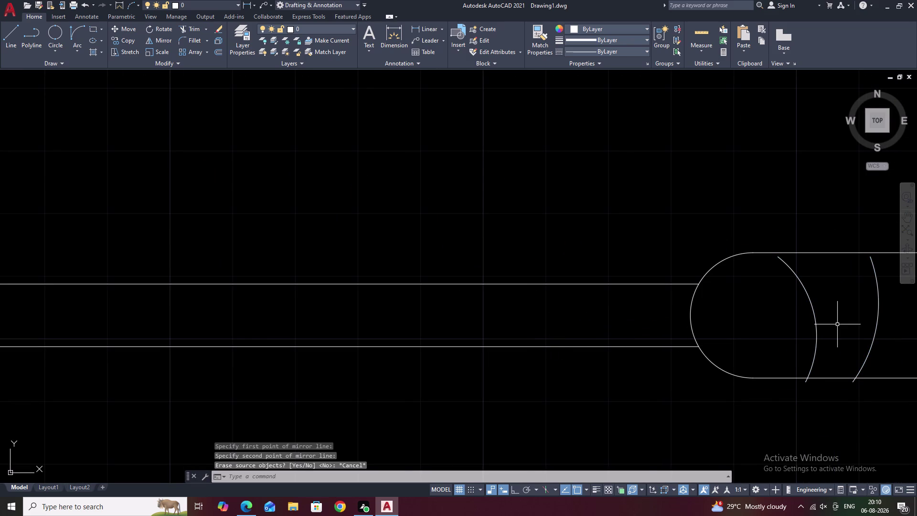
Select the seven arcs in the strip and start MIRROR after fixing a mistyped command.
scroll(down, 3)
middle_drag(847, 332, 504, 312)
scroll(up, 3)
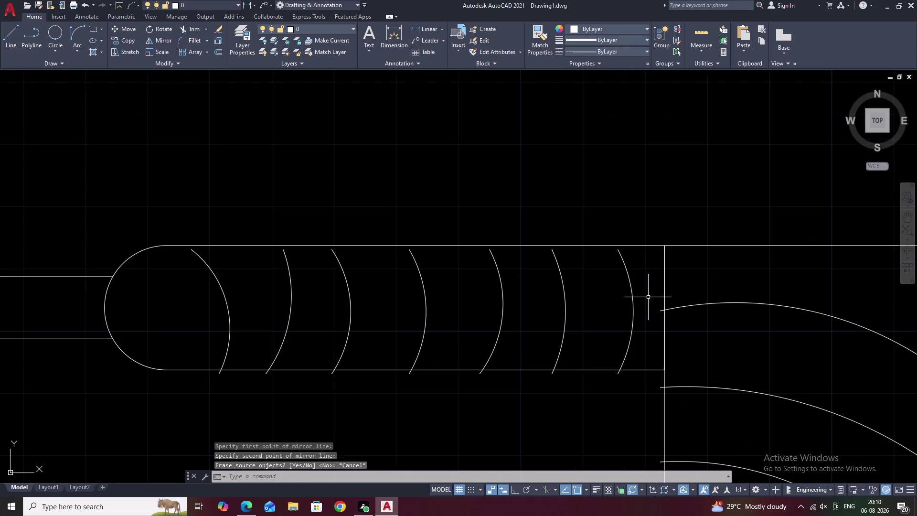
drag(646, 293, 207, 288)
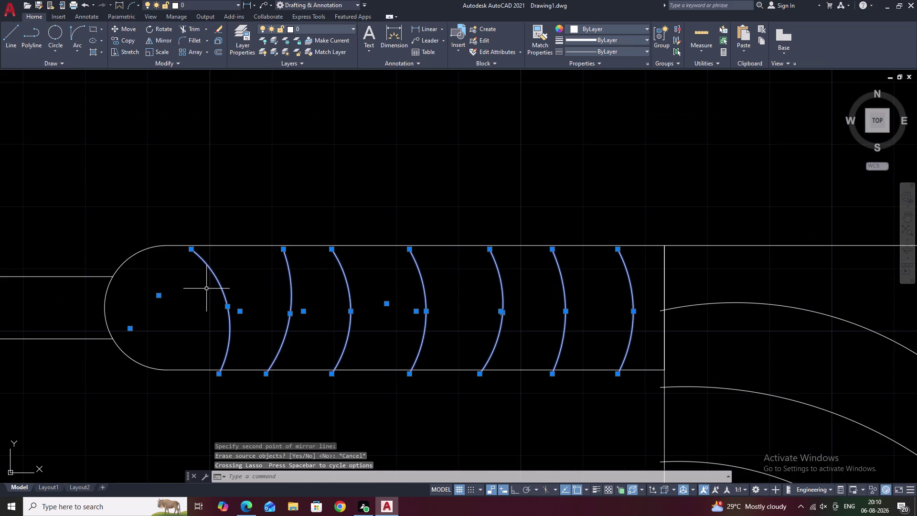
key(n)
key(BackSpace)
text(M)
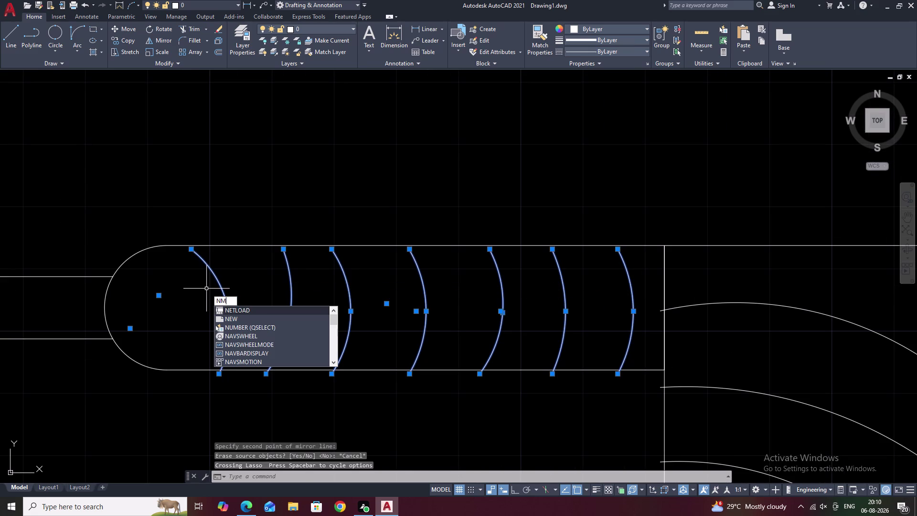
text(I)
key(BackSpace)
key(BackSpace)
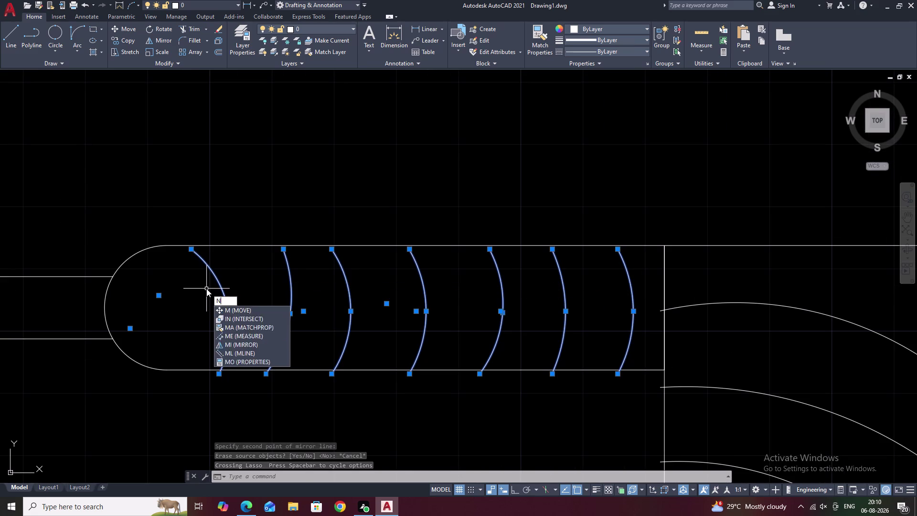
key(BackSpace)
text(MI)
key(space)
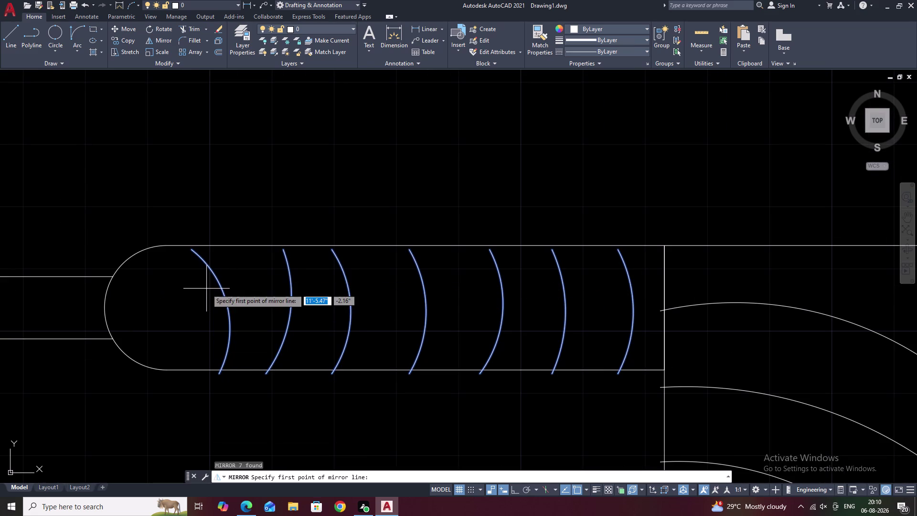
Pick a mirror axis left of the strip, then cancel the attempt and clear the selections.
middle_drag(180, 333, 583, 351)
click(342, 328)
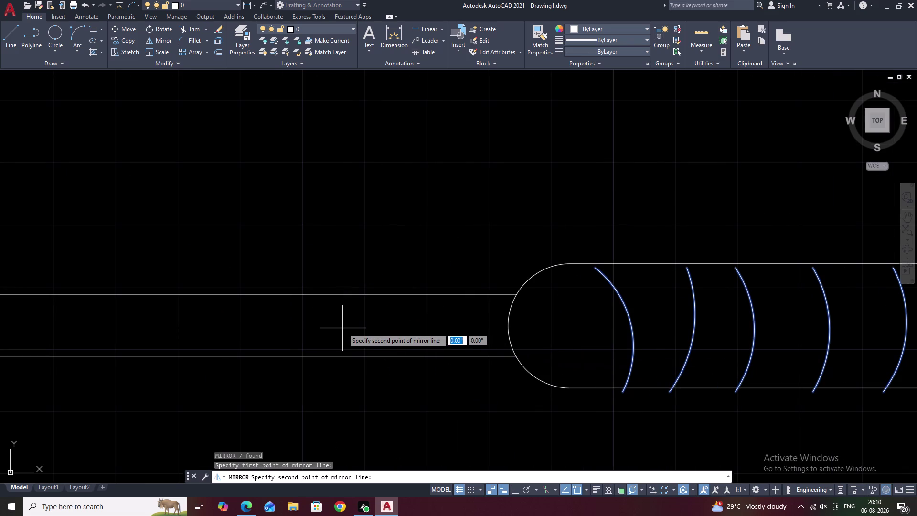
click(342, 329)
scroll(down, 3)
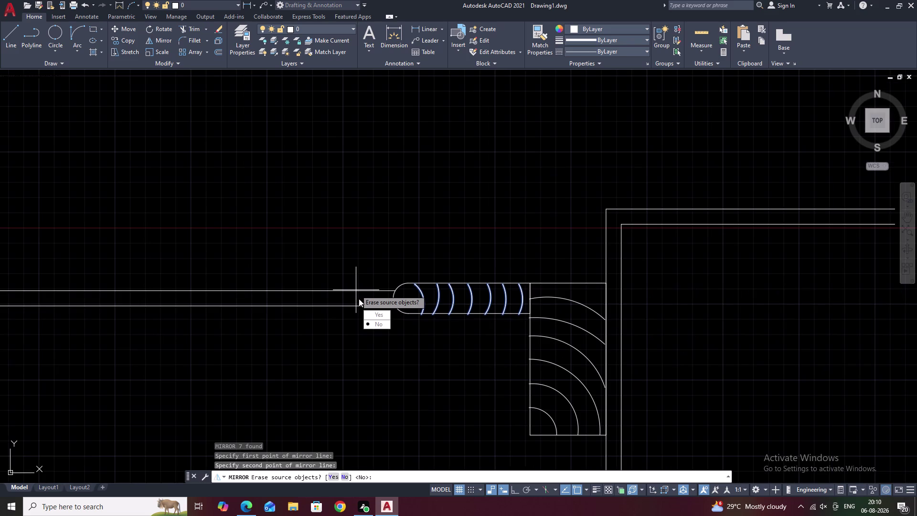
key(Escape)
scroll(up, 3)
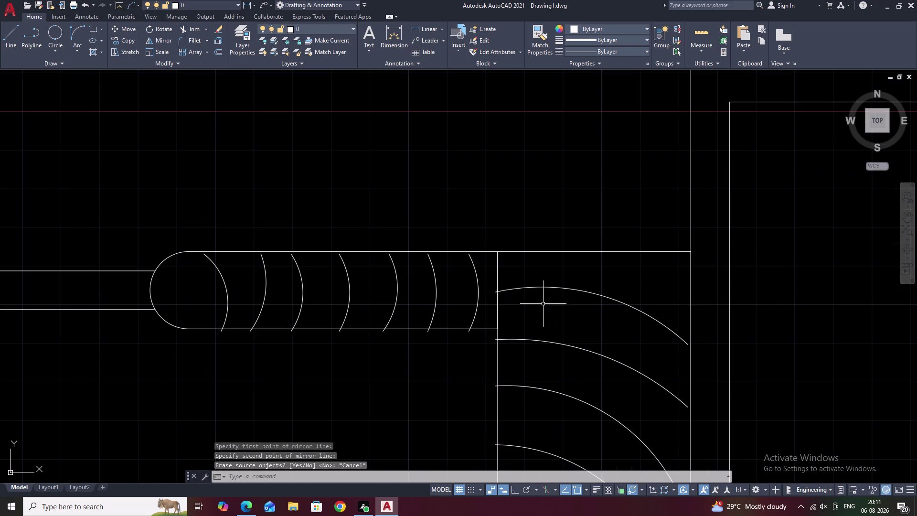
drag(496, 289, 455, 277)
key(Escape)
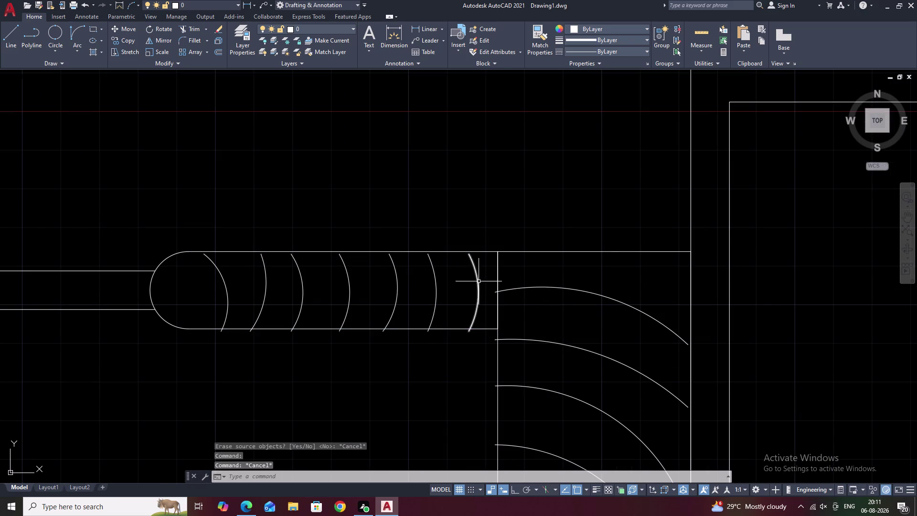
drag(479, 281, 237, 278)
key(Escape)
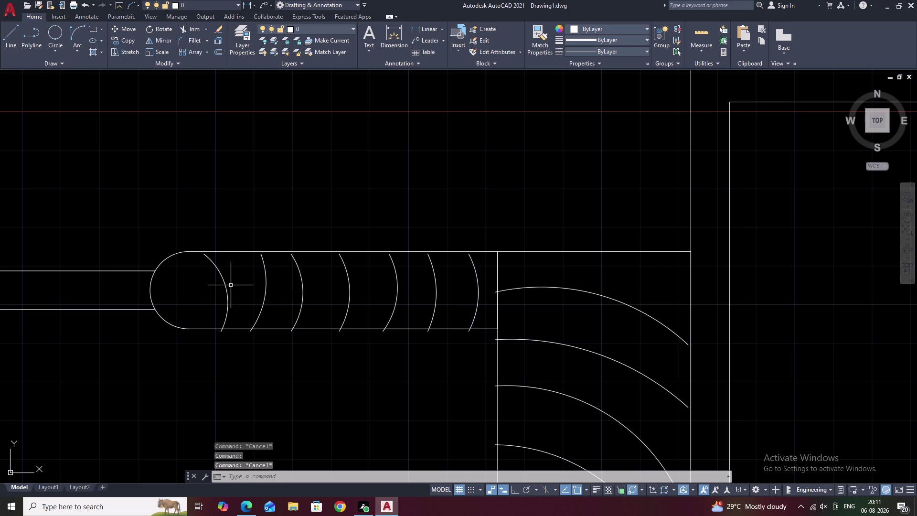
Reselect all seven arcs, including the leftmost ones near the rounded end.
middle_drag(231, 286, 379, 265)
scroll(up, 3)
drag(628, 251, 149, 267)
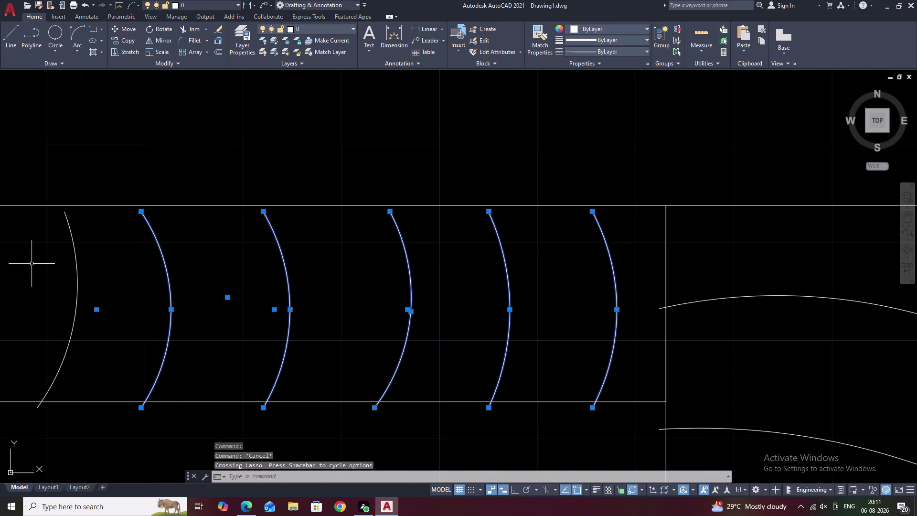
middle_drag(71, 273, 542, 305)
drag(471, 287, 389, 303)
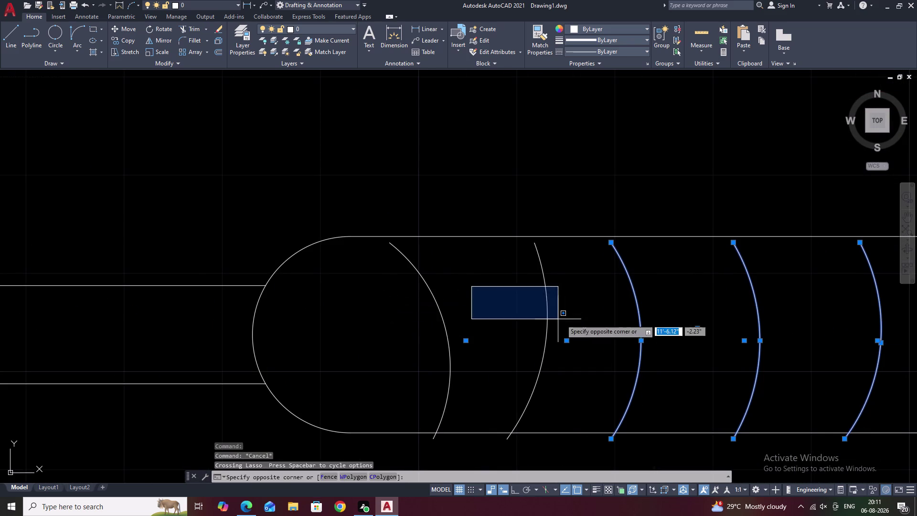
click(416, 323)
drag(603, 314, 514, 314)
scroll(down, 3)
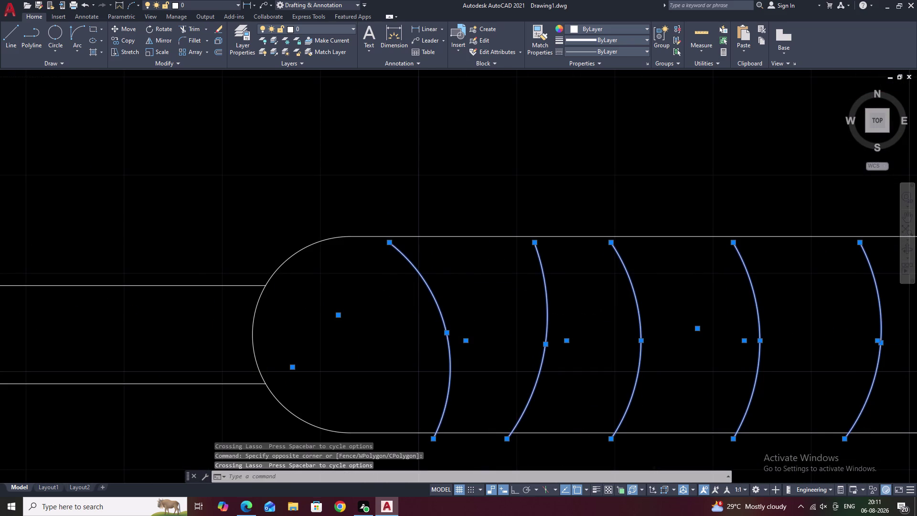
scroll(down, 3)
Mirror the arcs about a straight Ortho axis, erasing the original arcs.
text(MI)
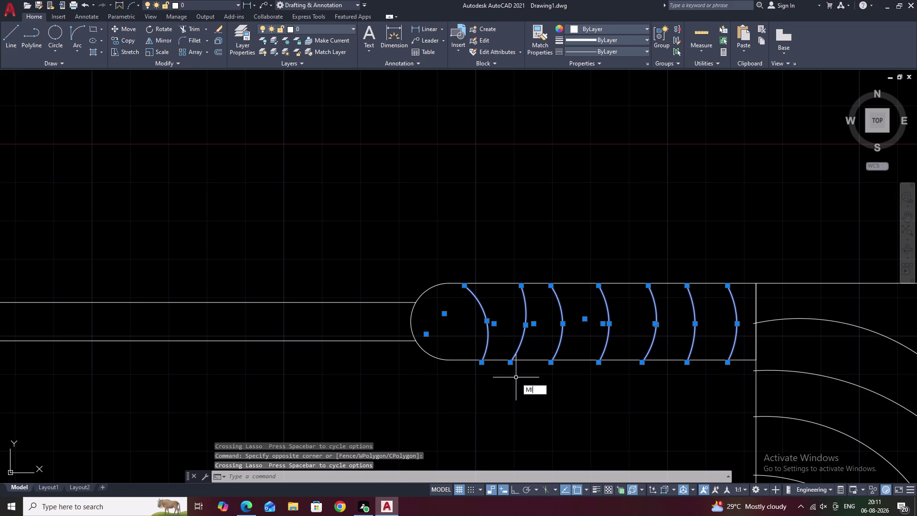
key(space)
click(292, 334)
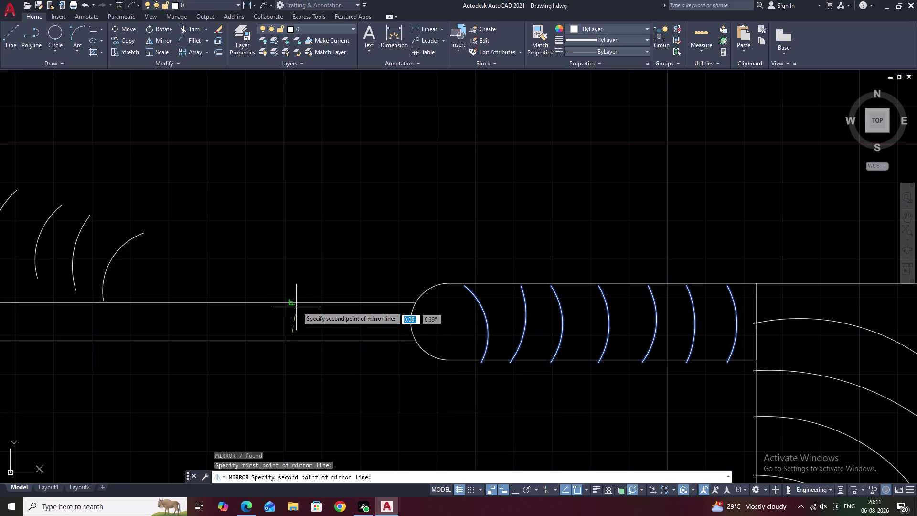
key(F8)
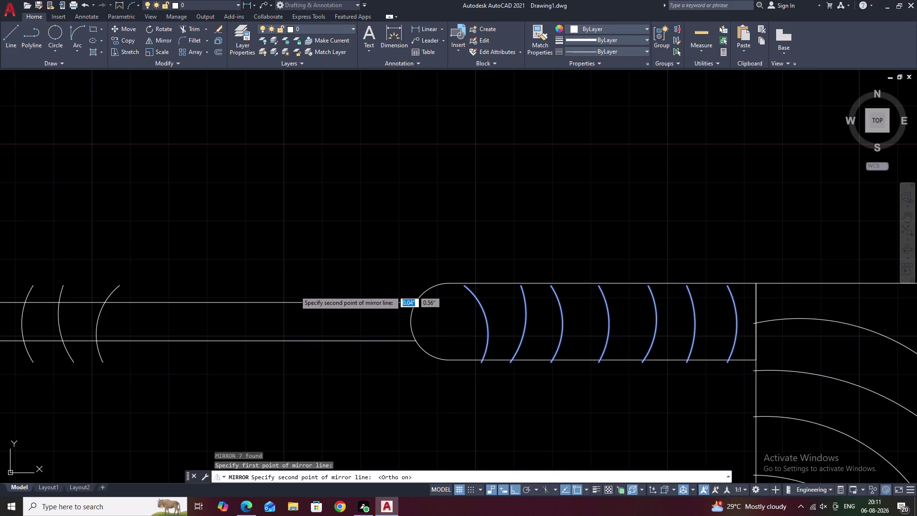
click(295, 291)
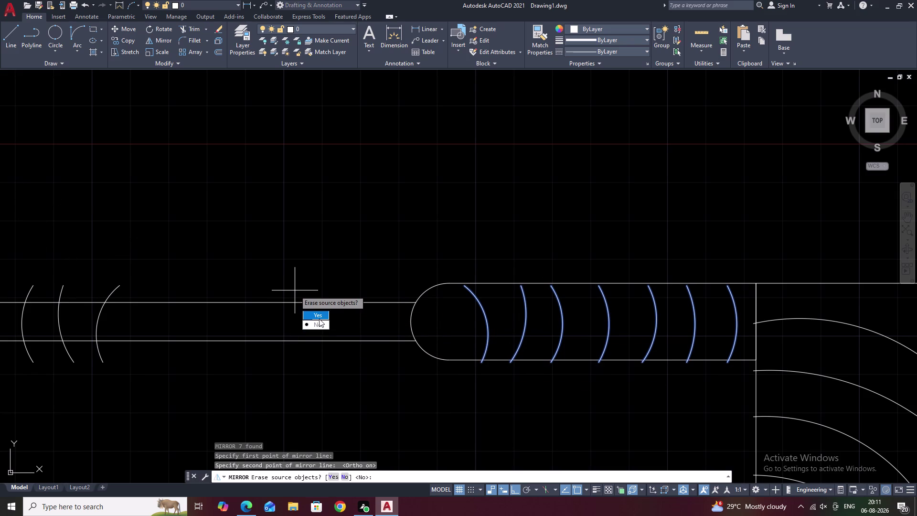
click(319, 318)
Select the seven mirrored arcs.
middle_drag(292, 320, 633, 360)
middle_drag(393, 356, 536, 331)
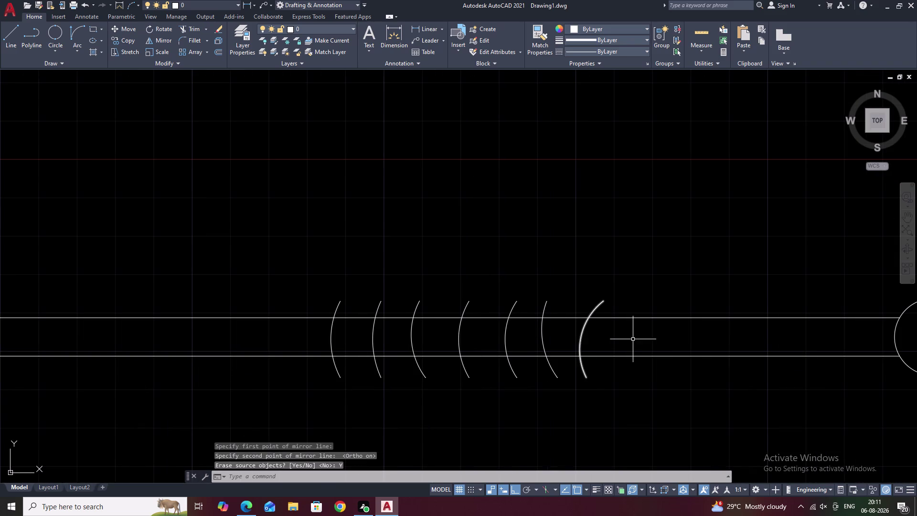
drag(629, 339, 330, 338)
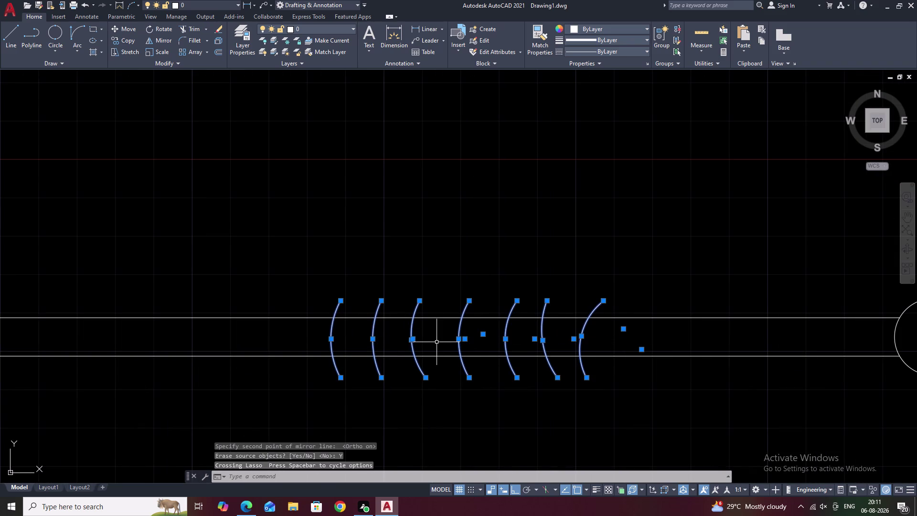
Move the seven mirrored arcs, with Ortho off, into the rounded strip.
text(M)
key(space)
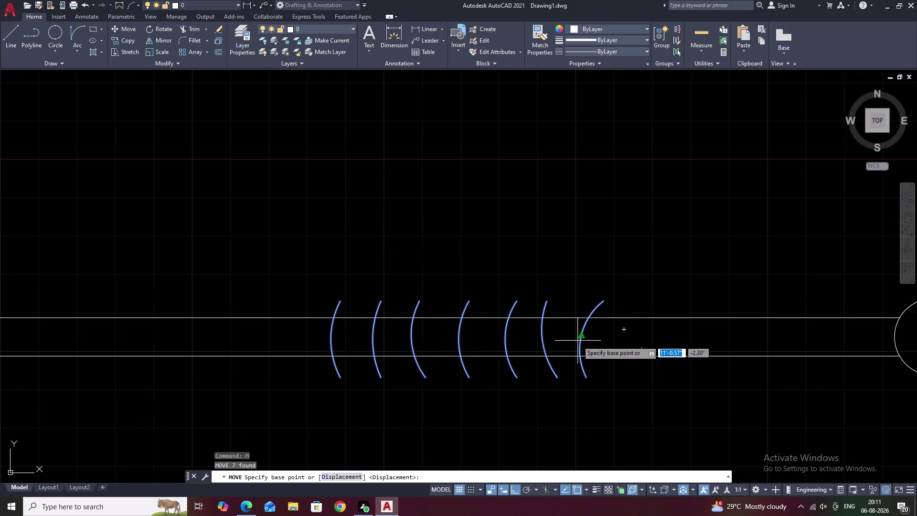
click(332, 337)
scroll(down, 3)
middle_drag(639, 383, 414, 360)
scroll(up, 3)
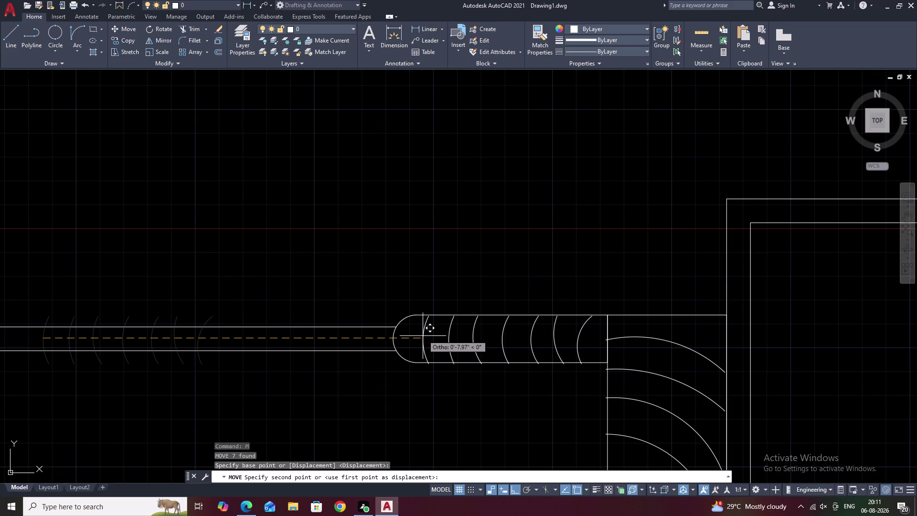
scroll(up, 3)
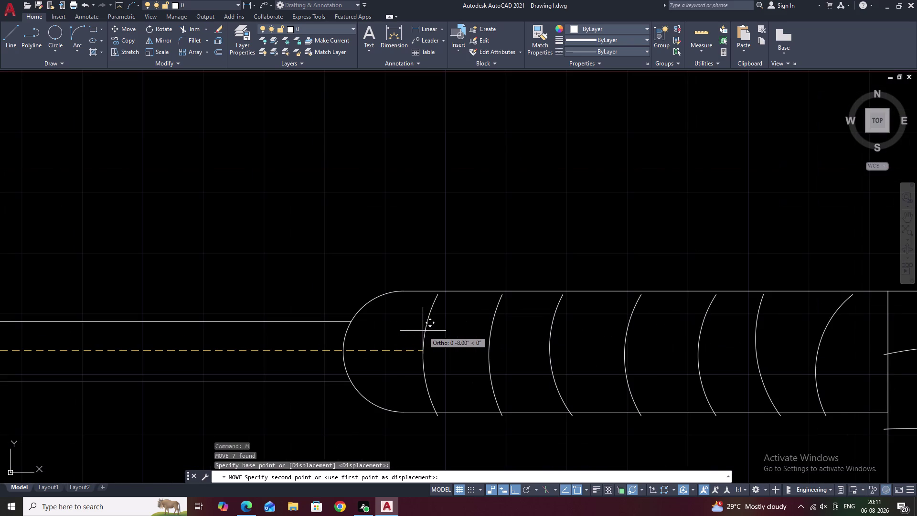
key(F8)
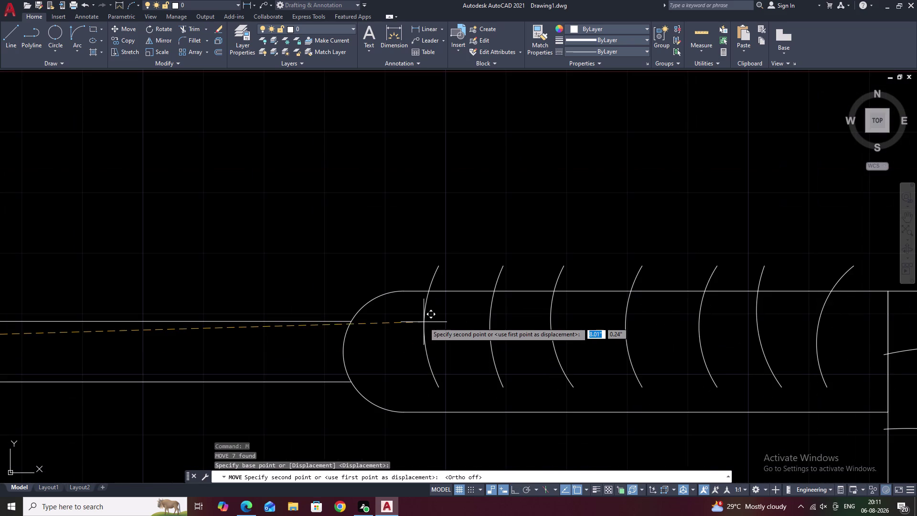
click(419, 348)
Pan across the plan section to the other jamb's quarter-circle arcs.
scroll(down, 3)
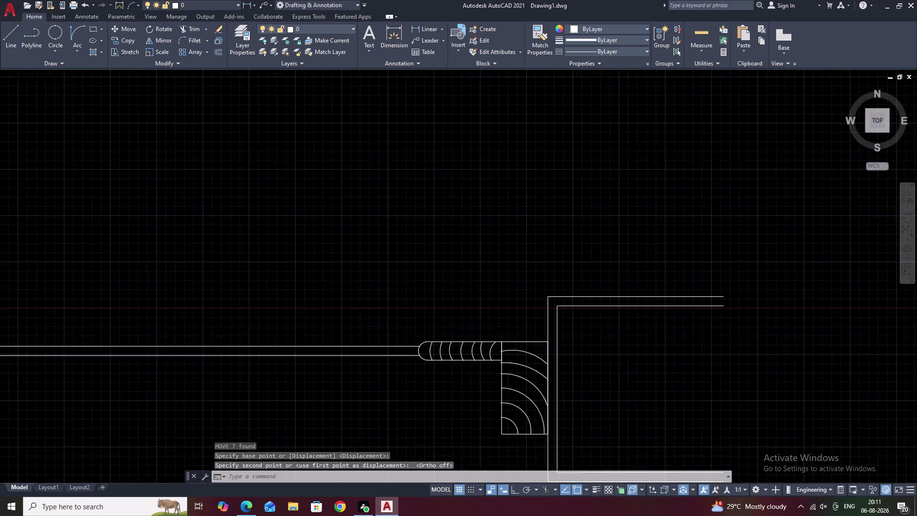
middle_drag(432, 381, 646, 315)
middle_drag(412, 311, 654, 318)
scroll(down, 3)
middle_drag(520, 340, 657, 334)
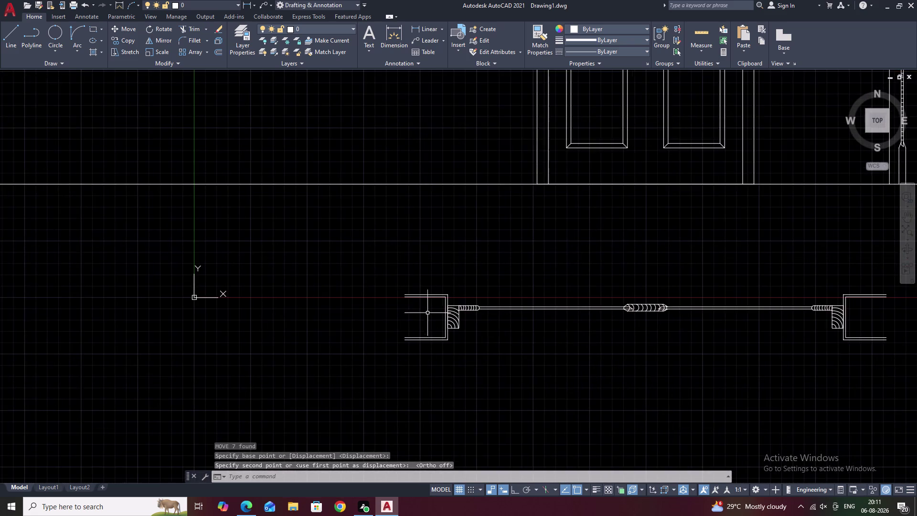
scroll(up, 3)
scroll(up, 3)
middle_drag(510, 330, 382, 300)
key(Escape)
scroll(up, 3)
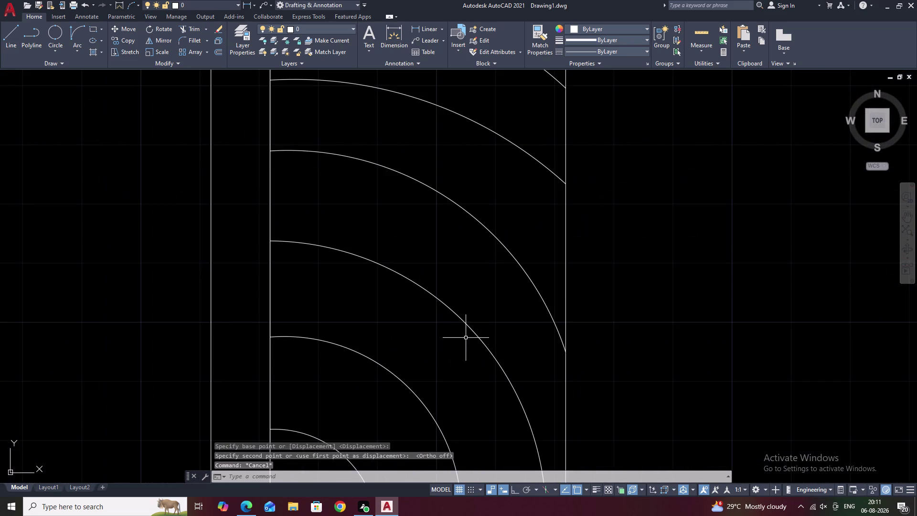
scroll(down, 3)
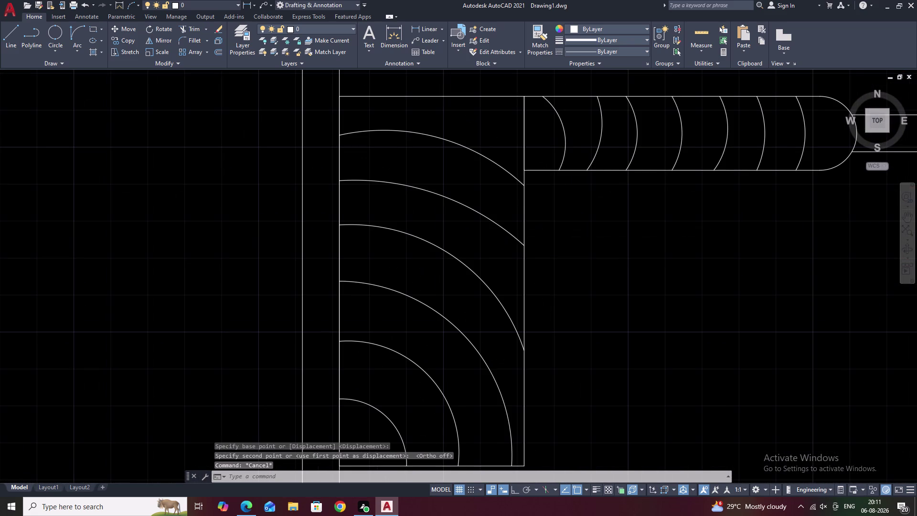
middle_drag(456, 353, 460, 342)
Draw a diagonal line from the quarter-circle corner across the arcs.
text(L)
key(space)
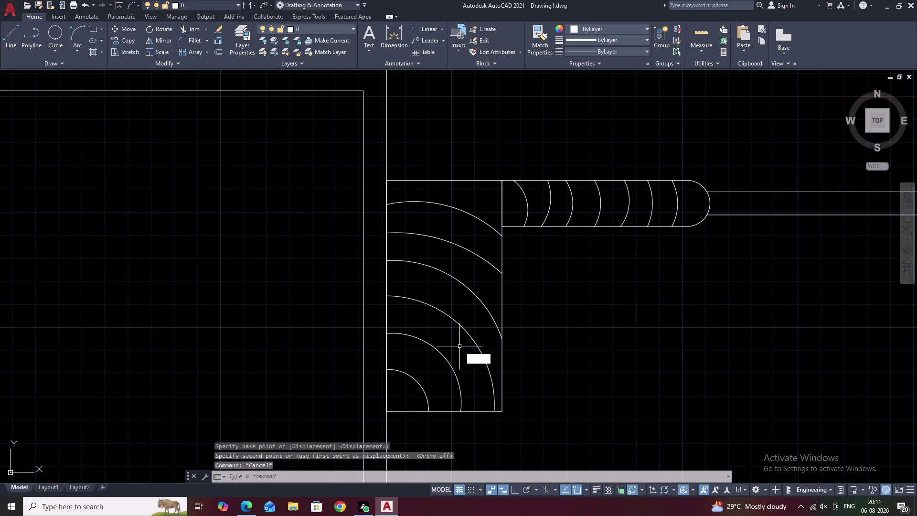
click(387, 407)
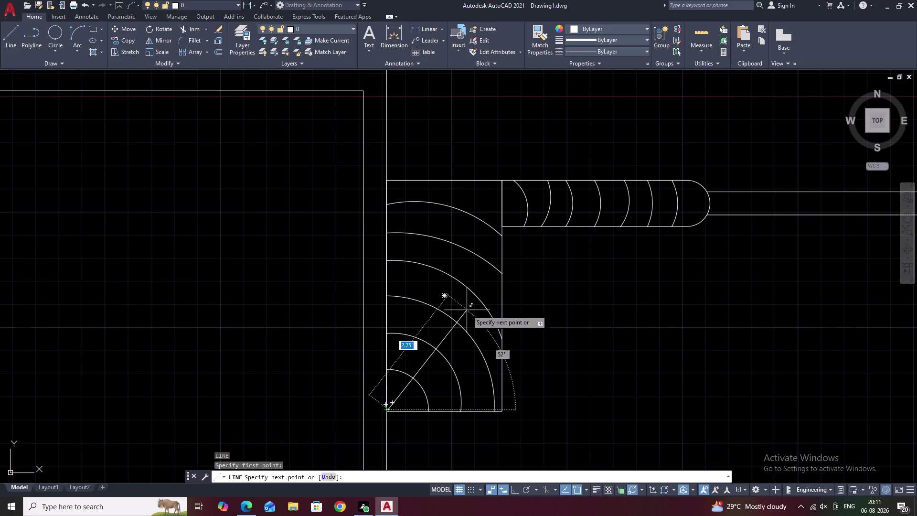
click(501, 273)
key(space)
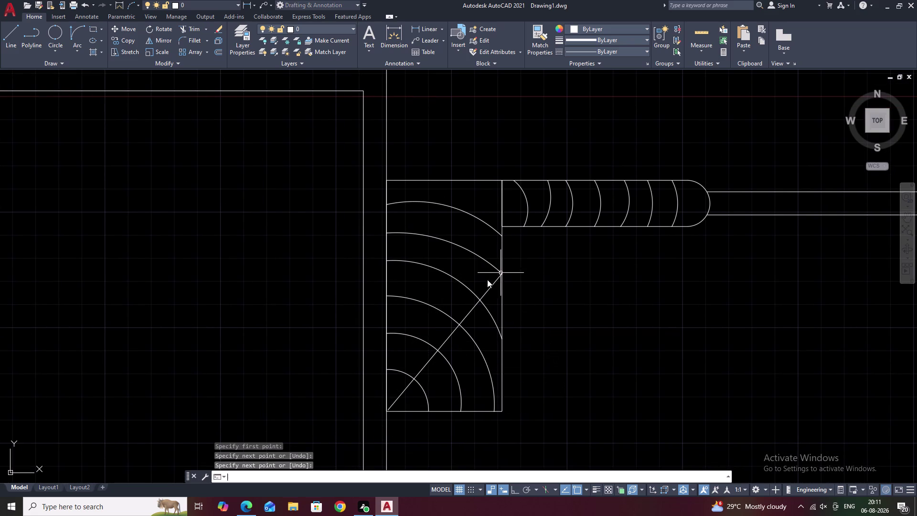
Draw a two-segment line from the bottom-left corner to the top edge, then an arc point.
key(space)
click(387, 410)
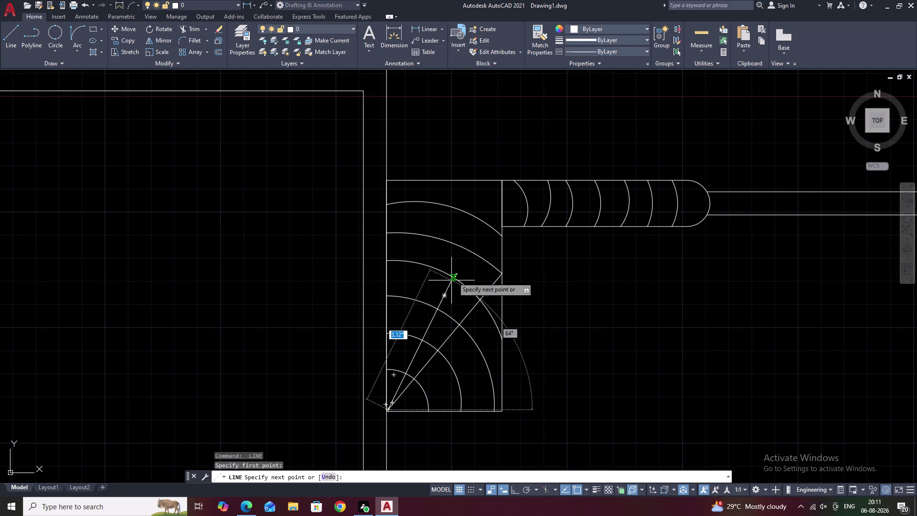
click(499, 178)
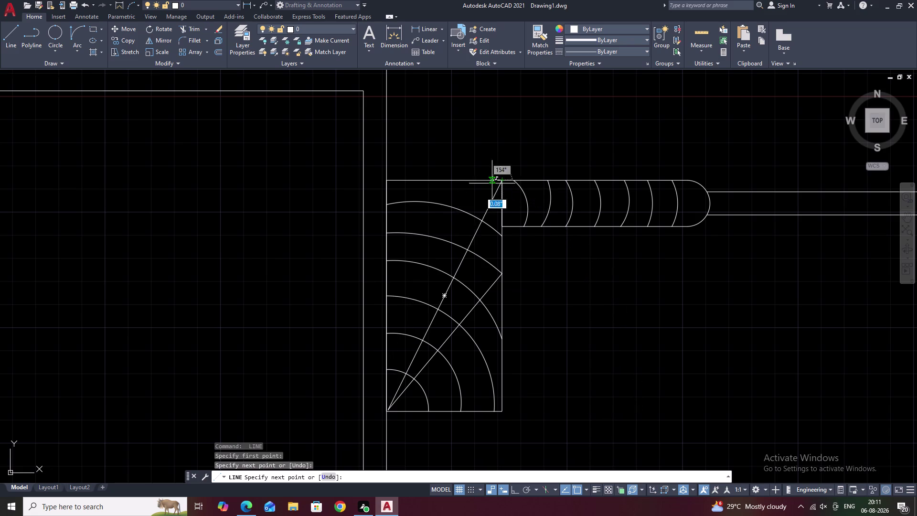
click(383, 296)
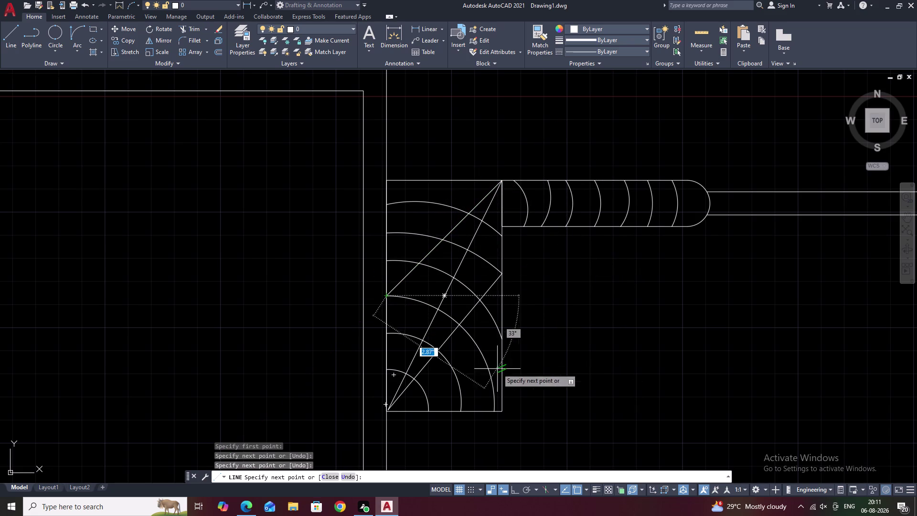
key(space)
Draw a line from the block's right edge down to an arc intersection.
key(space)
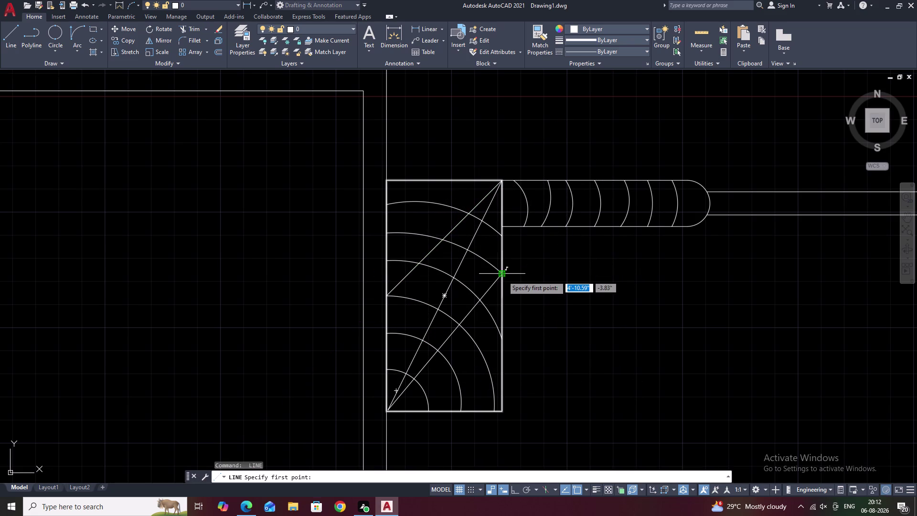
click(501, 275)
click(460, 411)
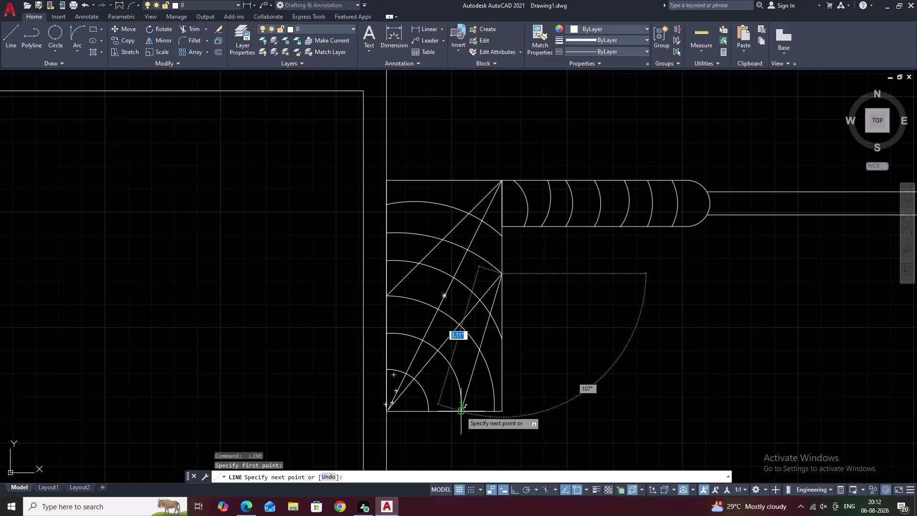
key(Escape)
scroll(down, 3)
middle_drag(562, 346, 477, 384)
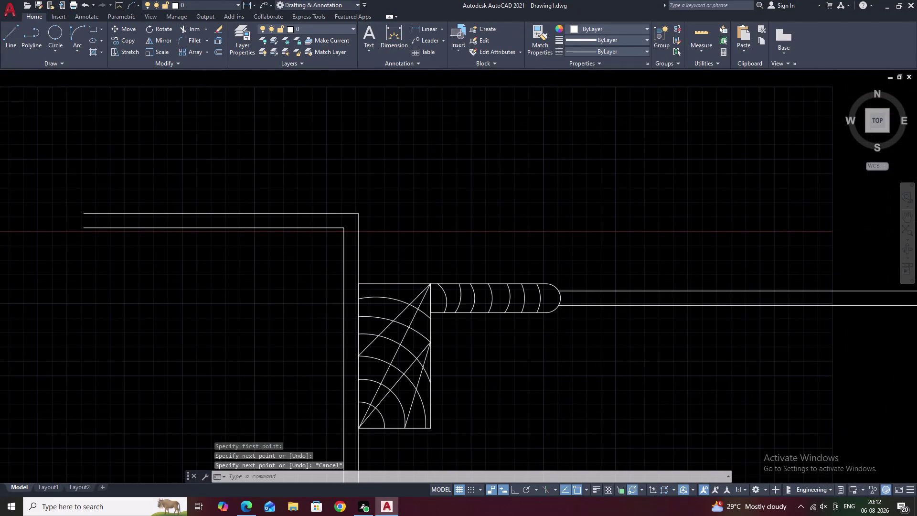
scroll(up, 3)
scroll(up, 3)
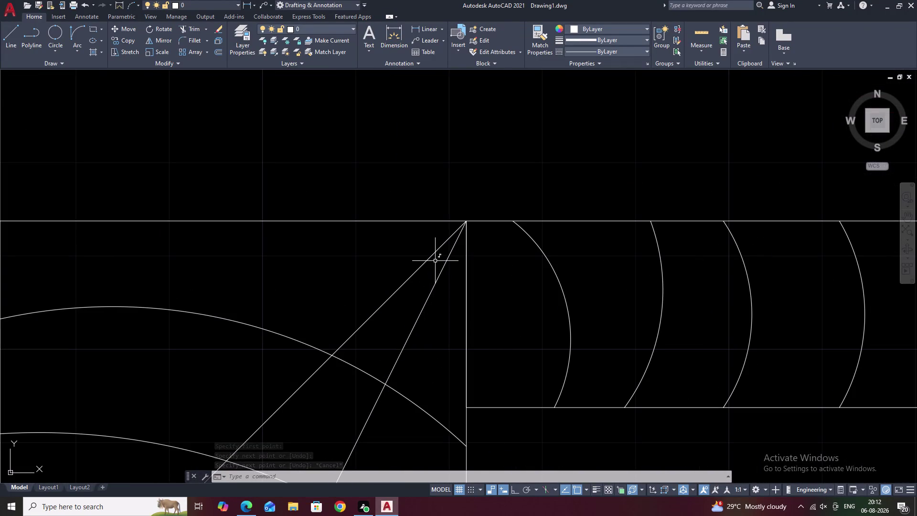
Dismiss an accidental shortcut menu and clear the pending selection.
click(408, 271)
right_click(408, 271)
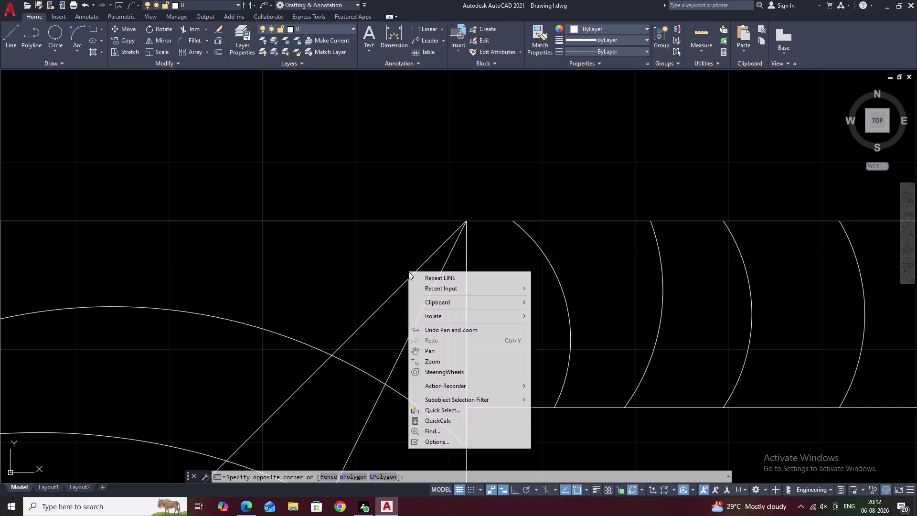
key(grave)
scroll(down, 3)
key(grave)
key(Escape)
key(Escape)
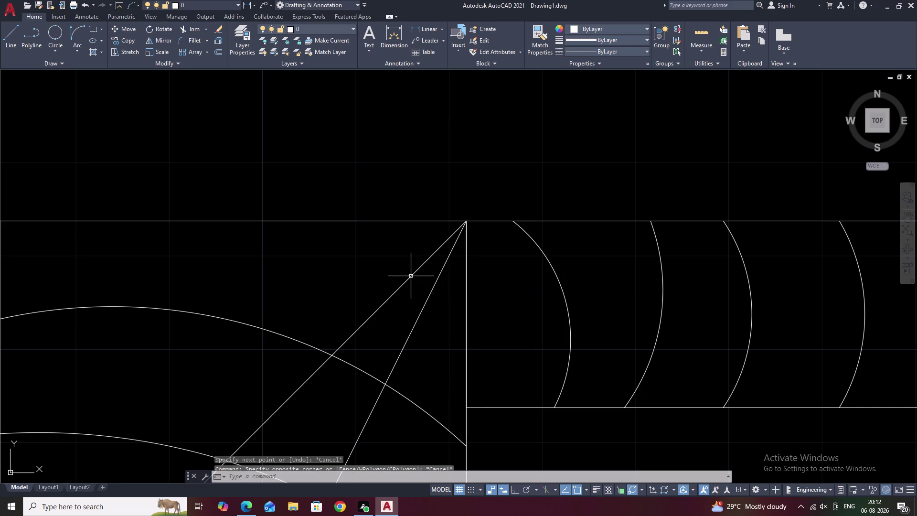
scroll(down, 3)
Erase the two stray diagonal lines from the corner block's arc pattern.
double_click(365, 310)
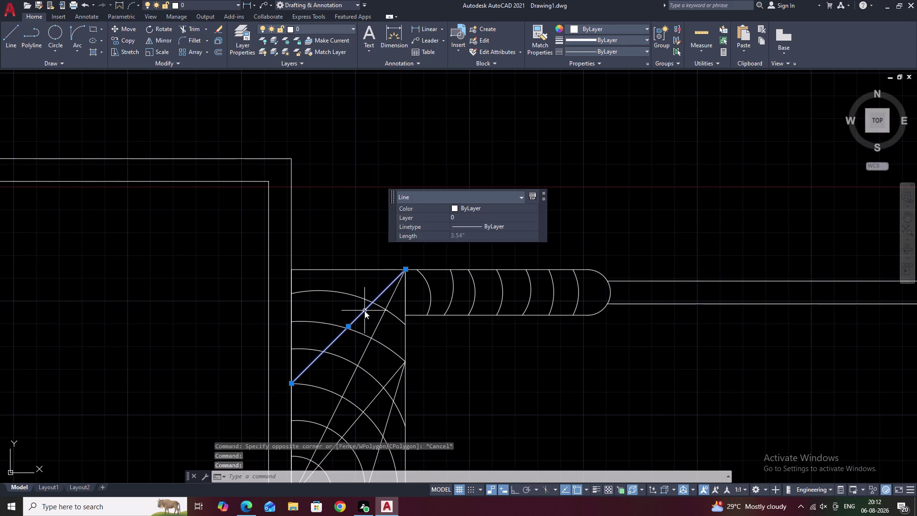
key(c)
key(BackSpace)
text(E)
key(space)
middle_drag(392, 346, 413, 283)
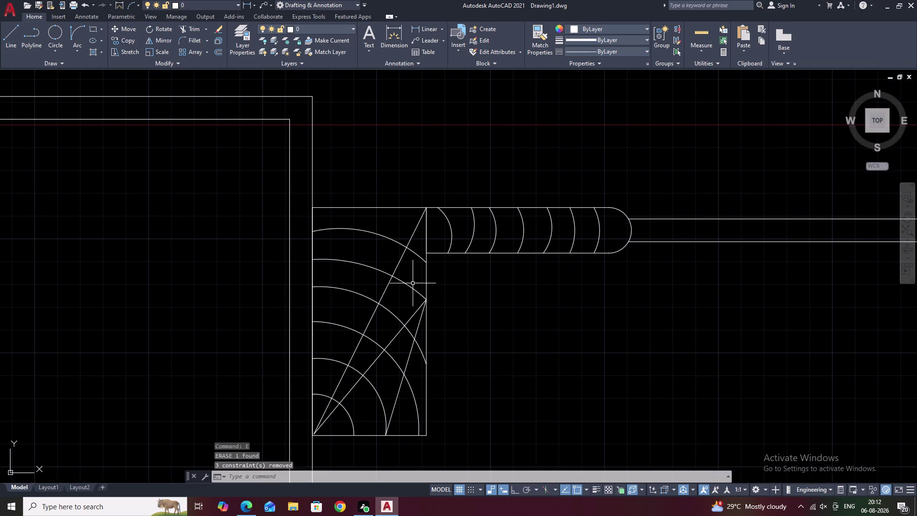
double_click(411, 351)
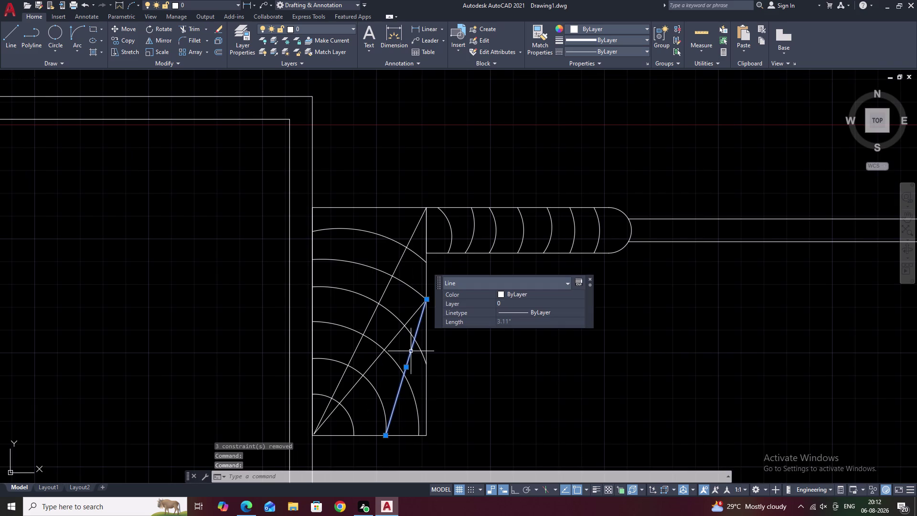
text(E)
key(space)
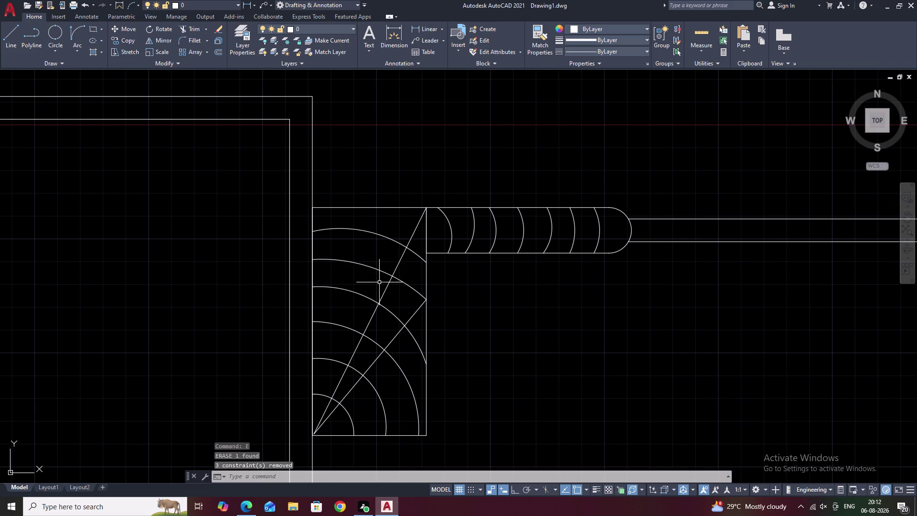
Start a line from the block's bottom-left corner toward the top edge, then undo and cancel it.
text(L)
key(space)
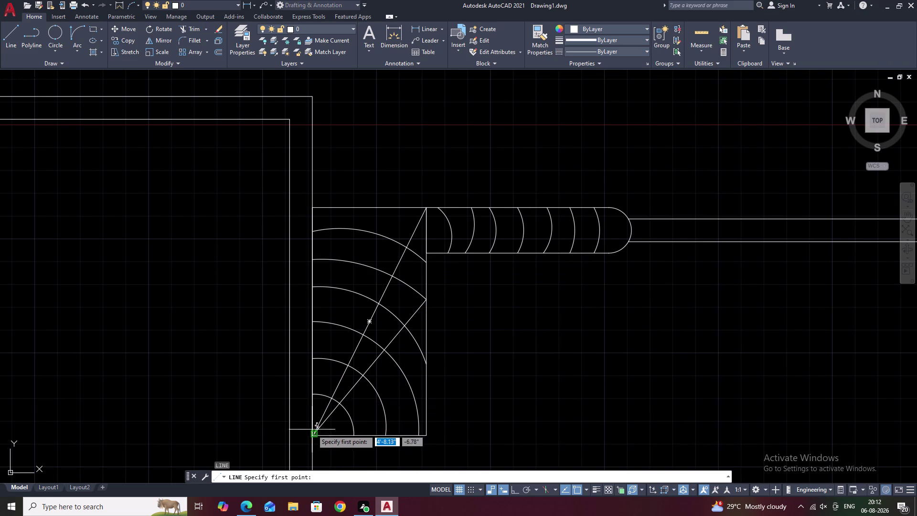
click(311, 429)
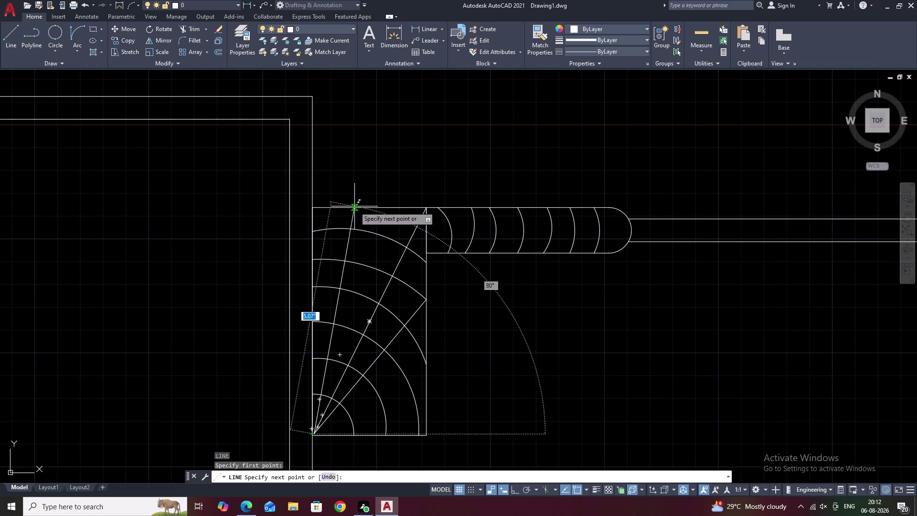
click(355, 206)
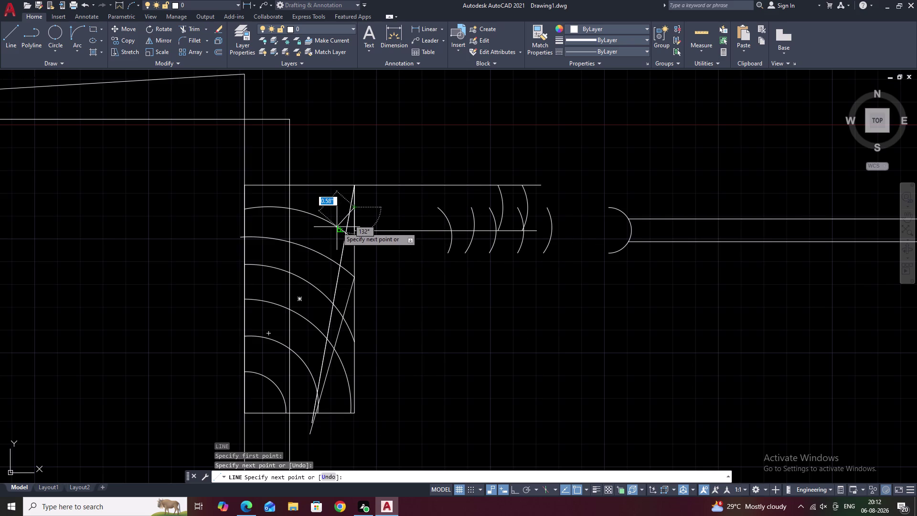
key(ctrl+z)
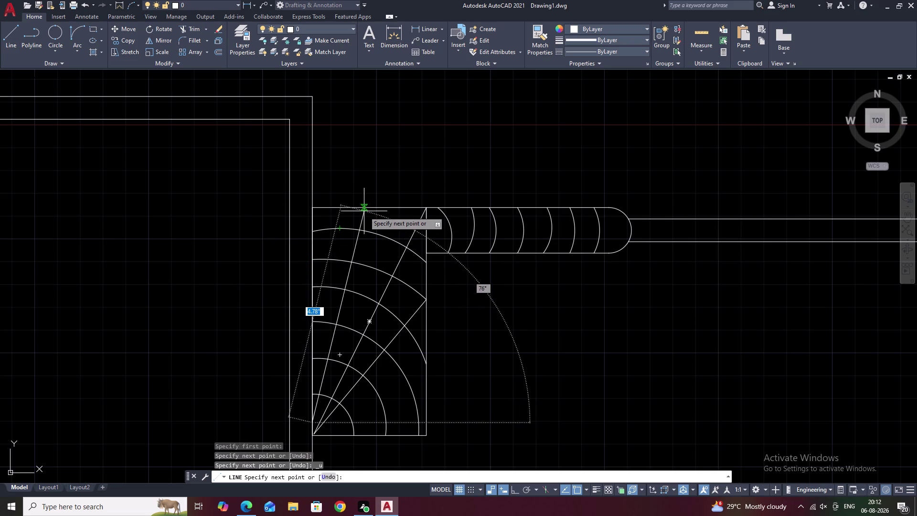
key(Escape)
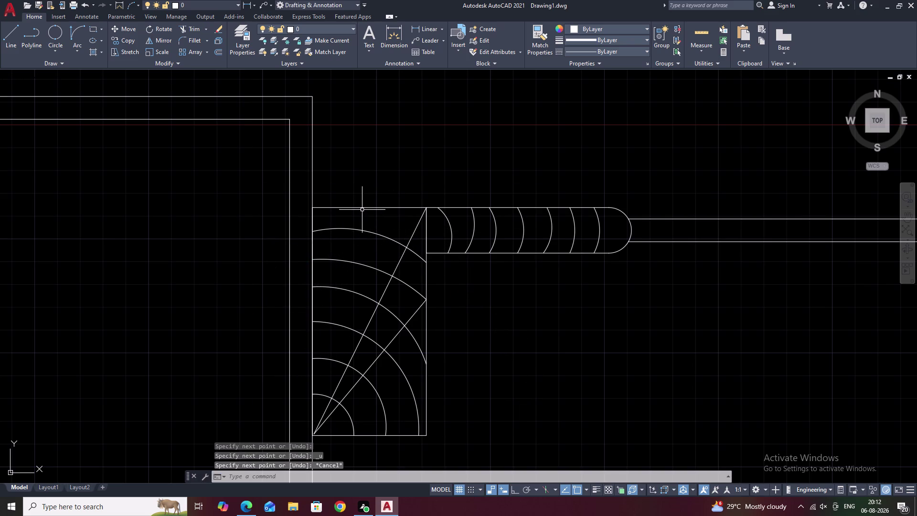
Draw a line from the block's top edge to its left edge, then cancel LINE.
text(L)
key(space)
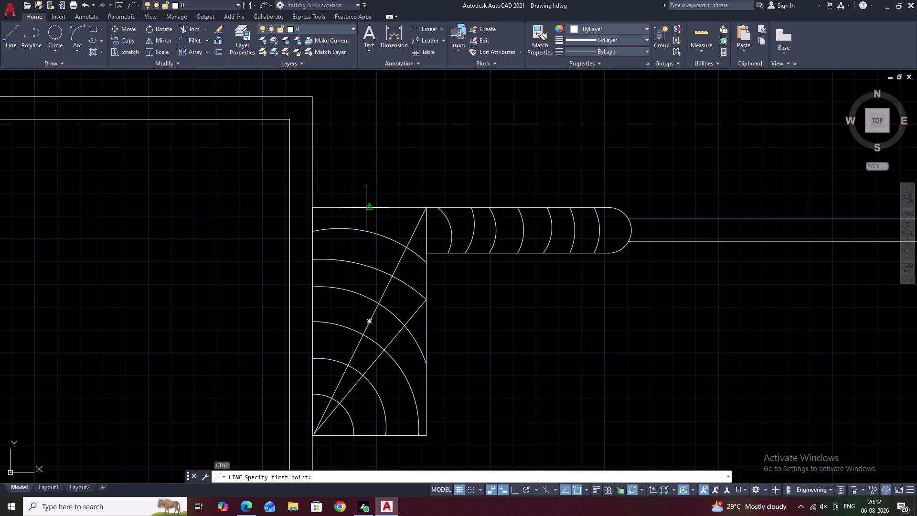
click(366, 208)
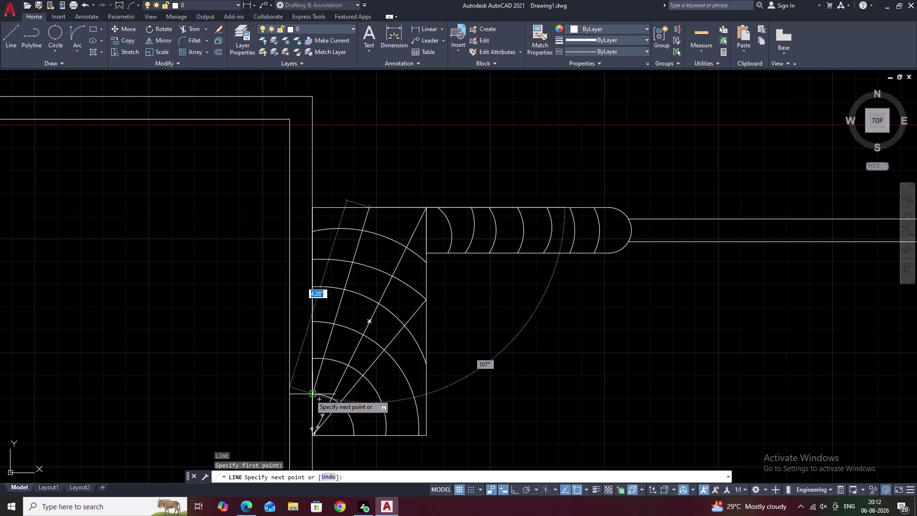
click(310, 394)
key(Escape)
Pan across to the right-hand hatched band and back to the corner block.
scroll(down, 3)
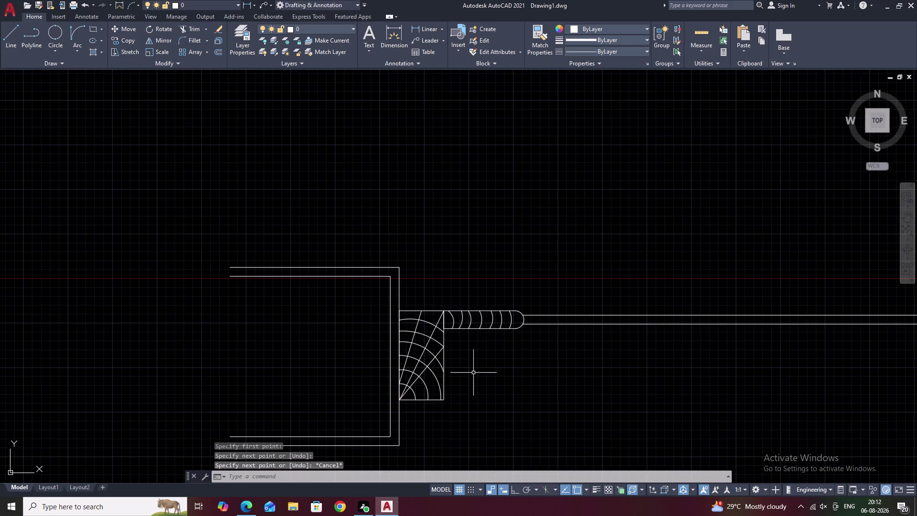
middle_drag(474, 372, 386, 370)
middle_drag(465, 382, 341, 365)
middle_drag(560, 391, 336, 364)
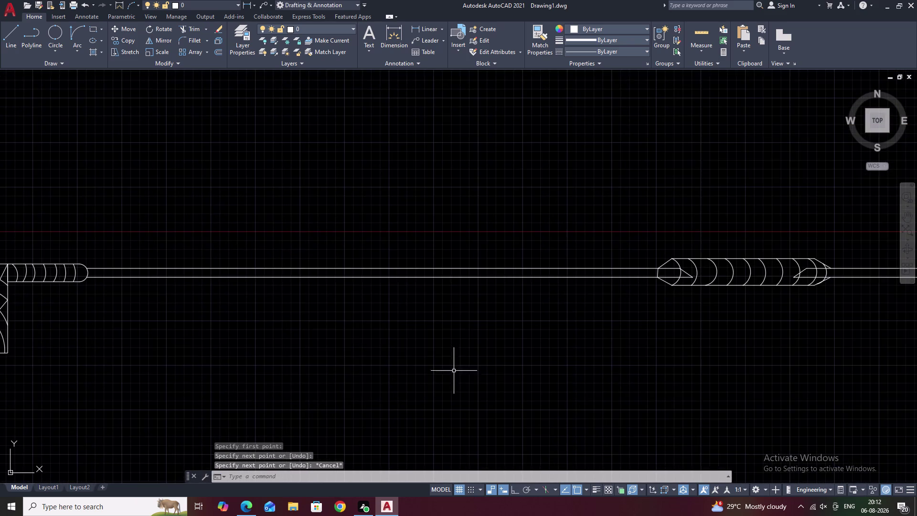
middle_drag(501, 378, 449, 373)
middle_drag(450, 371, 891, 429)
scroll(up, 3)
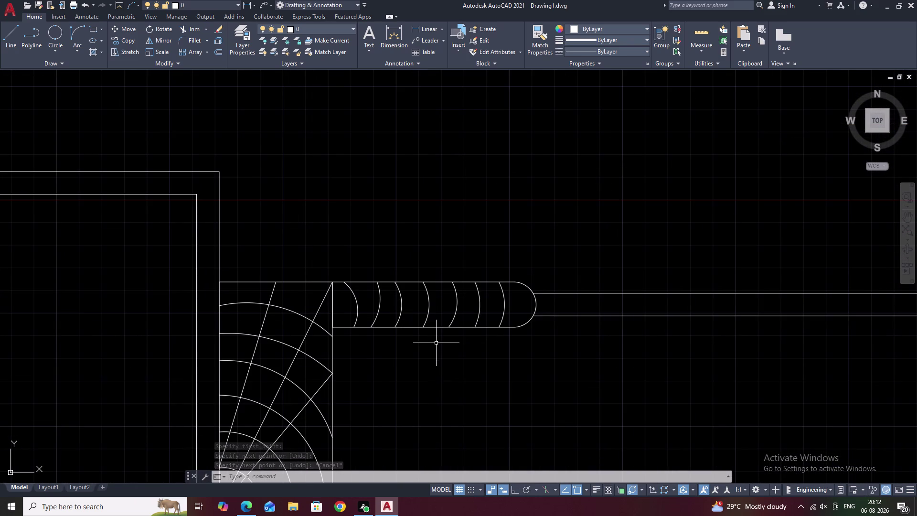
scroll(up, 3)
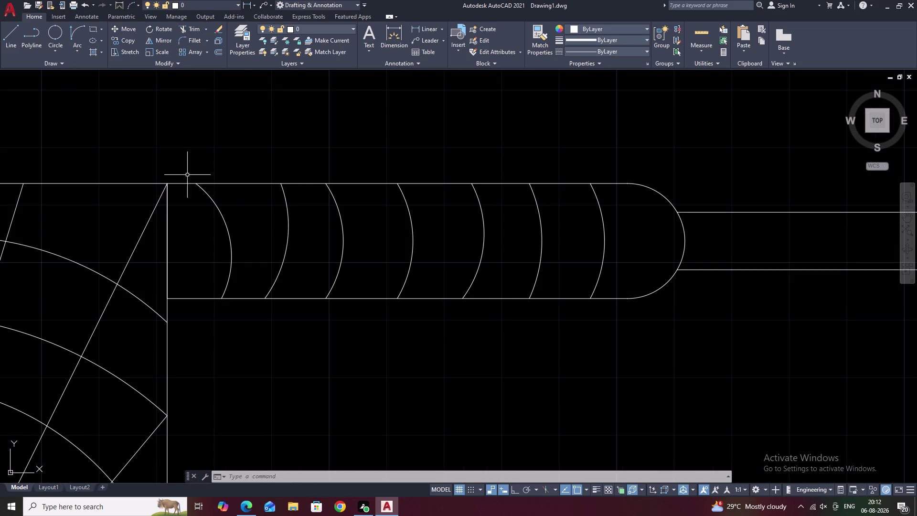
Draw three grain lines from the band's top-left corner: two to the bottom edge, one near the last arc.
key(space)
click(165, 184)
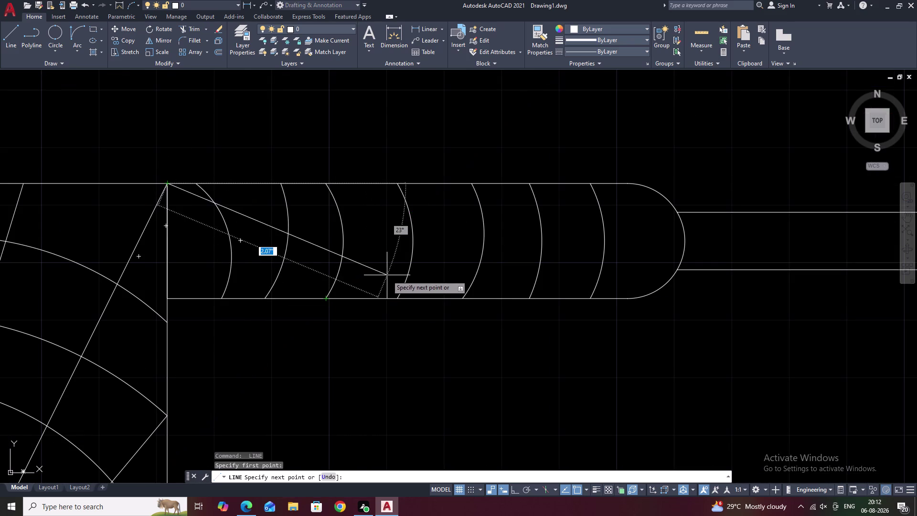
click(399, 297)
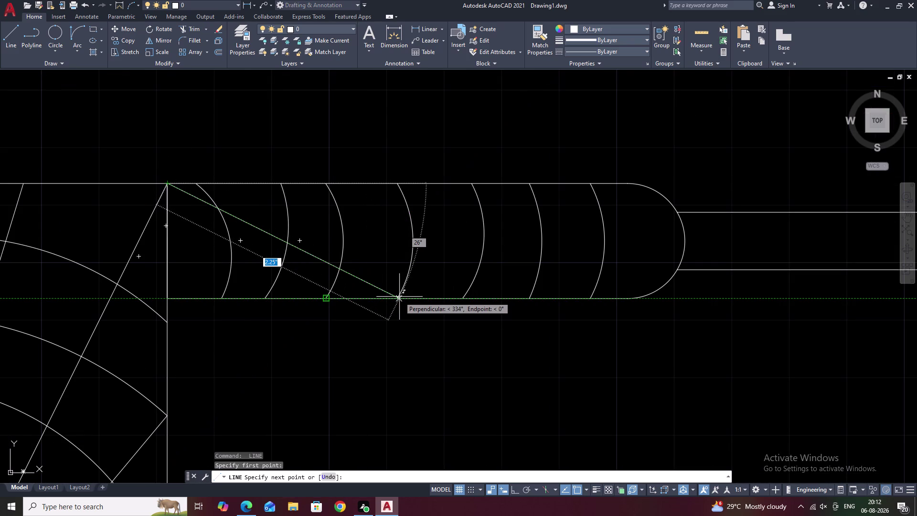
key(space)
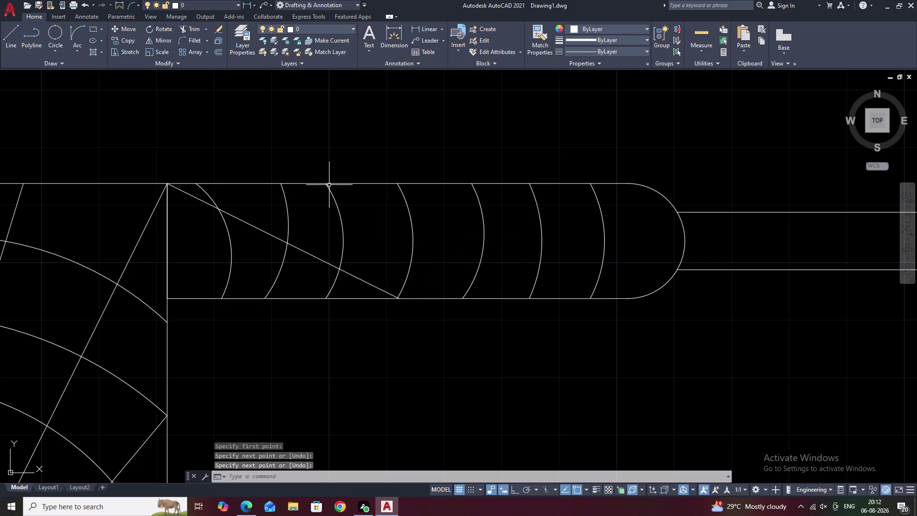
key(space)
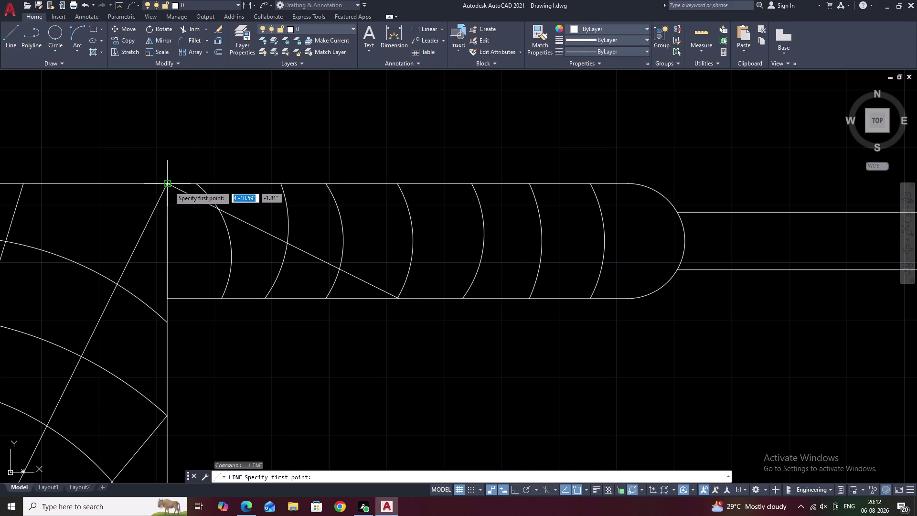
click(169, 186)
click(591, 296)
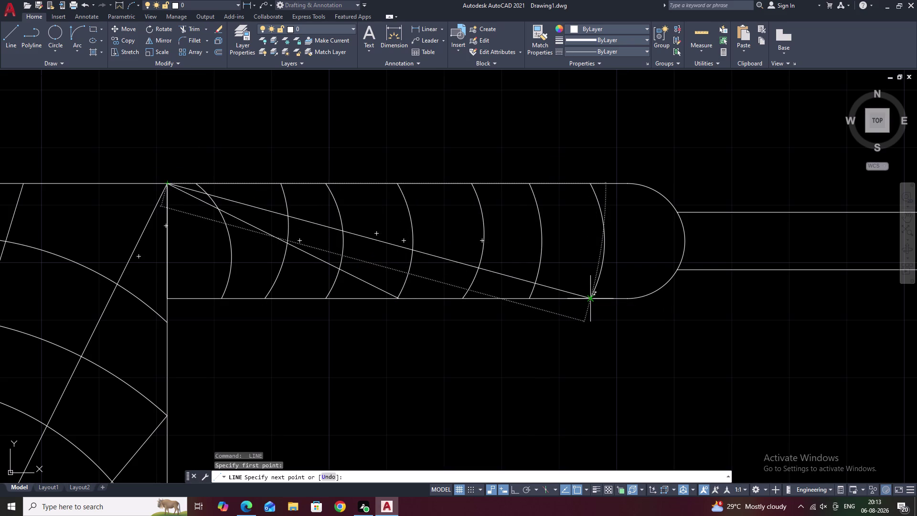
key(space)
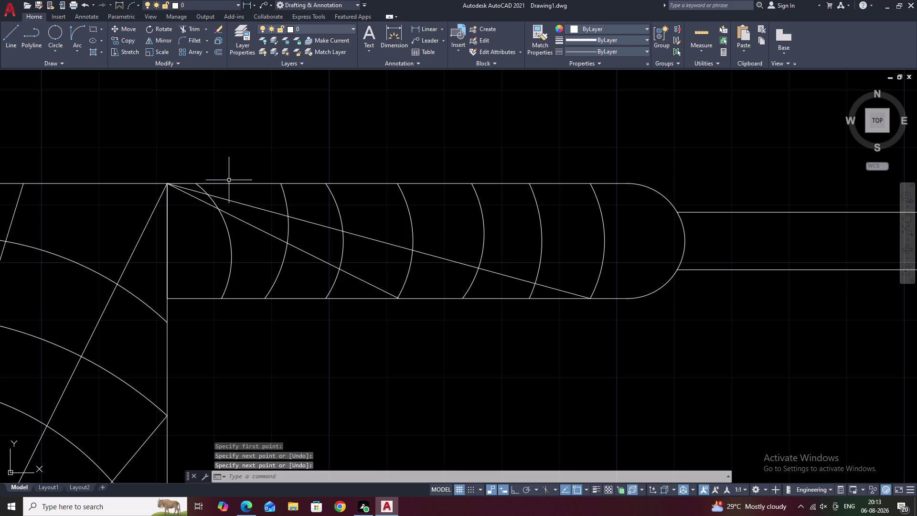
key(space)
click(173, 185)
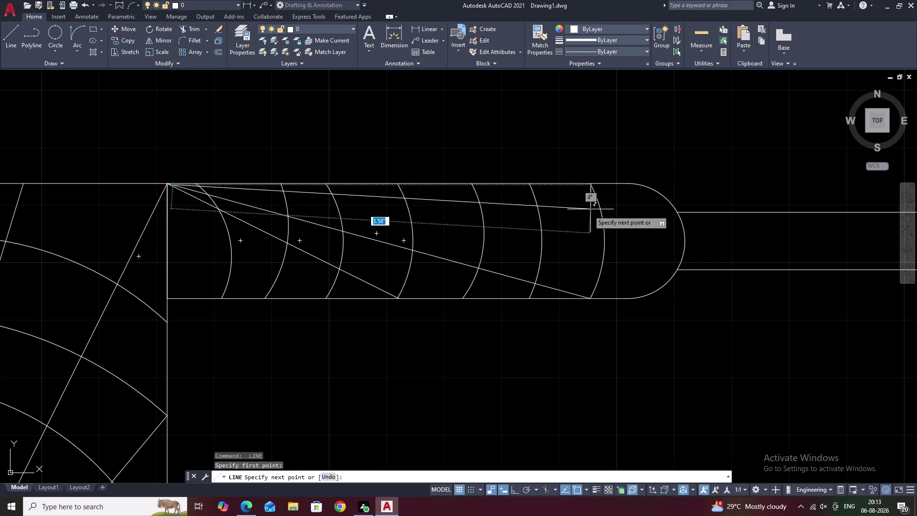
click(603, 213)
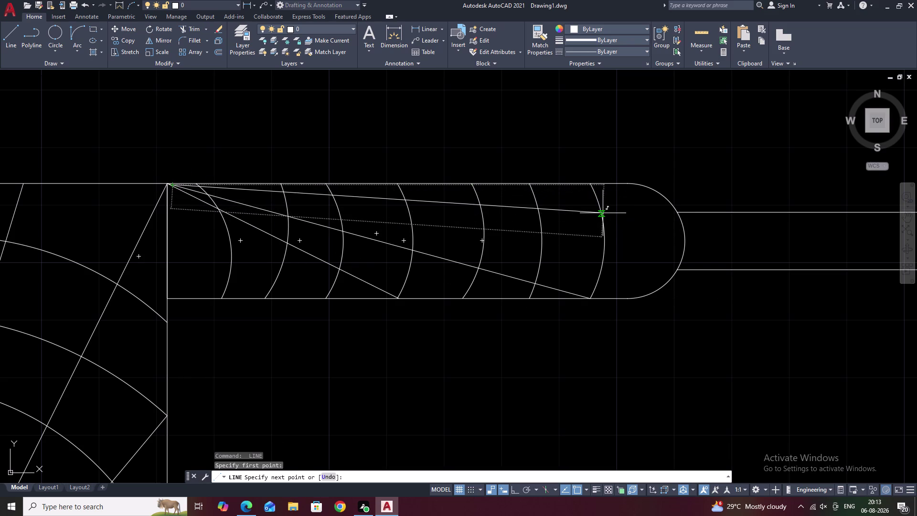
key(Escape)
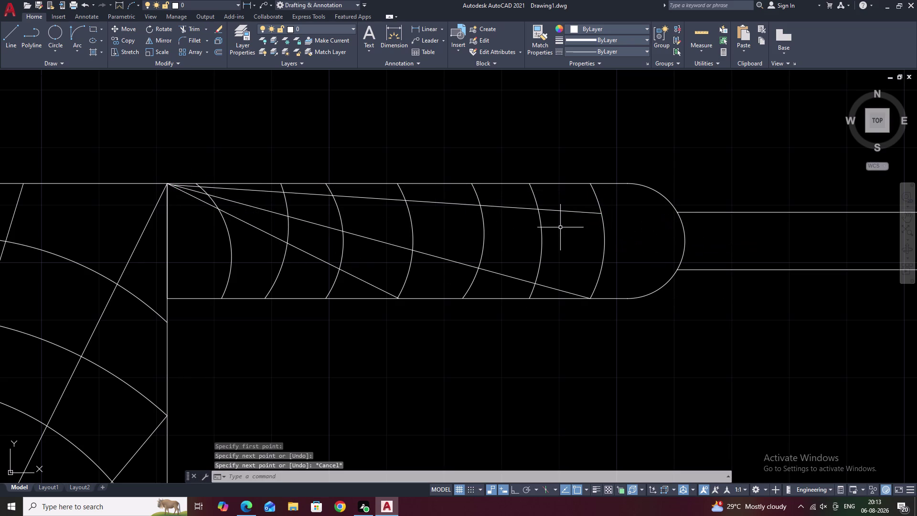
Use EX to extend the longest grain line out to the duct's rounded end.
text(EC)
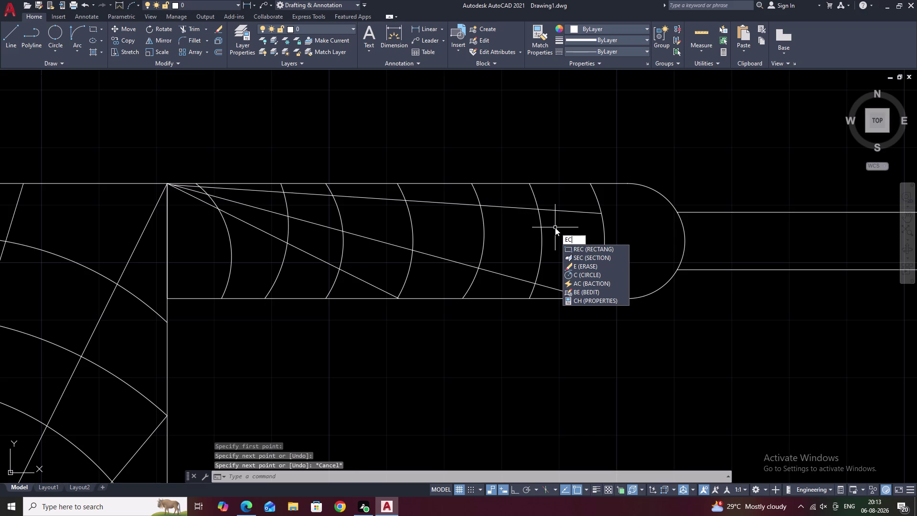
key(BackSpace)
text(X)
key(space)
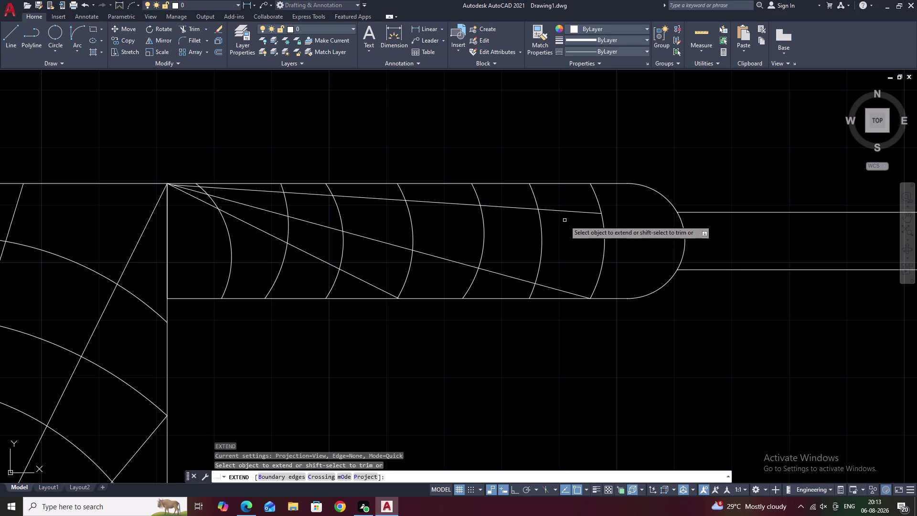
click(577, 212)
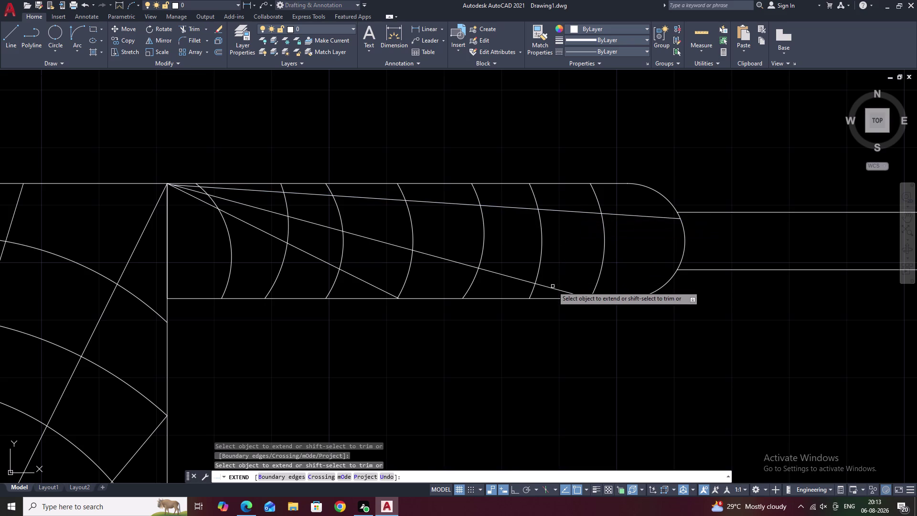
scroll(down, 3)
middle_drag(566, 316, 364, 310)
key(Escape)
Pan across the plan section to centre the left jamb corner block.
scroll(down, 3)
scroll(down, 3)
middle_drag(486, 341, 243, 303)
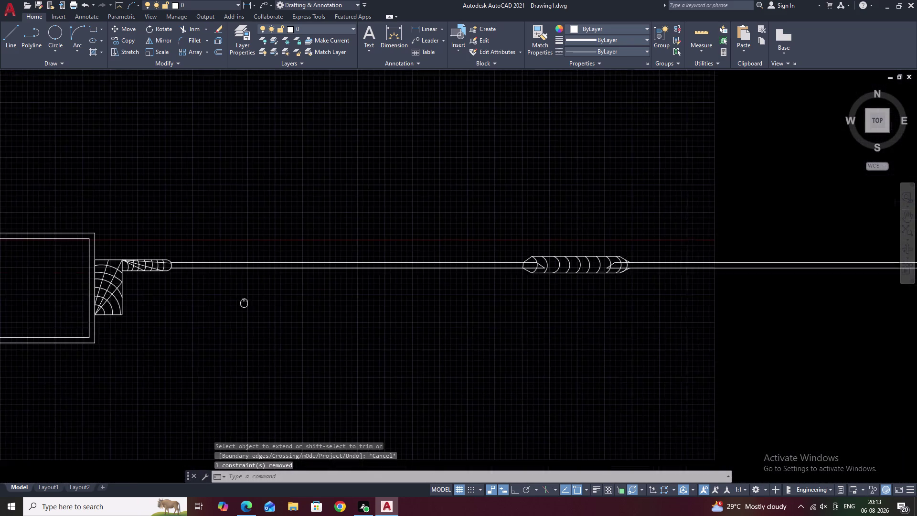
middle_drag(414, 328, 388, 328)
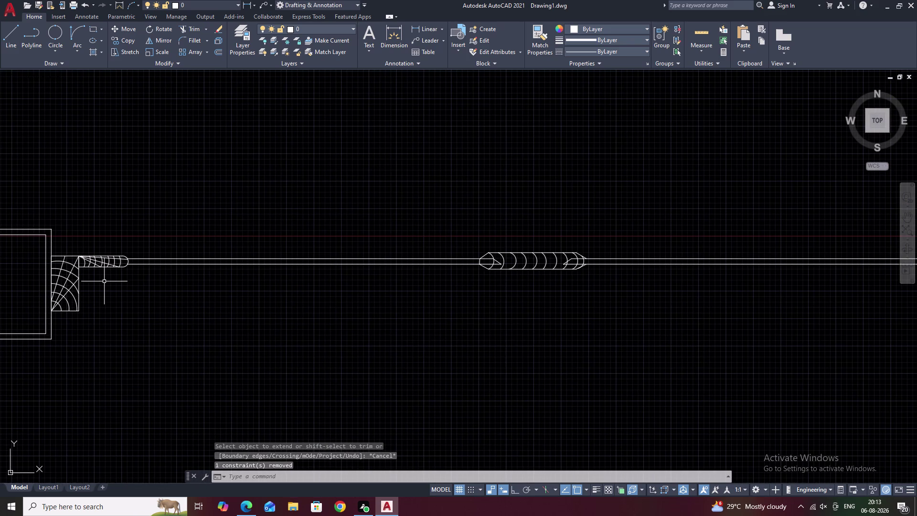
middle_drag(286, 295, 183, 299)
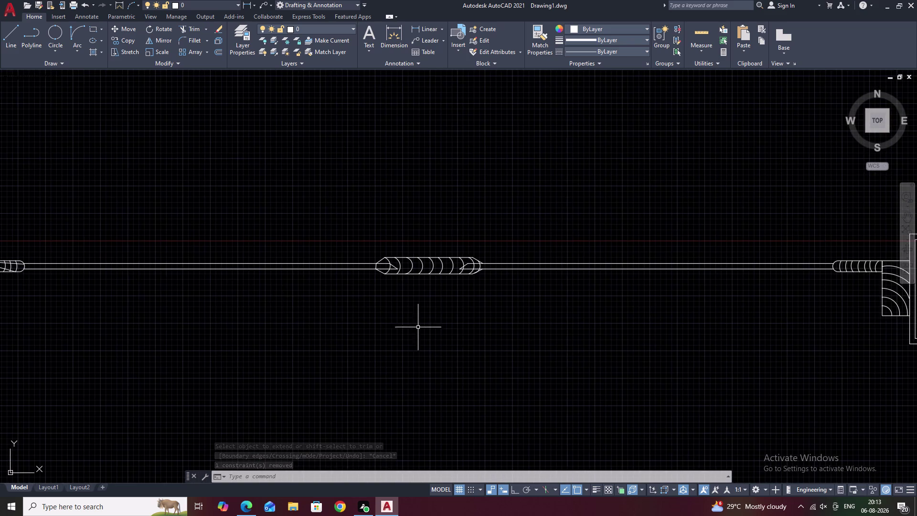
middle_drag(436, 330, 319, 330)
middle_drag(599, 353, 446, 345)
scroll(up, 3)
scroll(down, 3)
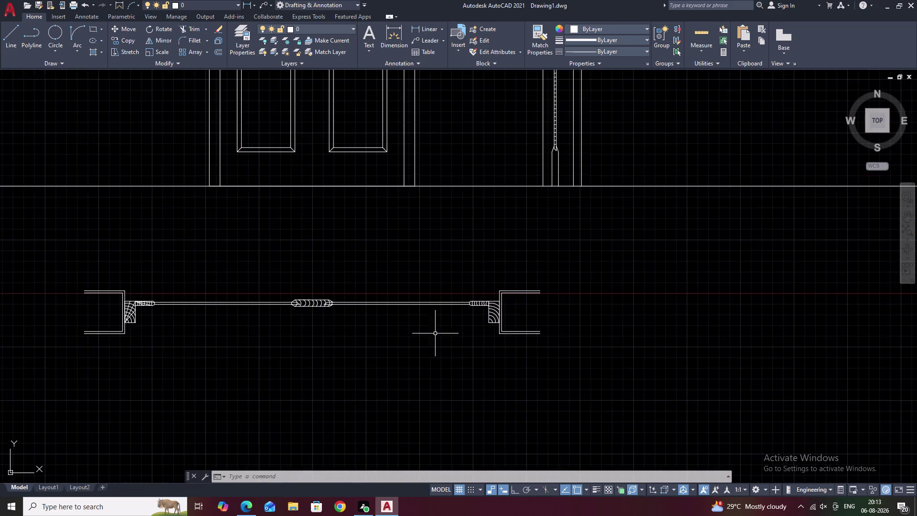
middle_drag(335, 334, 605, 321)
scroll(up, 3)
middle_drag(406, 270, 442, 339)
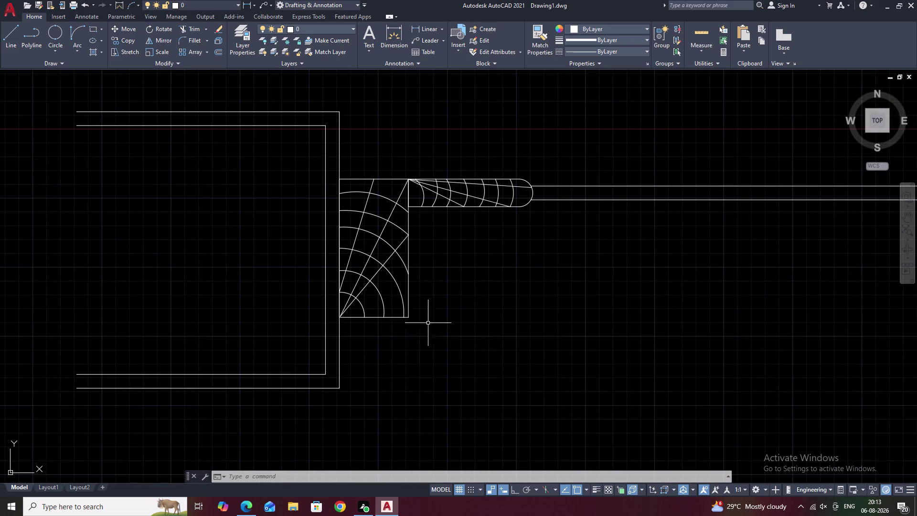
Select the three diagonal grain lines in the left jamb corner block.
click(389, 259)
click(376, 242)
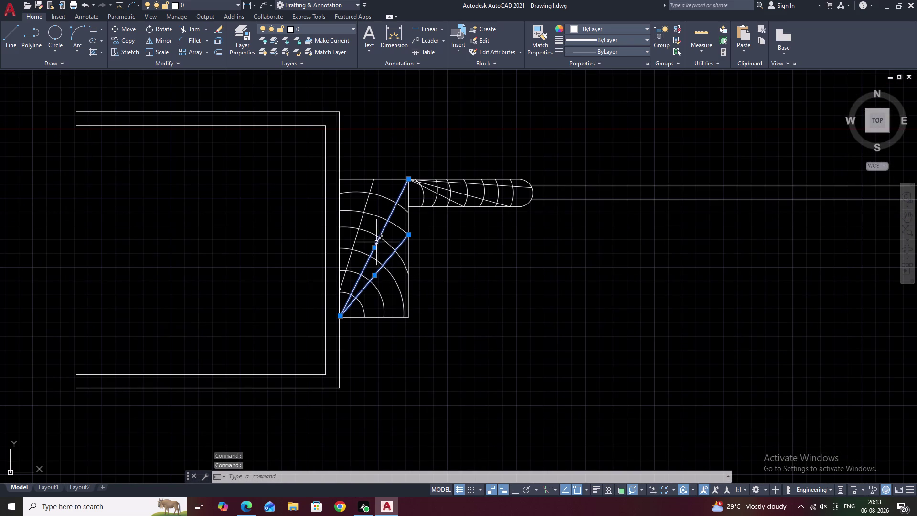
click(356, 231)
click(356, 235)
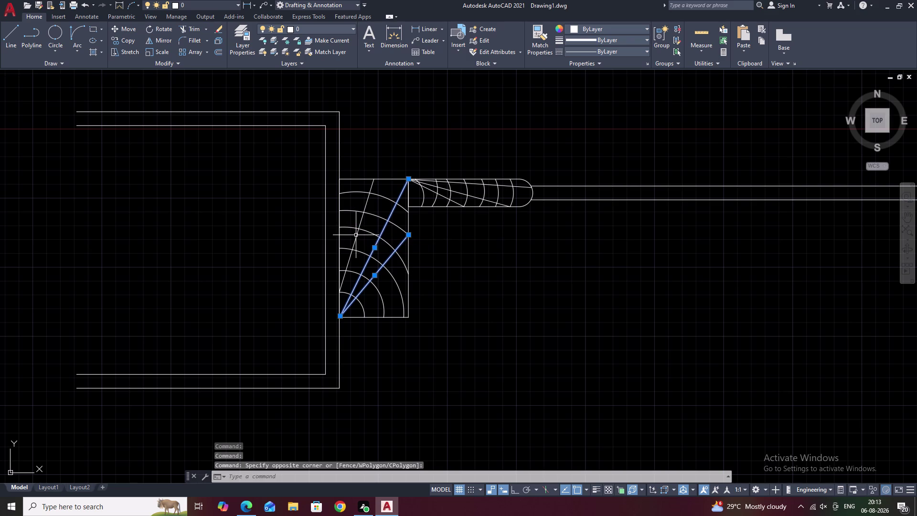
key(Escape)
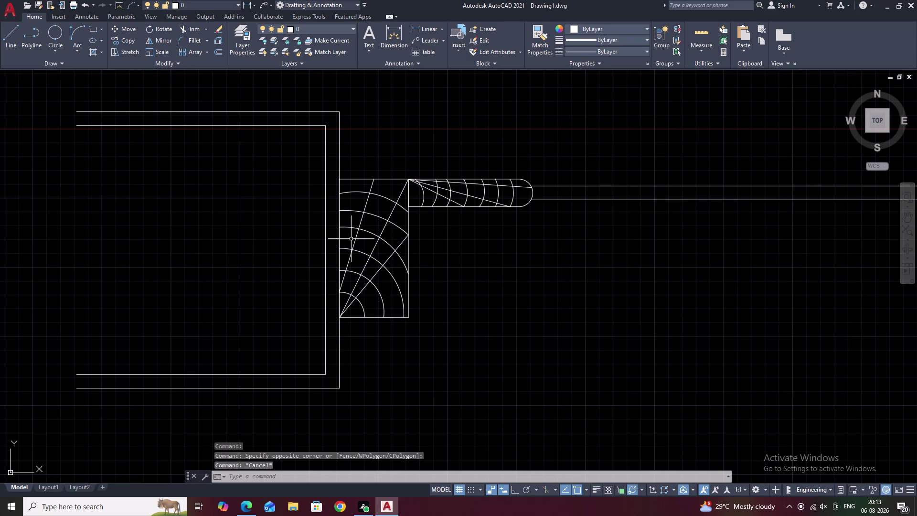
double_click(400, 245)
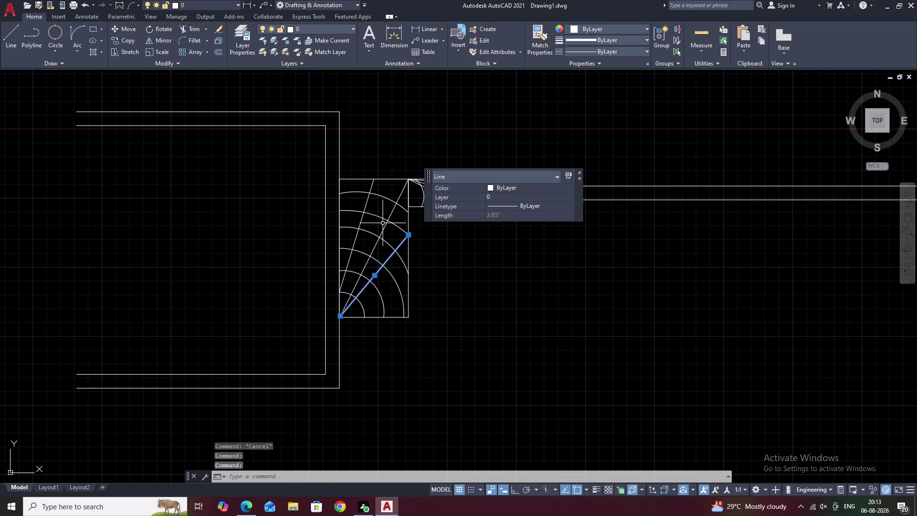
click(385, 228)
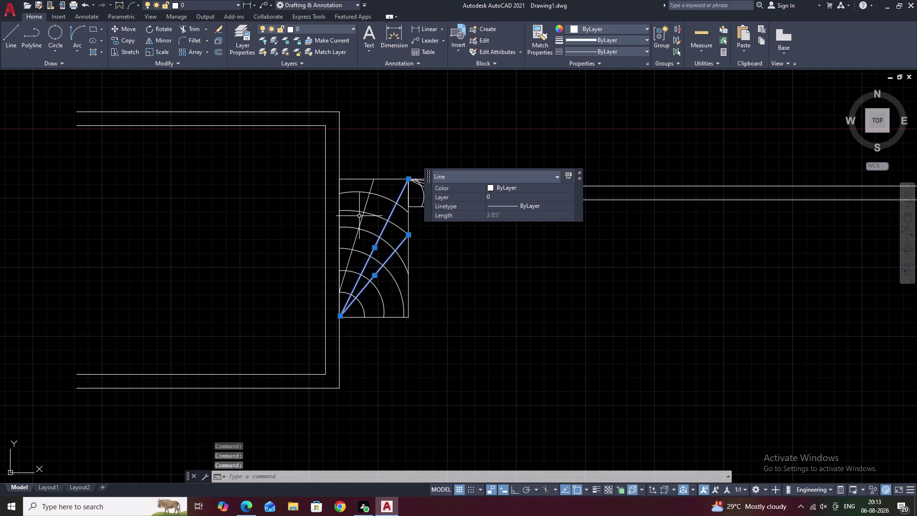
click(362, 216)
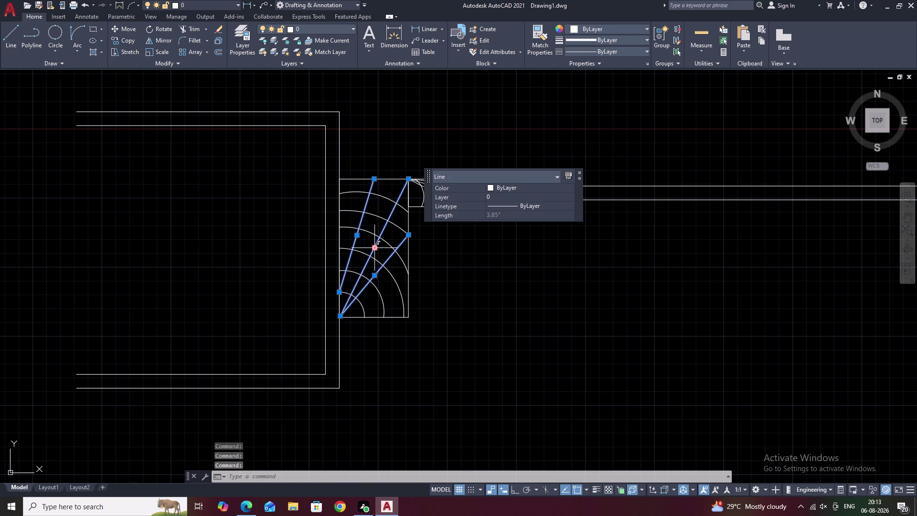
Copy the lines from the block's lower-left corner to the matching corner of the right jamb block.
text(CO)
key(space)
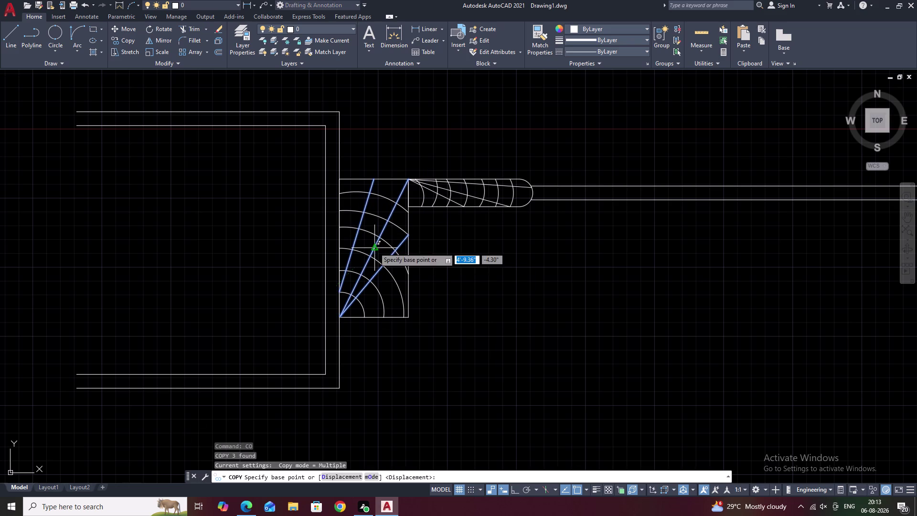
click(340, 316)
scroll(down, 3)
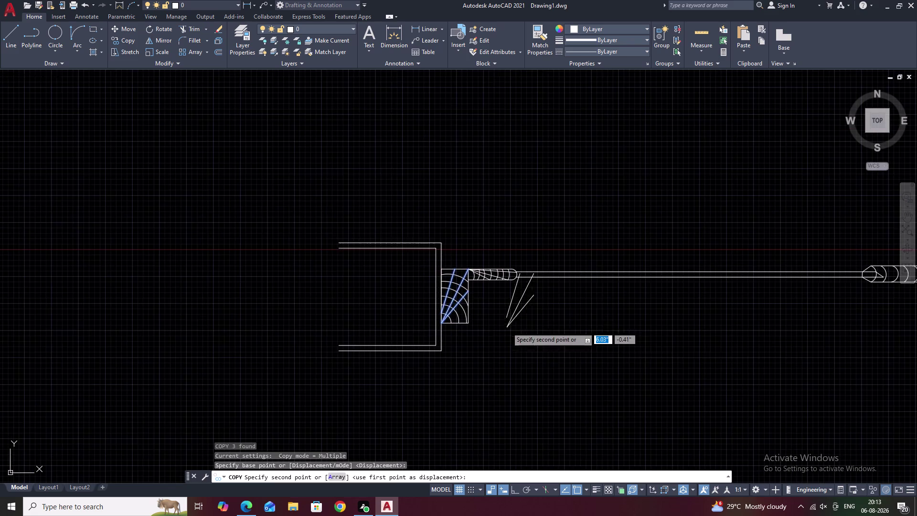
middle_drag(588, 344, 346, 335)
middle_drag(615, 355, 434, 347)
middle_drag(632, 346, 316, 328)
middle_drag(625, 334, 475, 329)
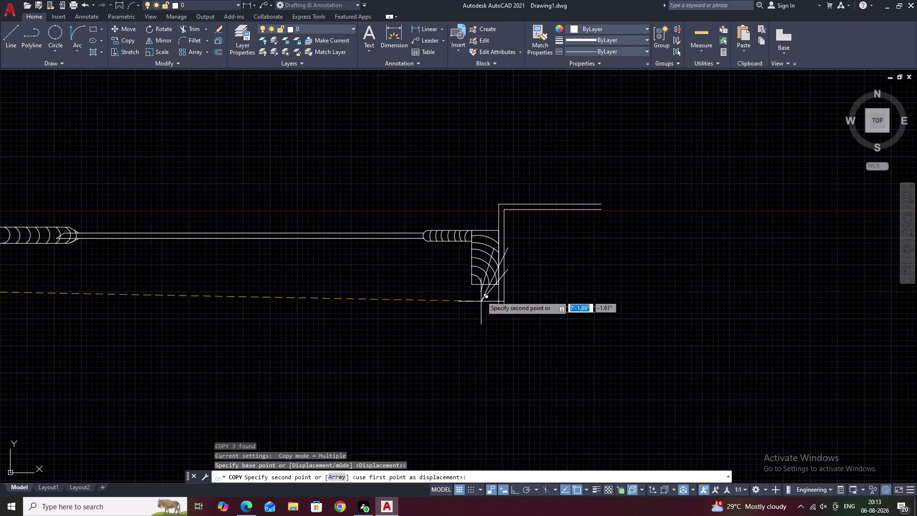
scroll(up, 3)
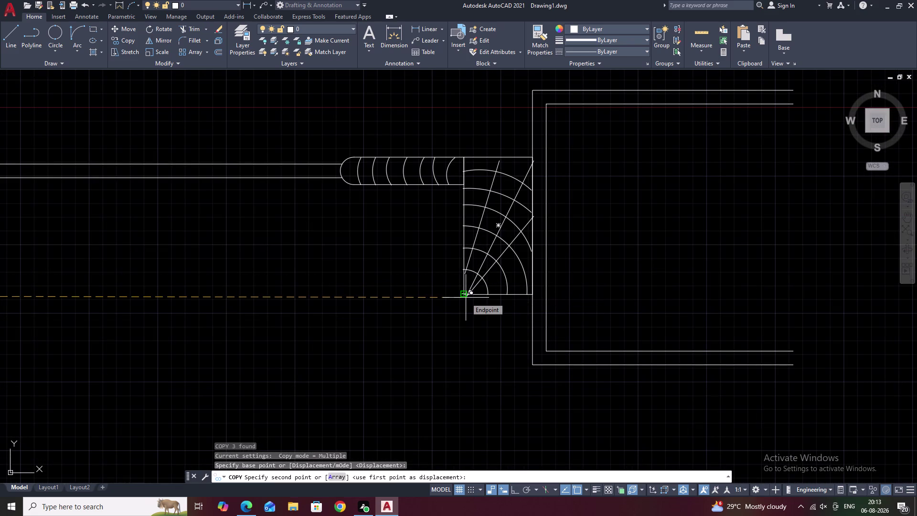
scroll(up, 3)
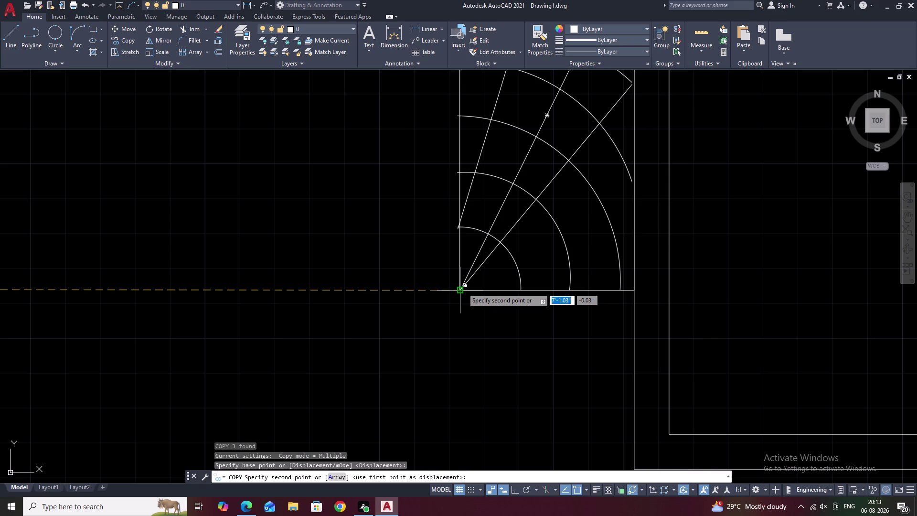
click(462, 288)
scroll(down, 3)
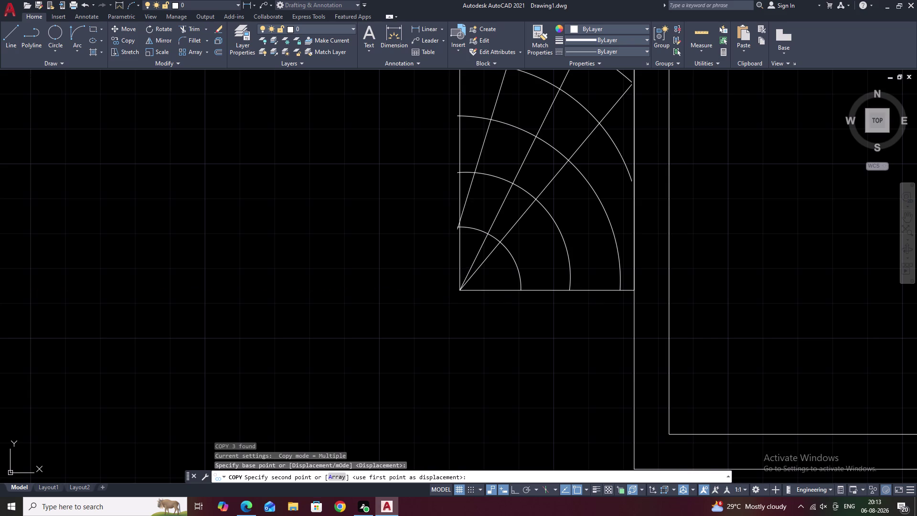
key(Escape)
middle_drag(563, 136, 574, 254)
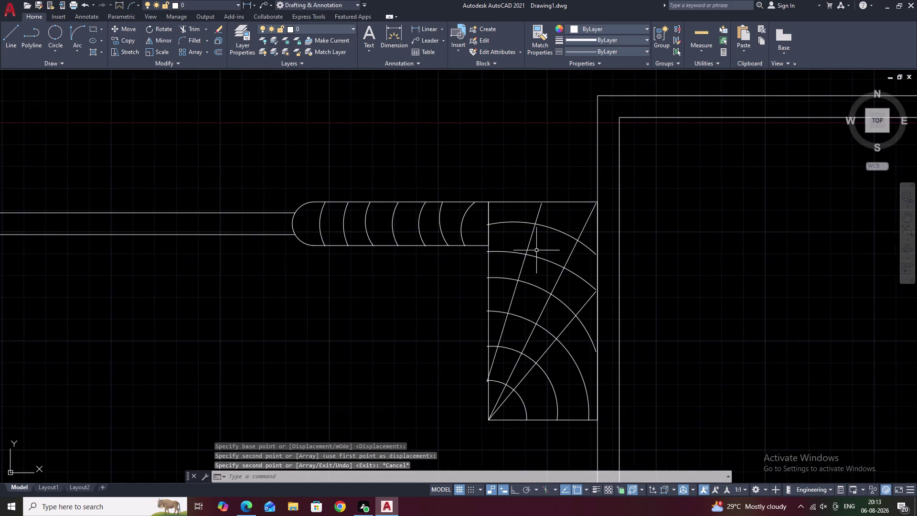
scroll(up, 3)
middle_drag(401, 225, 621, 236)
scroll(up, 3)
scroll(down, 3)
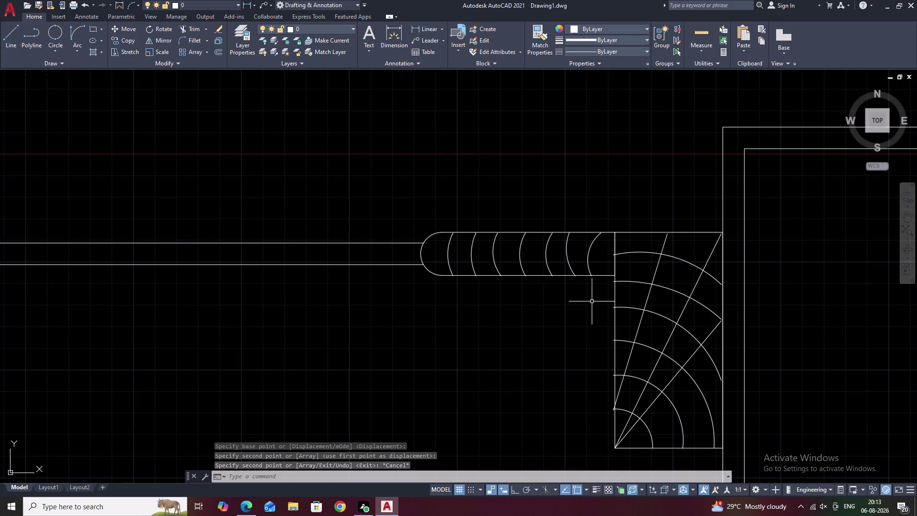
Trim an overhanging line piece and the protruding arc ends at the block's upper edge.
text(TR)
key(space)
scroll(up, 3)
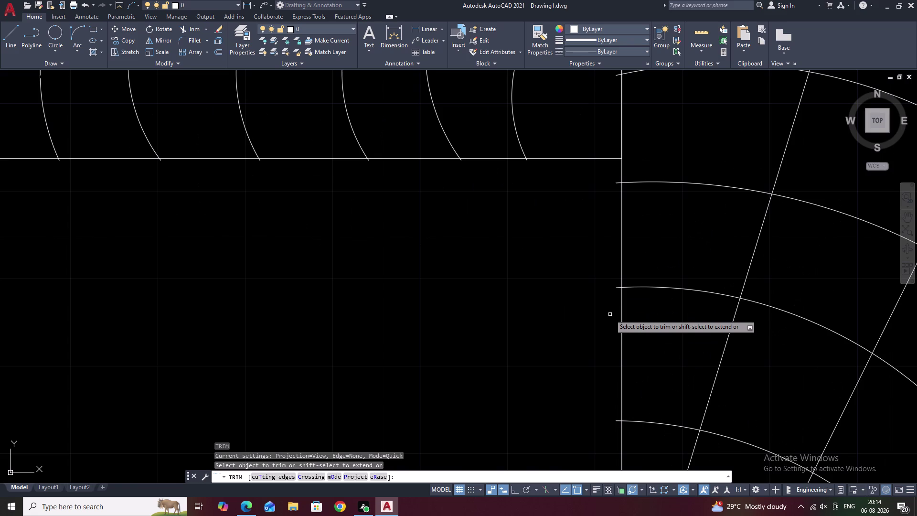
click(617, 288)
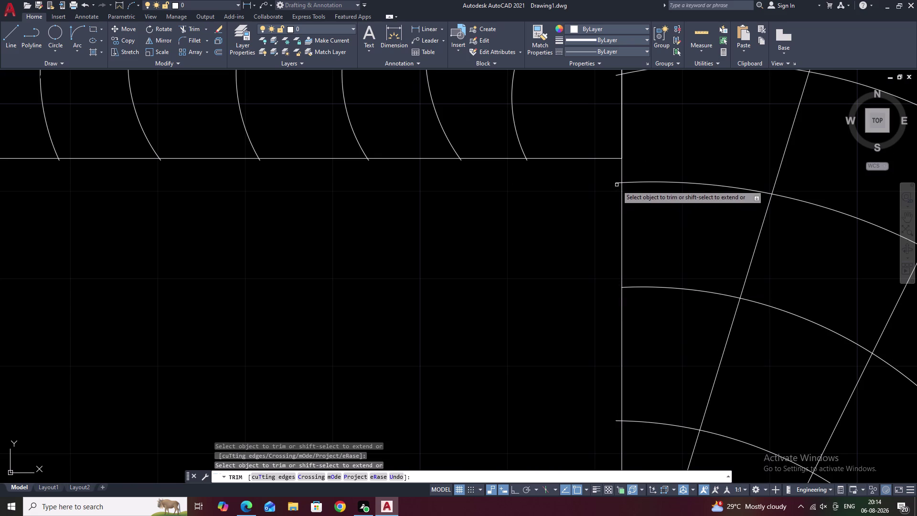
click(617, 184)
click(617, 181)
scroll(down, 3)
middle_drag(597, 194, 582, 274)
scroll(up, 3)
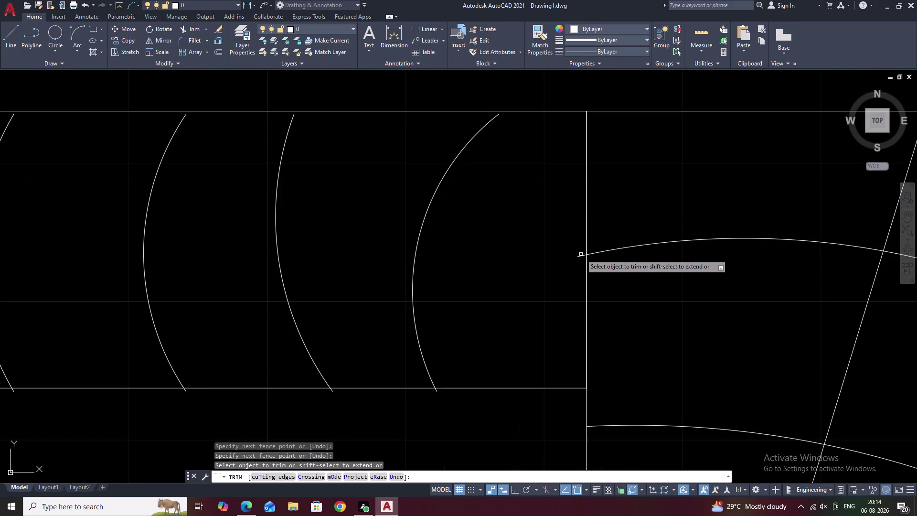
click(580, 258)
click(580, 252)
Trim the remaining arc ends and a leftover shading segment at the block's lower edge.
scroll(down, 3)
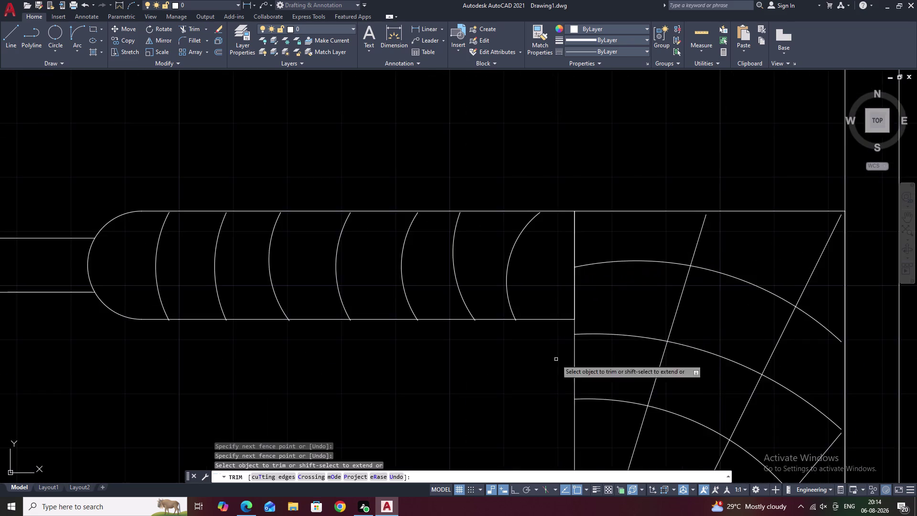
middle_drag(553, 374, 607, 178)
middle_drag(598, 392, 631, 265)
scroll(up, 3)
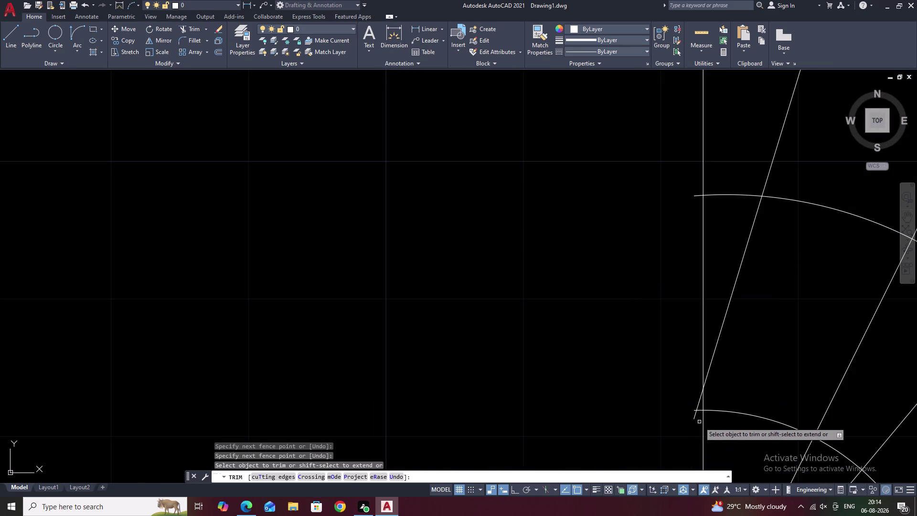
drag(700, 415, 695, 401)
click(696, 412)
scroll(down, 3)
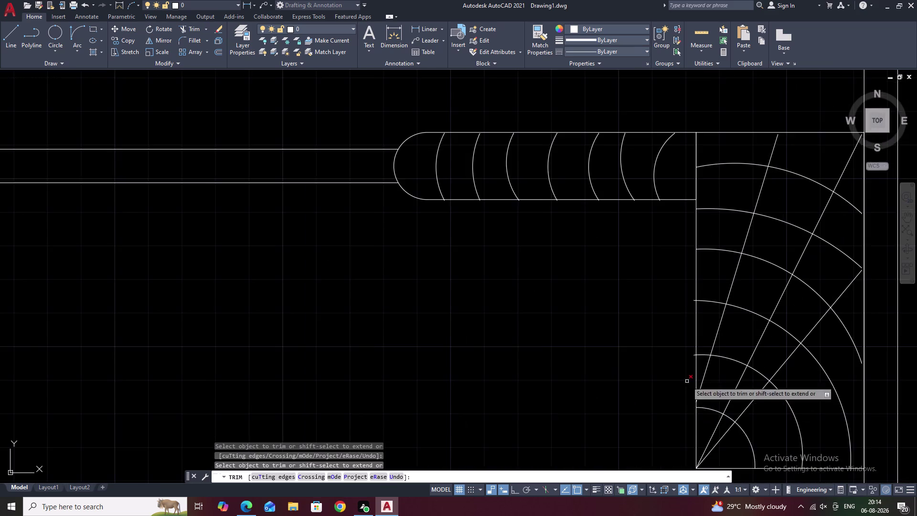
middle_drag(687, 381, 670, 421)
scroll(up, 3)
click(679, 366)
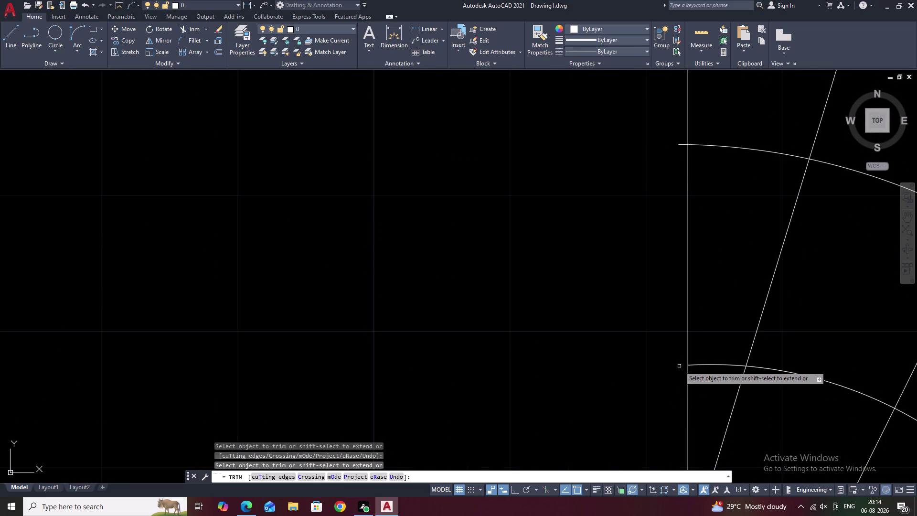
middle_drag(677, 360, 652, 482)
click(656, 268)
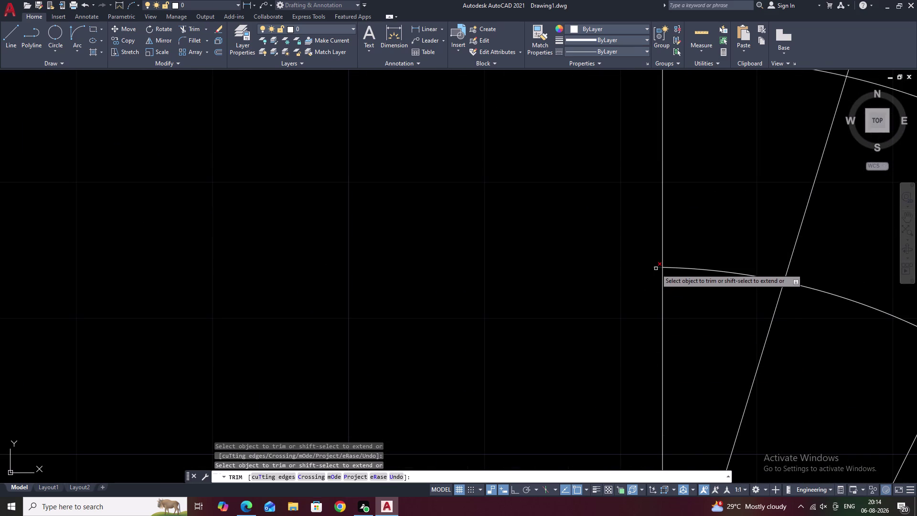
End the trim and pan along the bar to inspect its arcs and radiating lines.
scroll(down, 3)
middle_drag(648, 269, 633, 341)
scroll(down, 3)
middle_drag(654, 392, 655, 265)
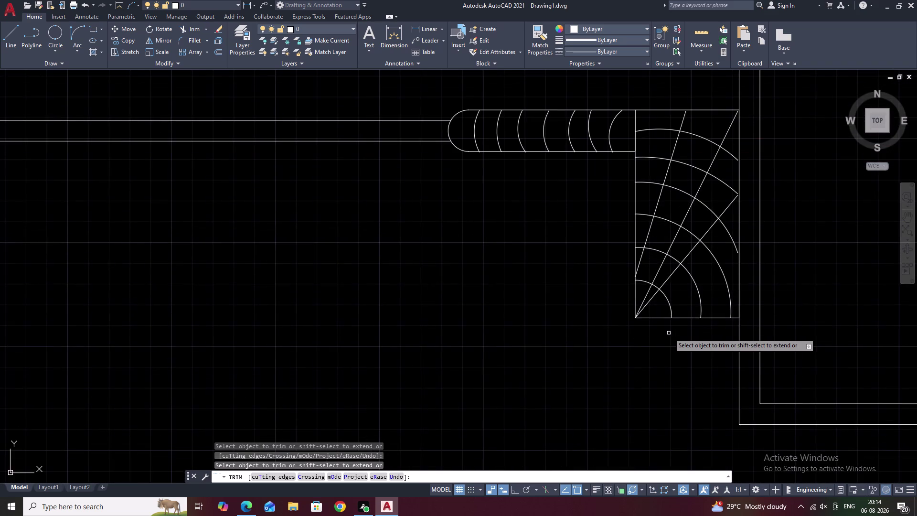
scroll(up, 3)
key(Escape)
scroll(down, 3)
middle_drag(669, 336, 669, 333)
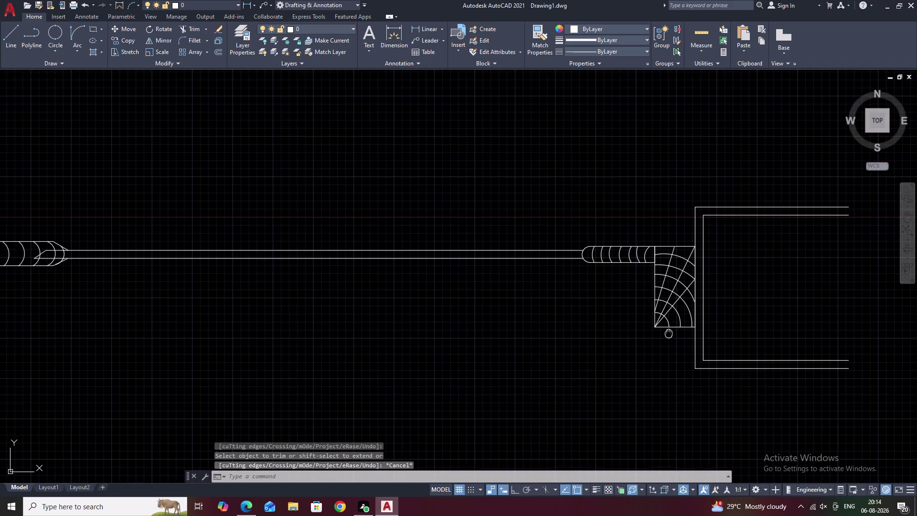
middle_drag(668, 333, 518, 315)
middle_drag(421, 292, 683, 319)
middle_drag(622, 325, 665, 329)
middle_drag(309, 306, 752, 331)
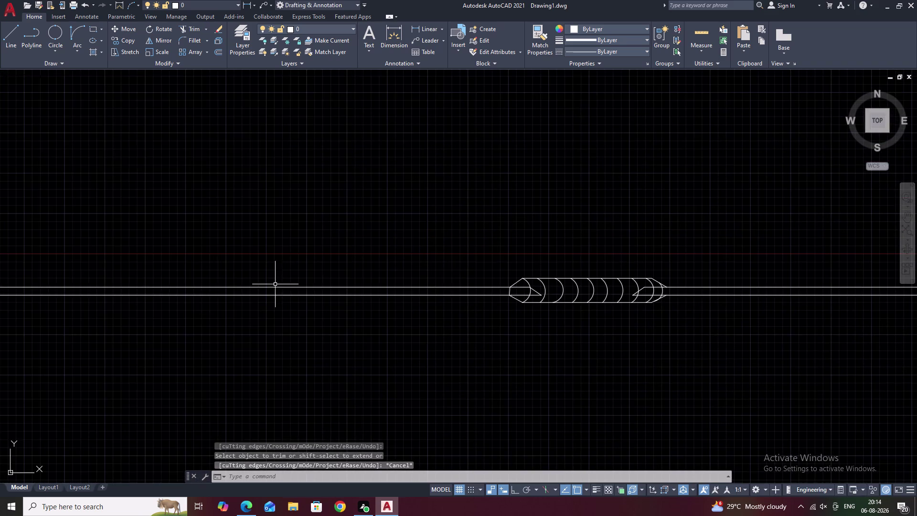
middle_drag(214, 275, 734, 338)
scroll(up, 3)
key(Escape)
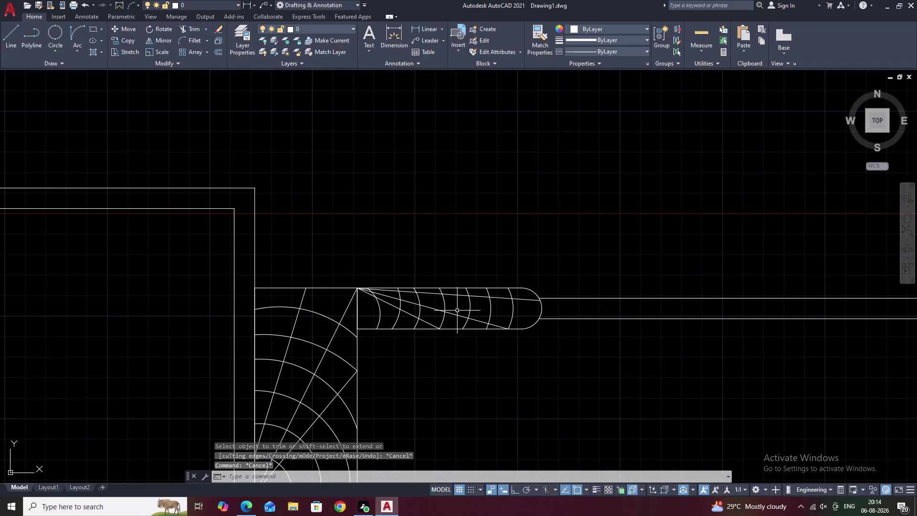
scroll(up, 3)
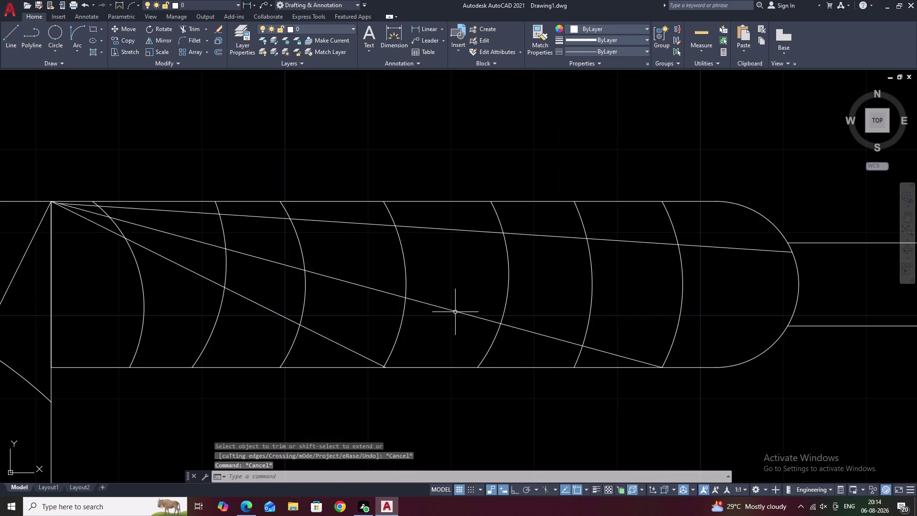
Select the three radiating shading lines: the long upper, middle and short lower ones.
click(456, 311)
click(334, 344)
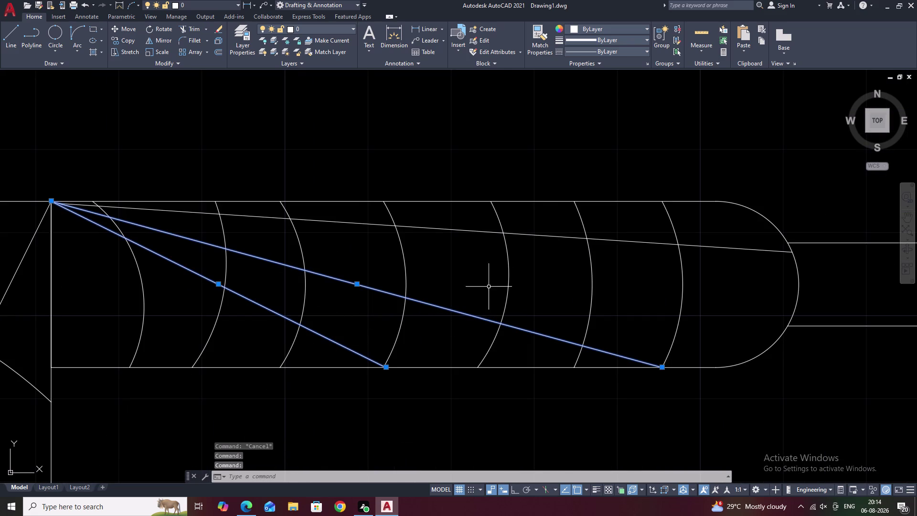
click(518, 232)
click(519, 234)
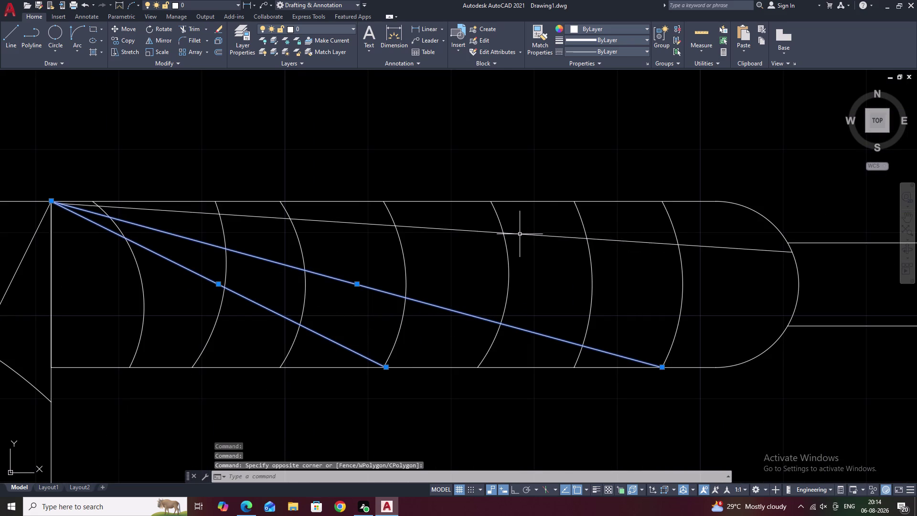
key(Escape)
click(525, 233)
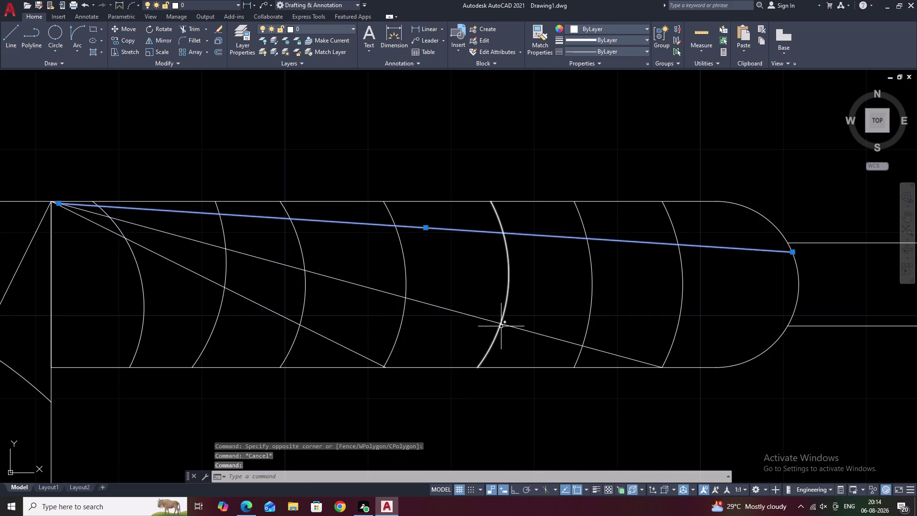
click(513, 328)
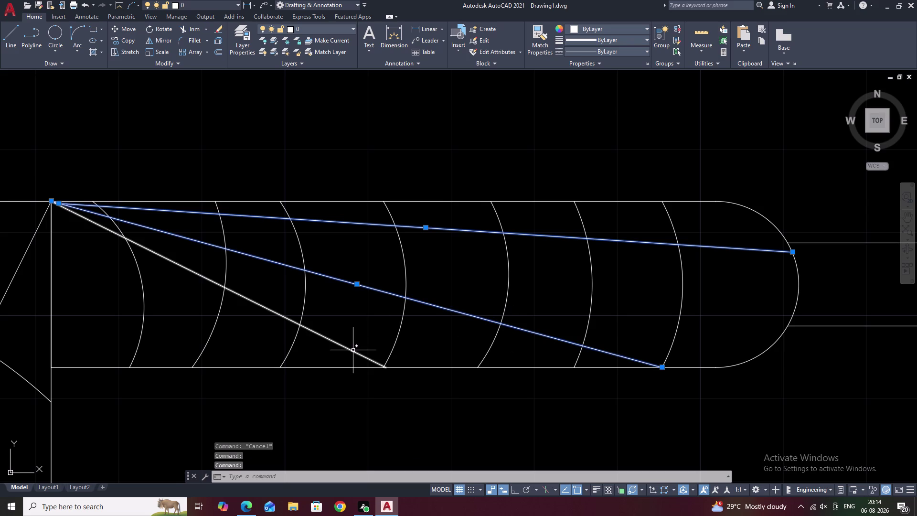
click(353, 350)
Start a CO copy with the lines' shared corner as base point.
text(CO)
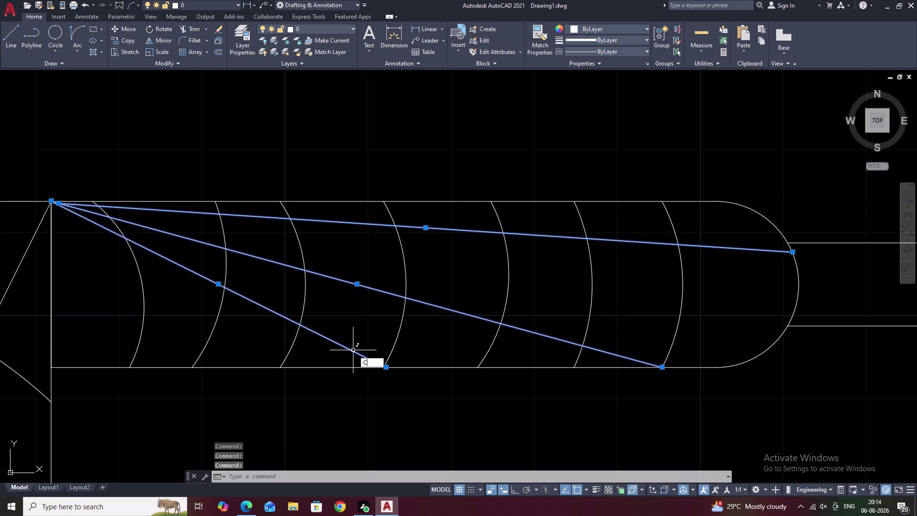
key(space)
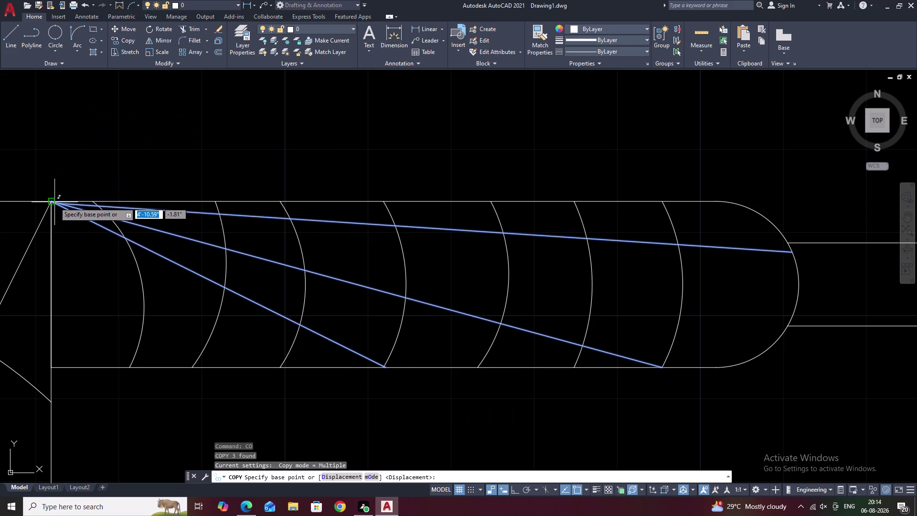
click(53, 202)
scroll(down, 3)
middle_drag(367, 283, 182, 279)
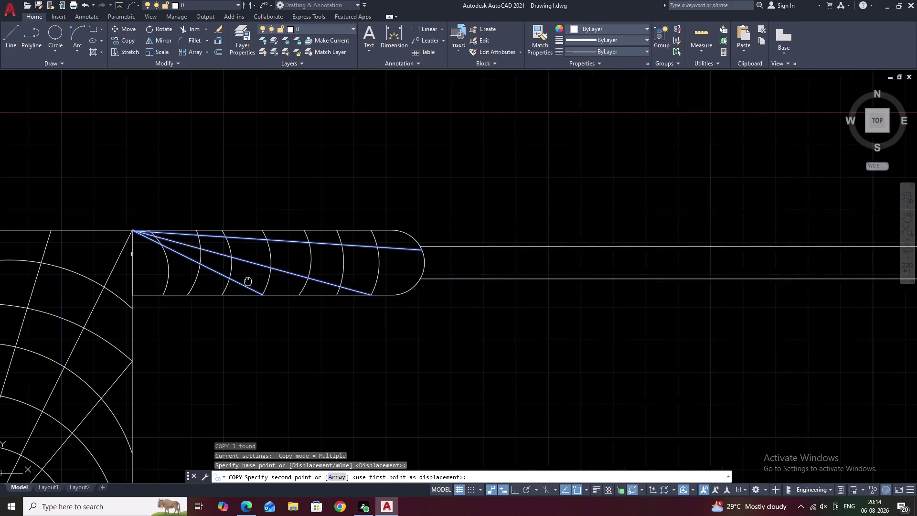
middle_drag(182, 279, 161, 280)
middle_drag(502, 318, 413, 315)
scroll(down, 3)
middle_drag(546, 312, 274, 310)
middle_drag(675, 300, 367, 302)
scroll(down, 3)
middle_drag(715, 295, 413, 297)
middle_drag(734, 298, 640, 298)
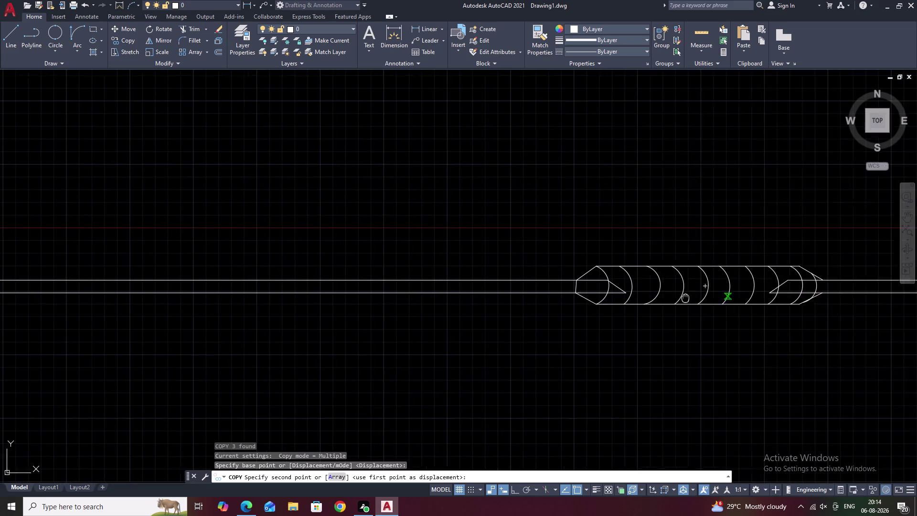
middle_drag(640, 298, 443, 295)
middle_drag(800, 278, 406, 279)
middle_drag(723, 260, 453, 259)
middle_drag(786, 268, 691, 271)
Drop the copy in empty space above the bar, then select the copied lines.
scroll(up, 3)
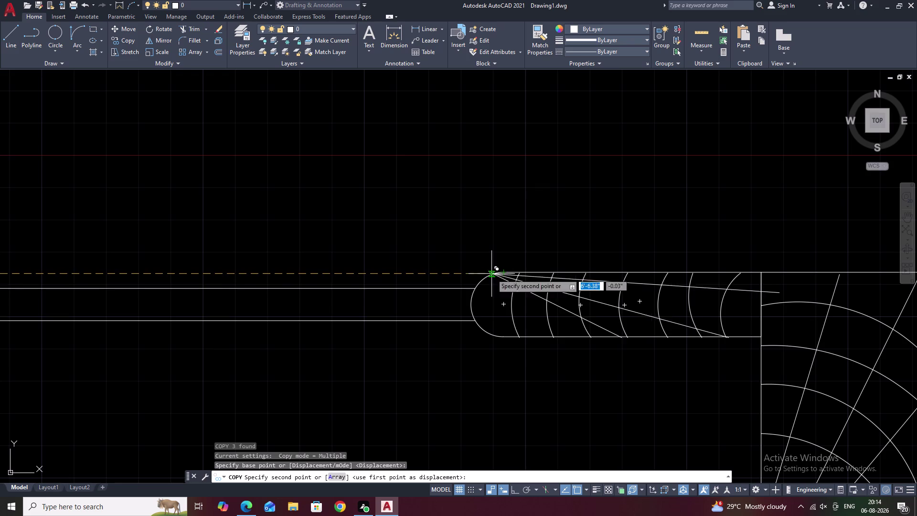
scroll(down, 3)
middle_drag(466, 299, 861, 253)
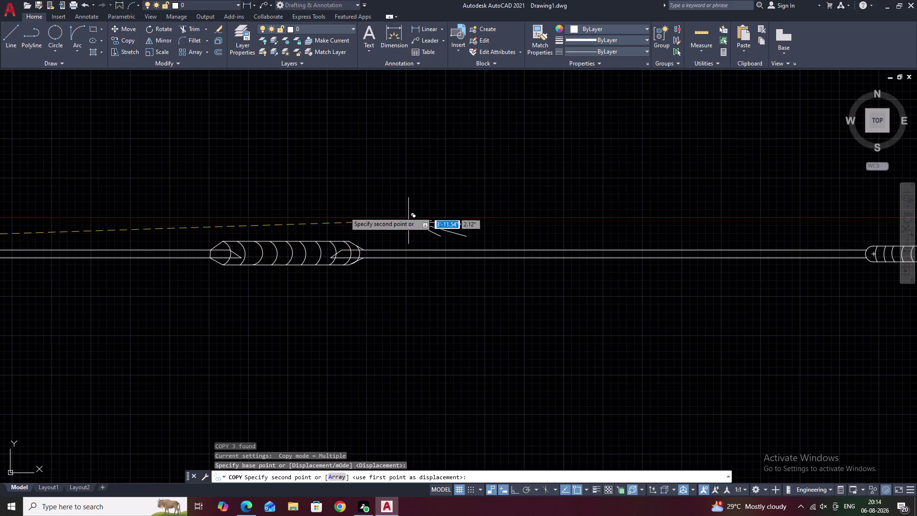
middle_drag(344, 211, 724, 196)
scroll(down, 3)
middle_drag(550, 202, 349, 189)
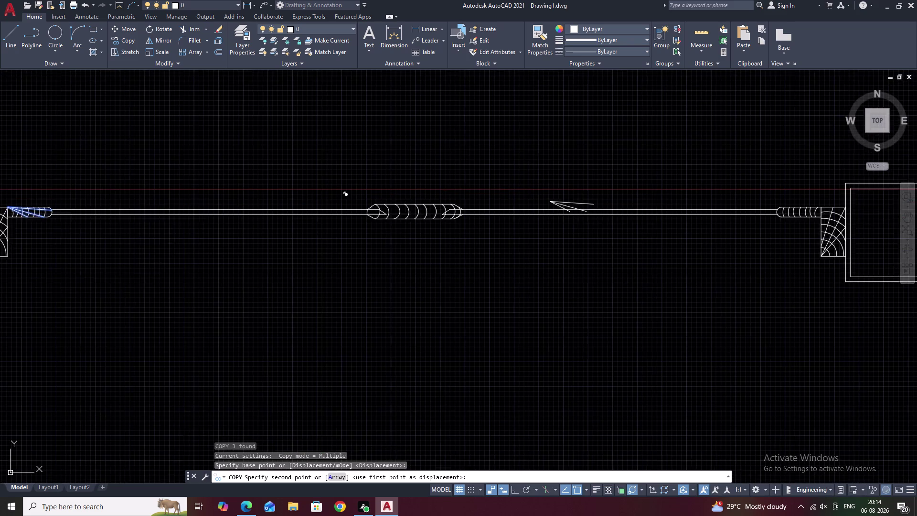
scroll(down, 3)
middle_drag(663, 198, 525, 211)
scroll(up, 3)
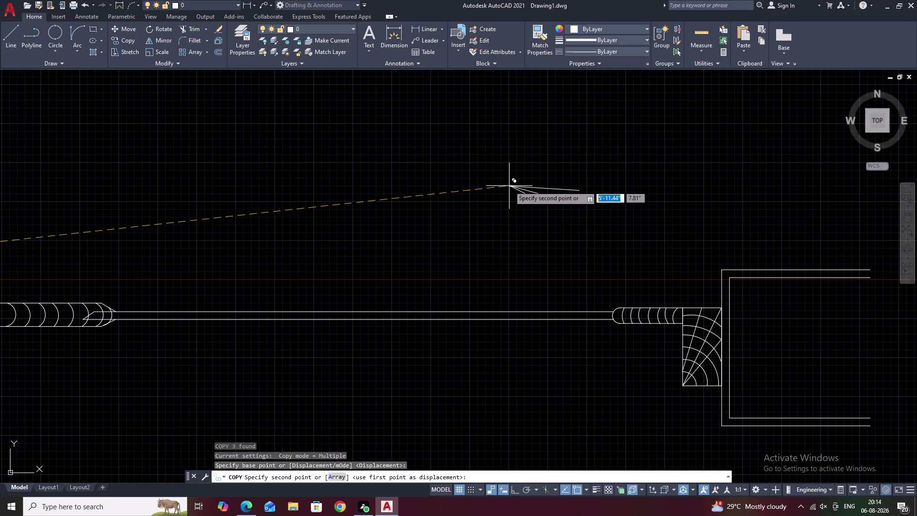
click(509, 186)
key(Escape)
drag(607, 182, 507, 234)
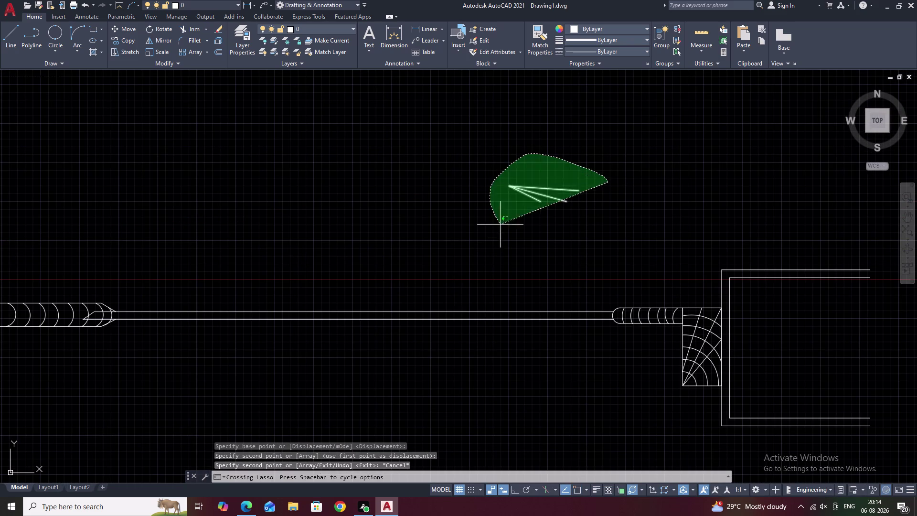
Start mirroring the copied lines with ortho on, then cancel the mirror.
drag(507, 234, 512, 239)
text(MI)
key(space)
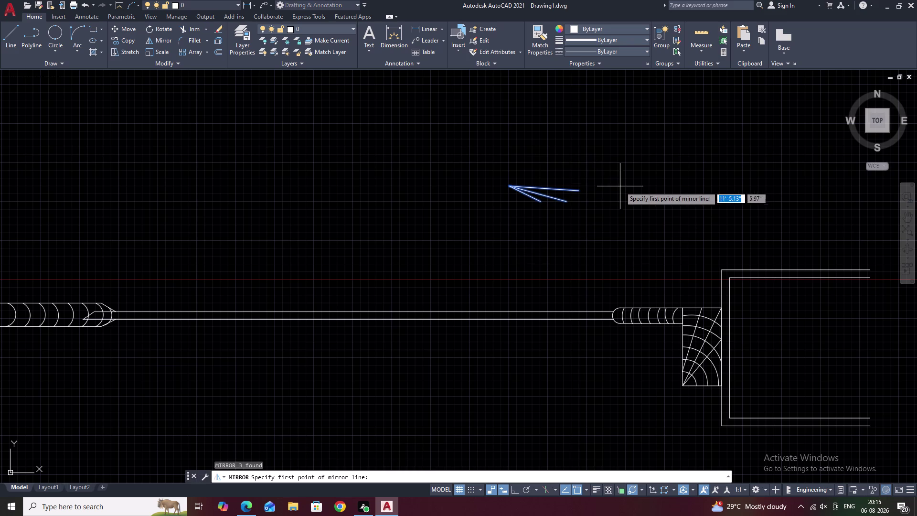
click(628, 190)
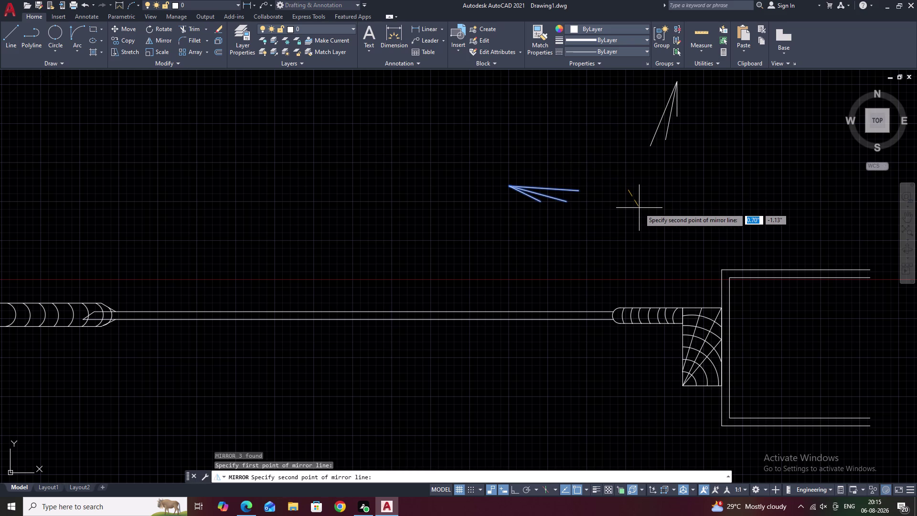
key(F8)
click(639, 208)
key(grave)
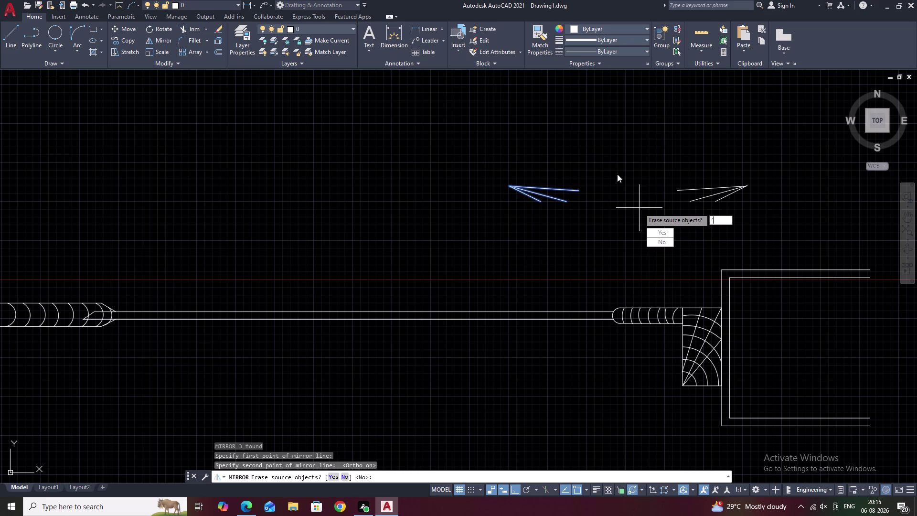
key(grave)
key(Escape)
key(Escape)
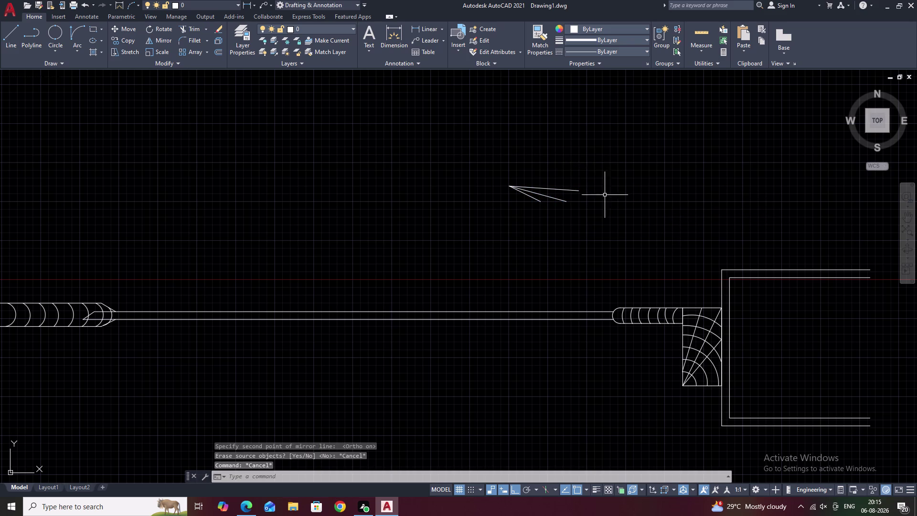
Reselect the copied lines and mirror them across a new axis.
drag(591, 171, 629, 290)
text(MI)
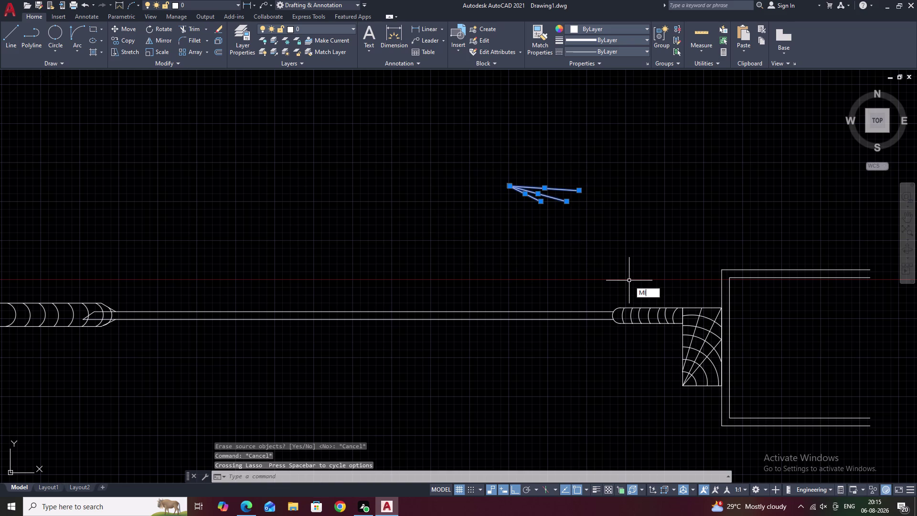
key(space)
click(653, 201)
click(649, 180)
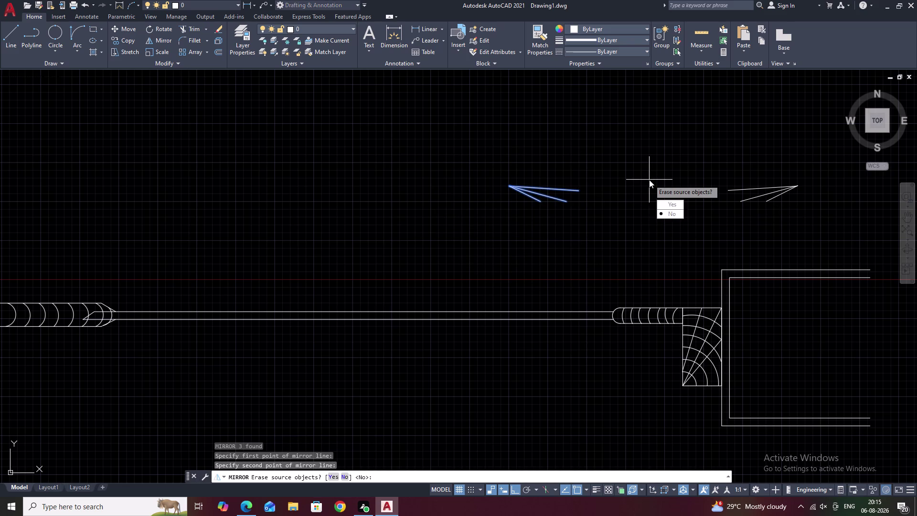
drag(678, 203, 649, 180)
drag(814, 169, 756, 191)
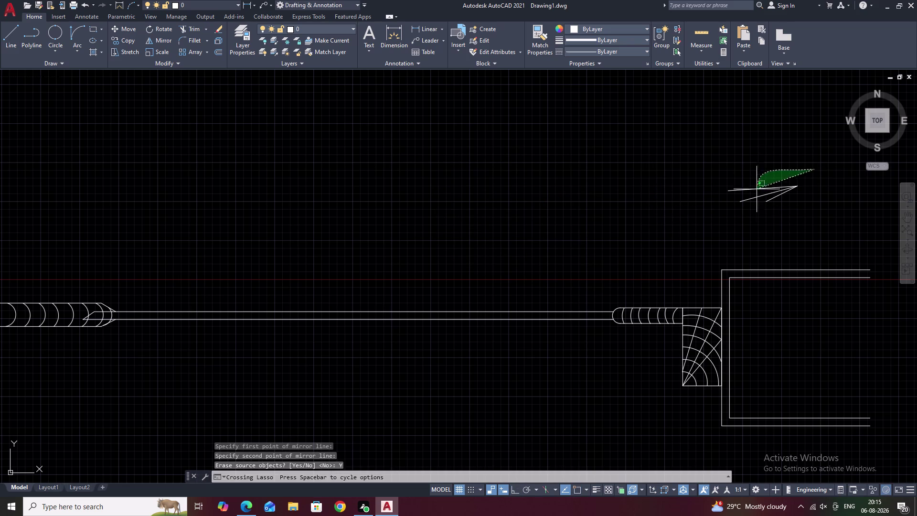
Copy the mirrored lines from their tip to the bar's upper corner.
drag(756, 191, 770, 229)
click(770, 230)
text(CO)
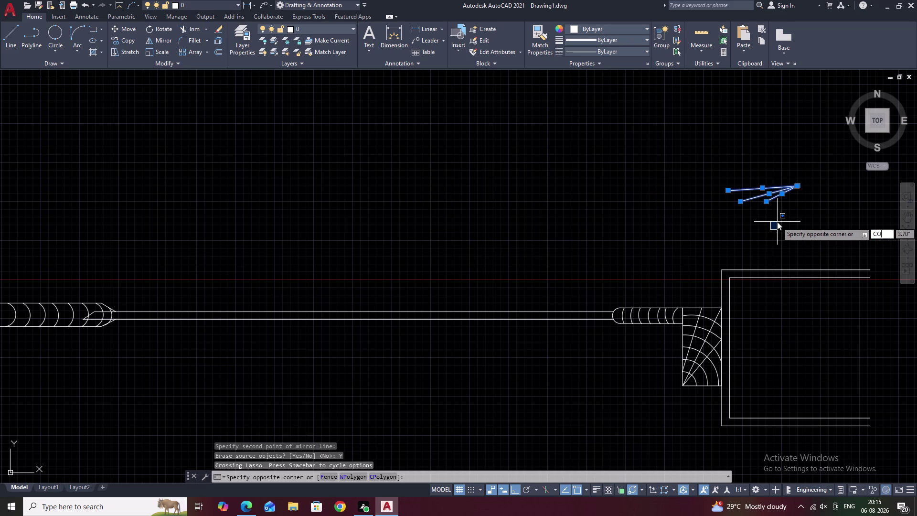
key(space)
click(800, 187)
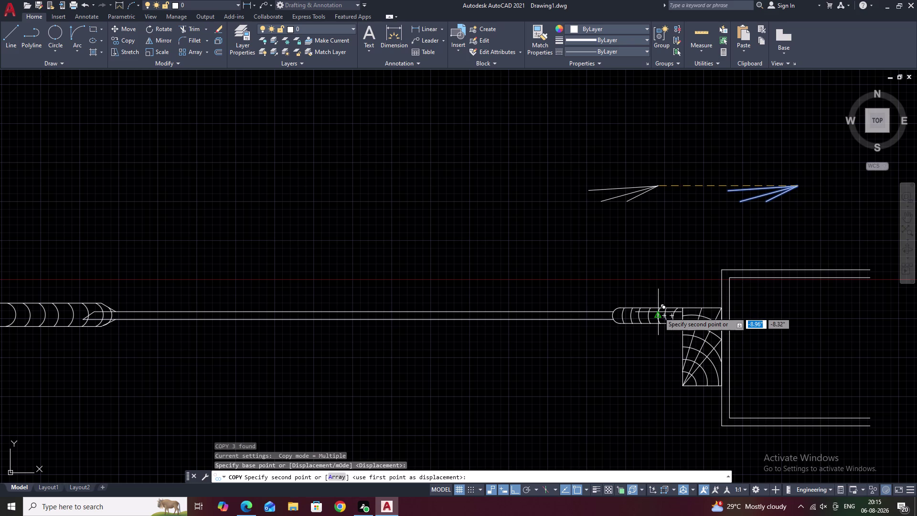
key(F8)
scroll(up, 3)
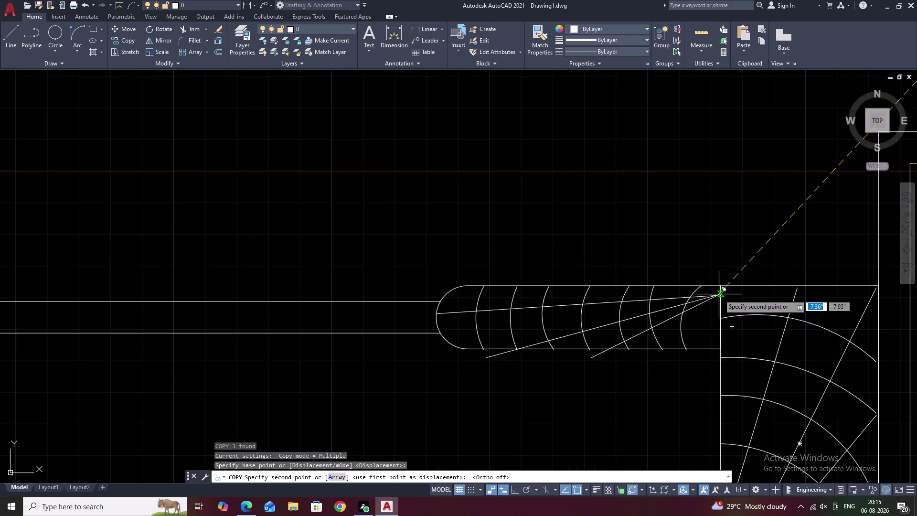
click(720, 287)
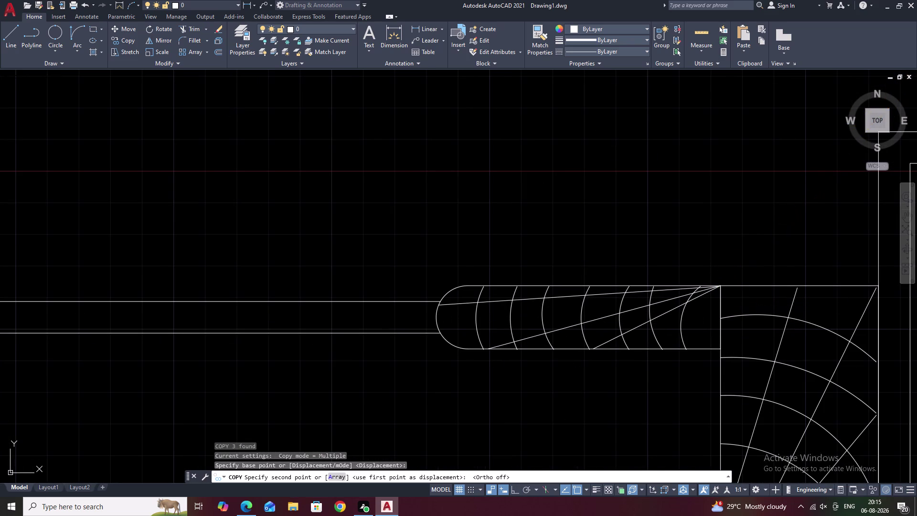
key(Escape)
scroll(down, 3)
middle_drag(657, 320, 688, 293)
scroll(down, 3)
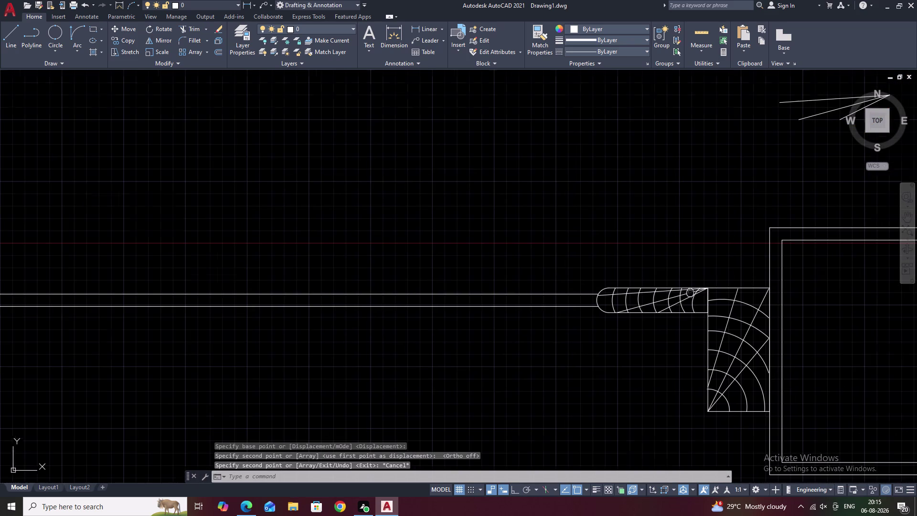
key(Escape)
Erase the three loose lines floating above the frame corner.
middle_drag(729, 236, 425, 337)
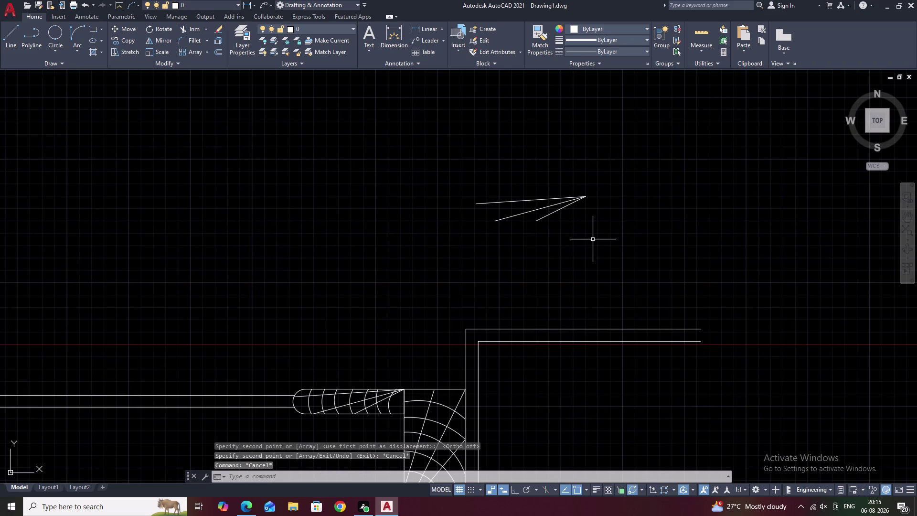
drag(625, 195, 514, 269)
text(E)
key(space)
scroll(down, 3)
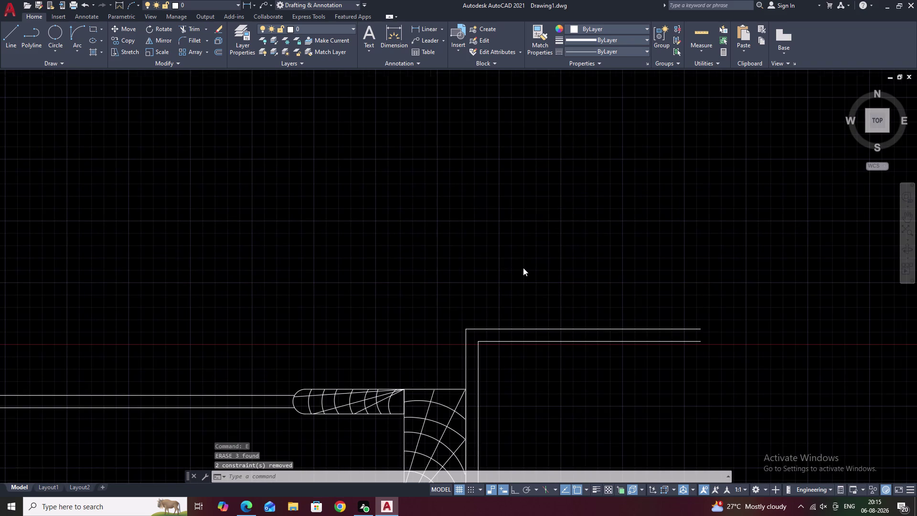
Zoom to the elongated central piece and draw the first diagonal across it.
middle_drag(519, 269, 749, 177)
scroll(down, 3)
middle_drag(503, 227, 690, 246)
middle_drag(530, 262, 495, 270)
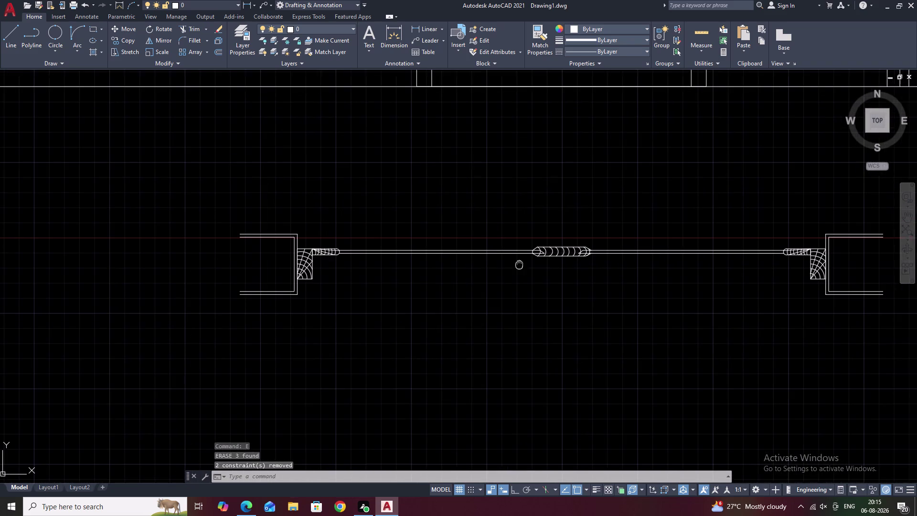
middle_drag(495, 270, 490, 271)
scroll(up, 3)
scroll(up, 3)
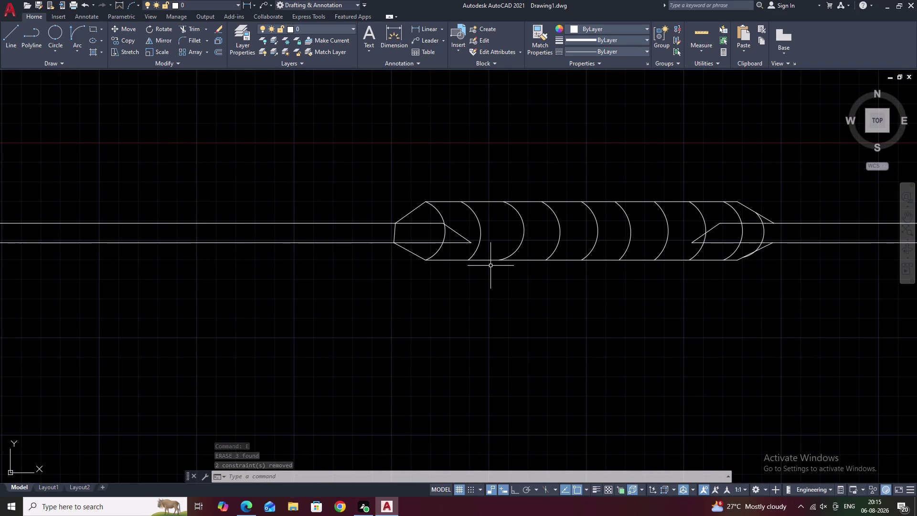
text(L)
key(space)
click(429, 203)
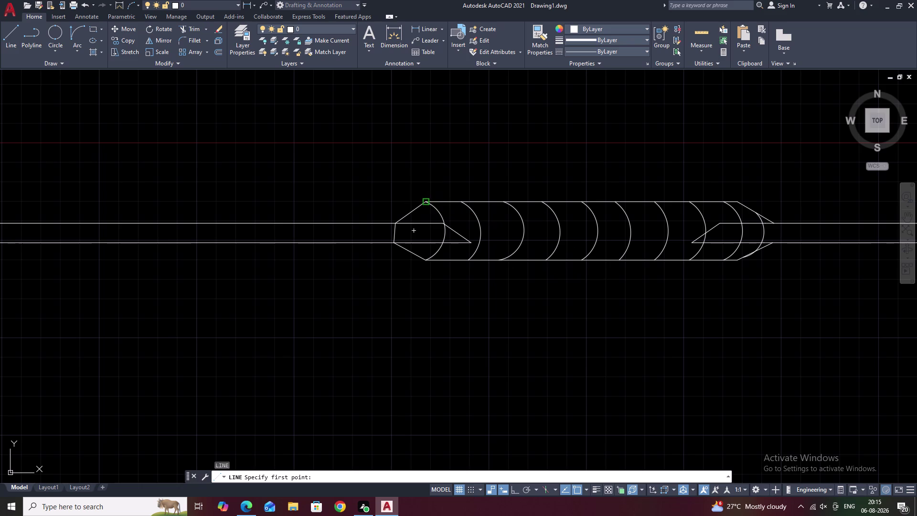
click(617, 258)
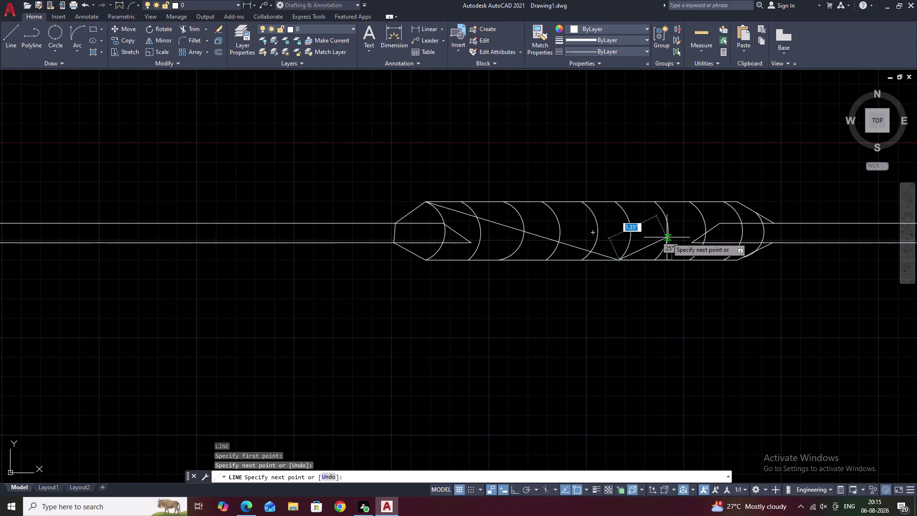
key(space)
Draw a second diagonal, then erase the misplaced diagonal line.
key(space)
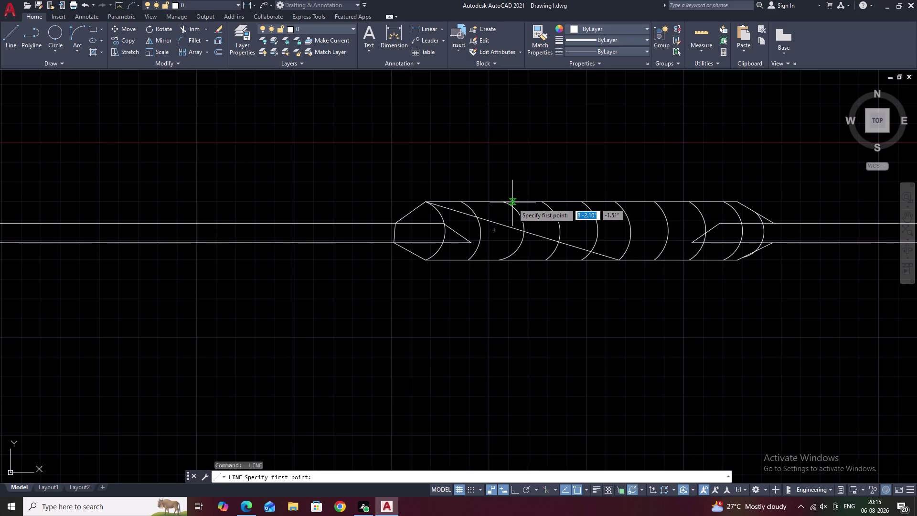
click(503, 203)
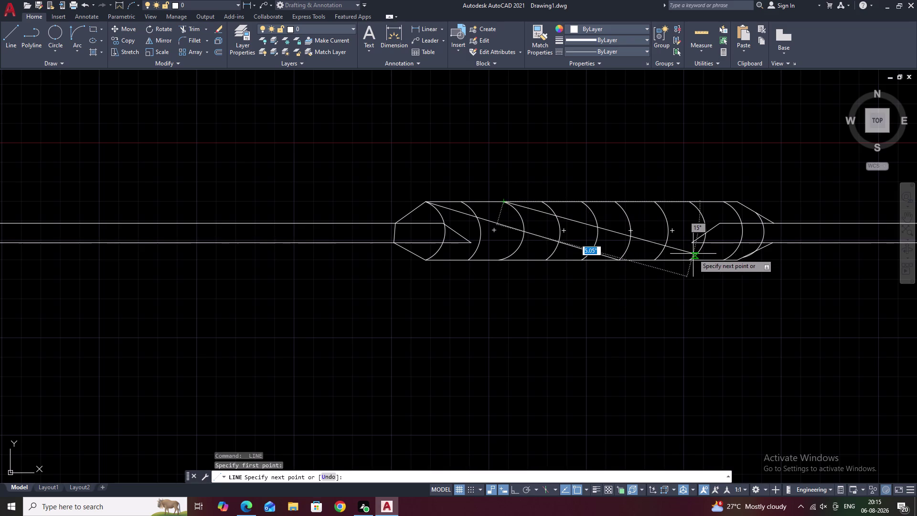
click(691, 256)
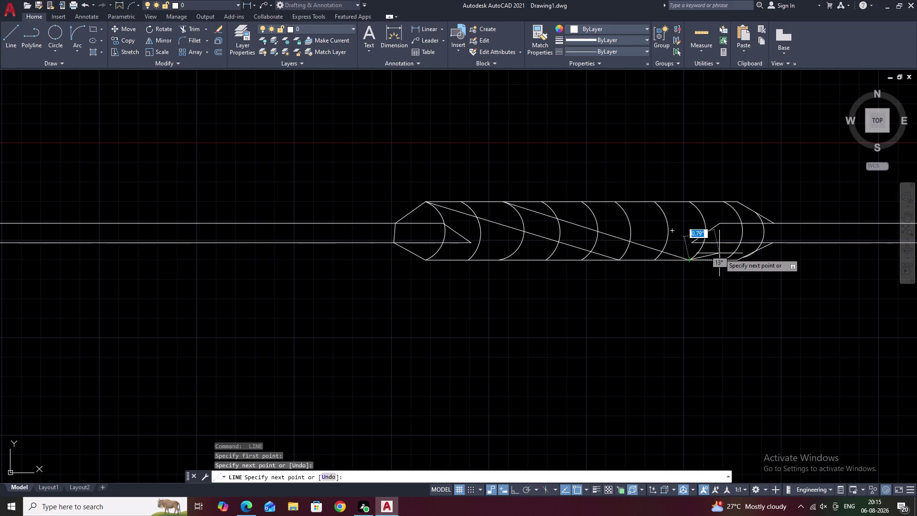
key(Escape)
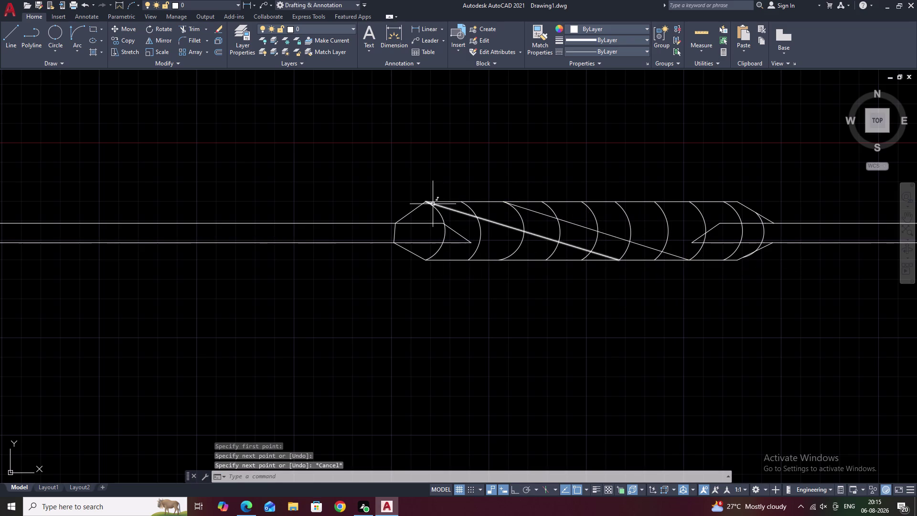
click(606, 233)
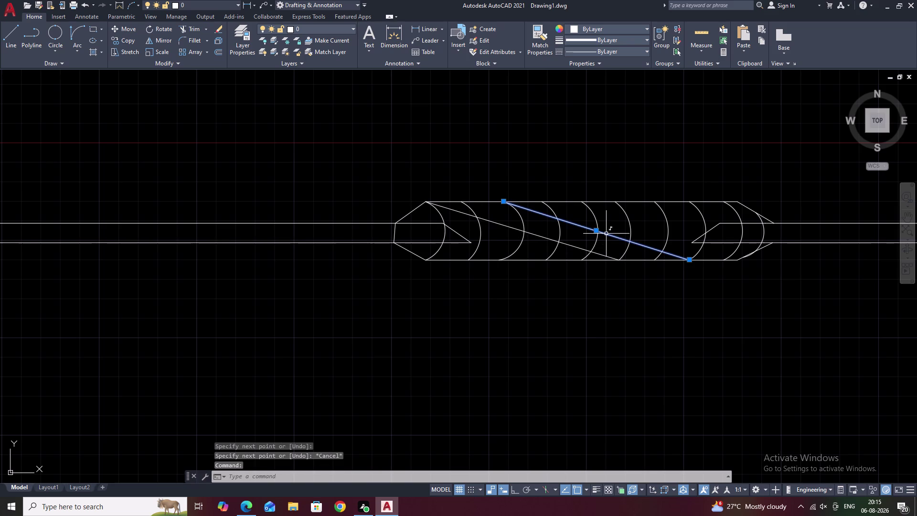
text(E)
key(space)
Draw two more diagonals from the upper edge toward the right end.
text(L)
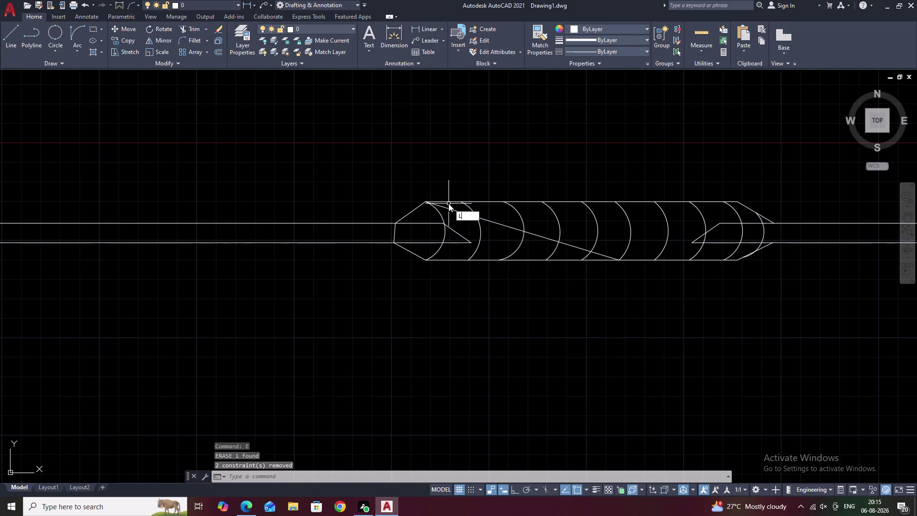
key(space)
click(431, 201)
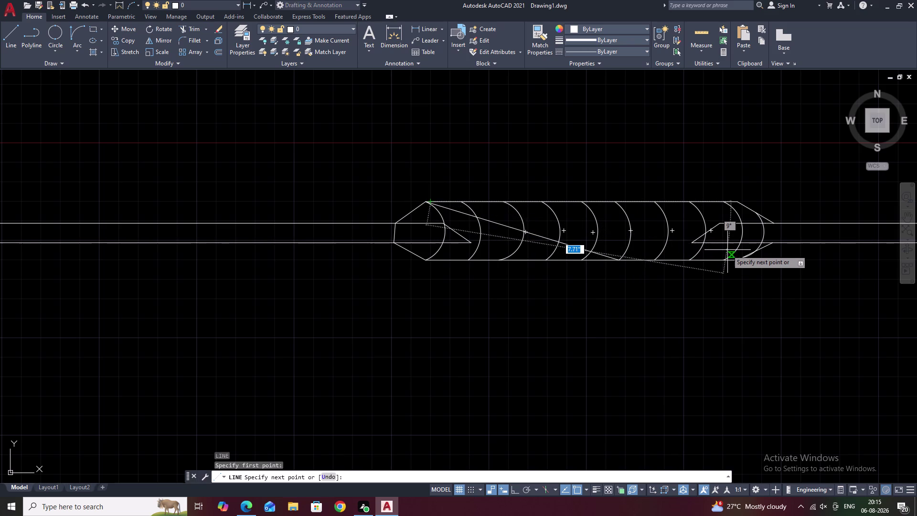
click(733, 250)
key(space)
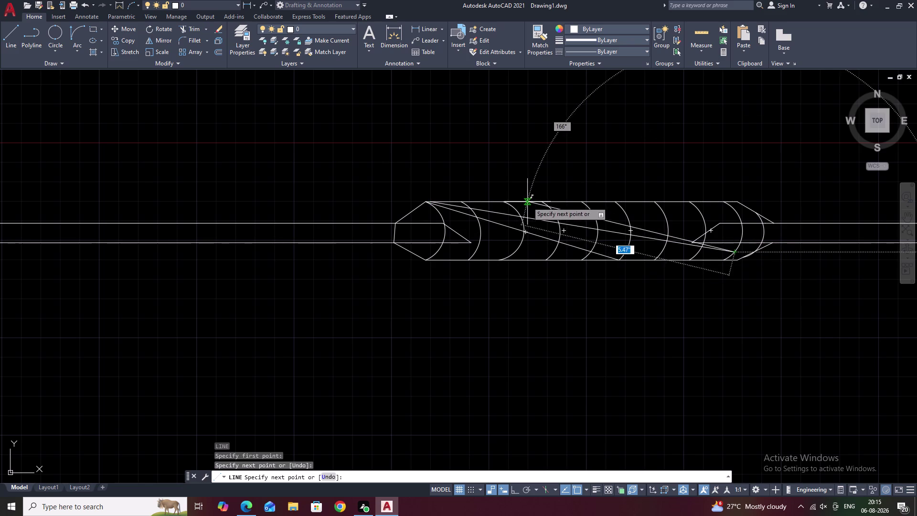
key(space)
click(434, 203)
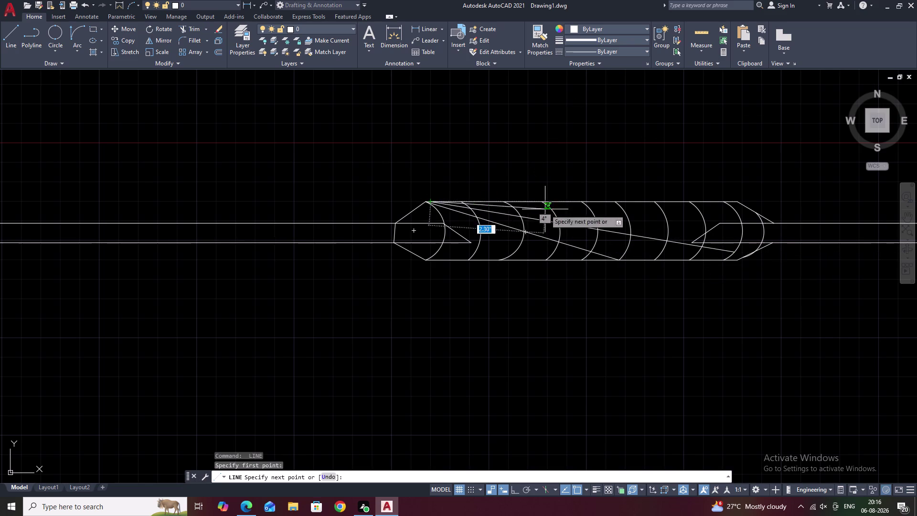
click(758, 223)
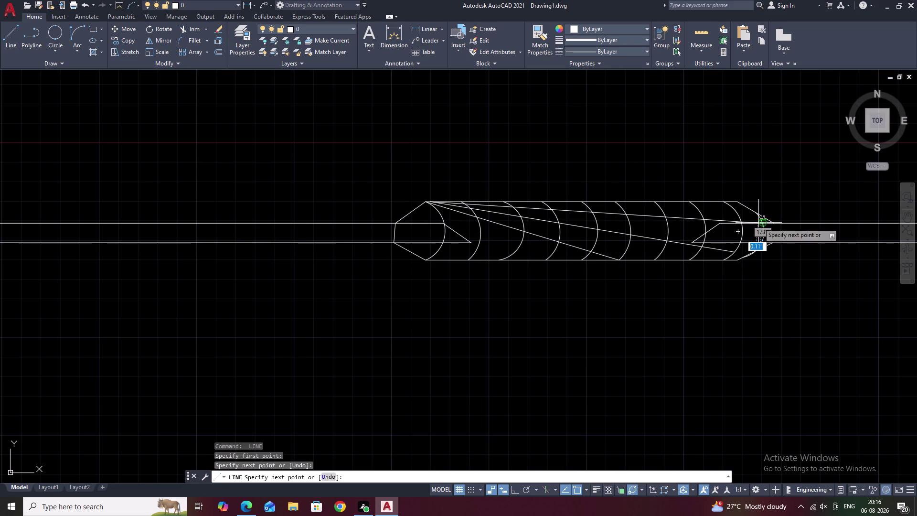
key(Escape)
Zoom out to show both the elevation and the whole plan section.
scroll(down, 3)
middle_drag(754, 243, 547, 330)
scroll(down, 3)
middle_drag(613, 276, 443, 322)
middle_drag(581, 276, 421, 350)
middle_drag(563, 272, 489, 324)
scroll(down, 3)
middle_drag(555, 278, 502, 322)
scroll(up, 3)
middle_drag(374, 312, 502, 86)
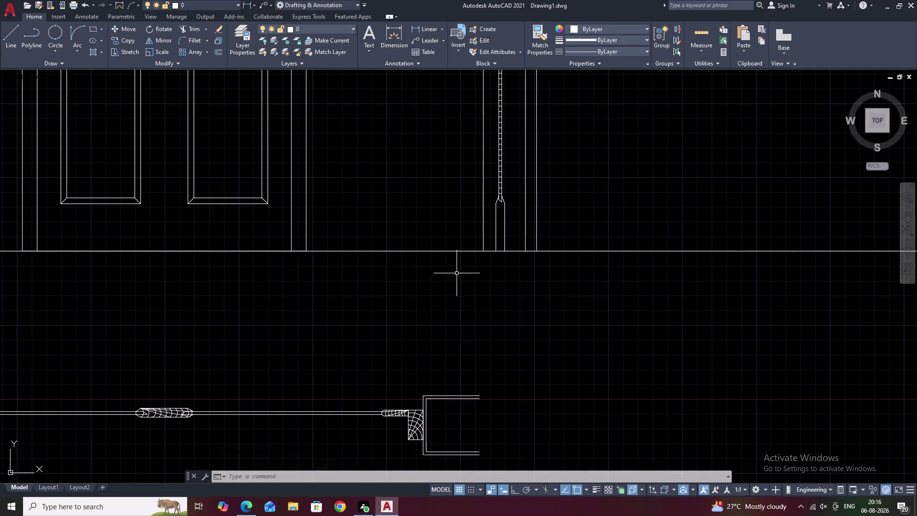
scroll(down, 3)
middle_drag(452, 290, 491, 217)
Select the fan-shaped corner hatching and start copying it from its corner.
scroll(up, 3)
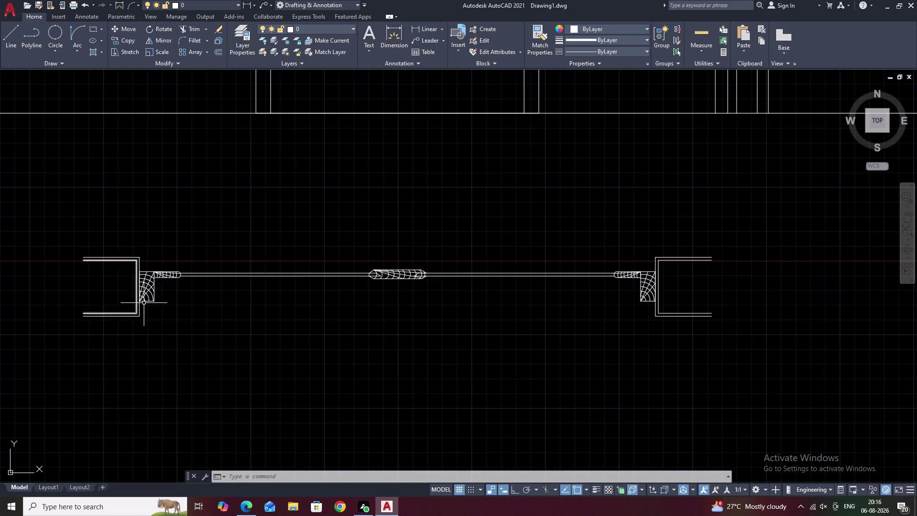
scroll(up, 3)
scroll(up, 3)
drag(172, 135, 127, 168)
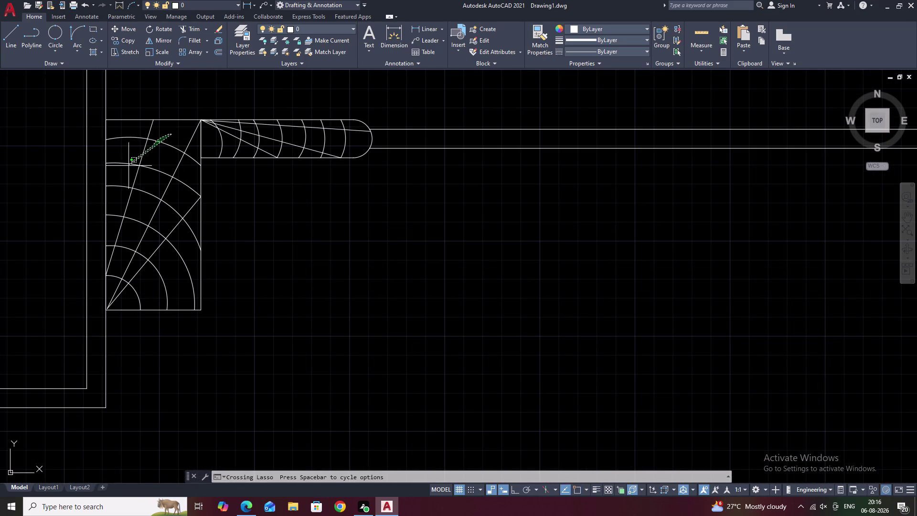
drag(127, 168, 169, 306)
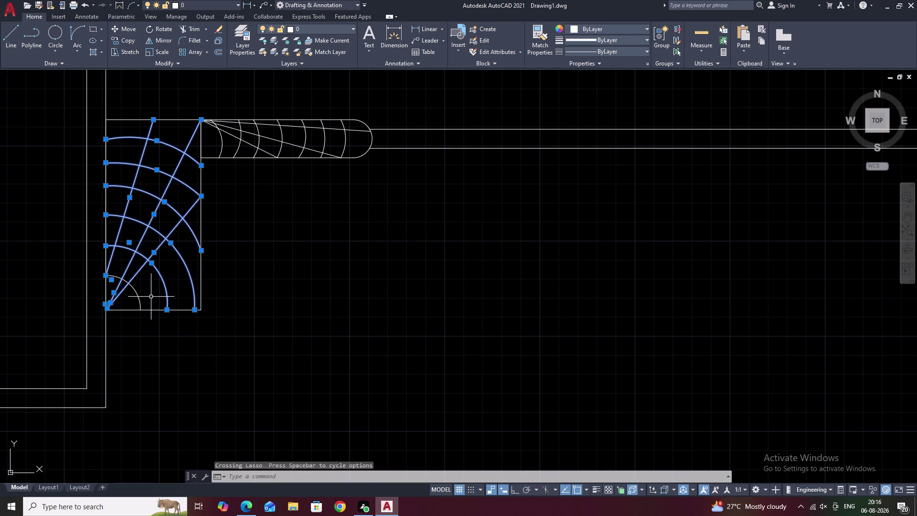
click(137, 299)
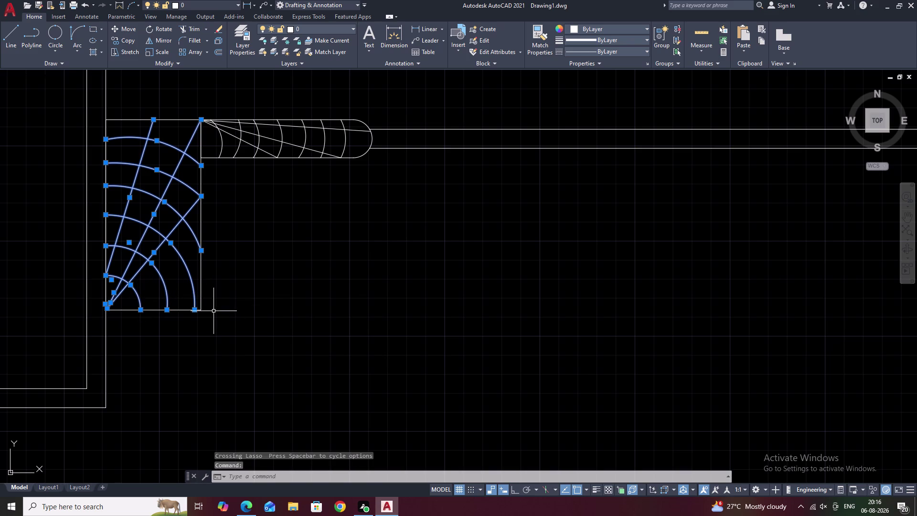
text(CO)
key(space)
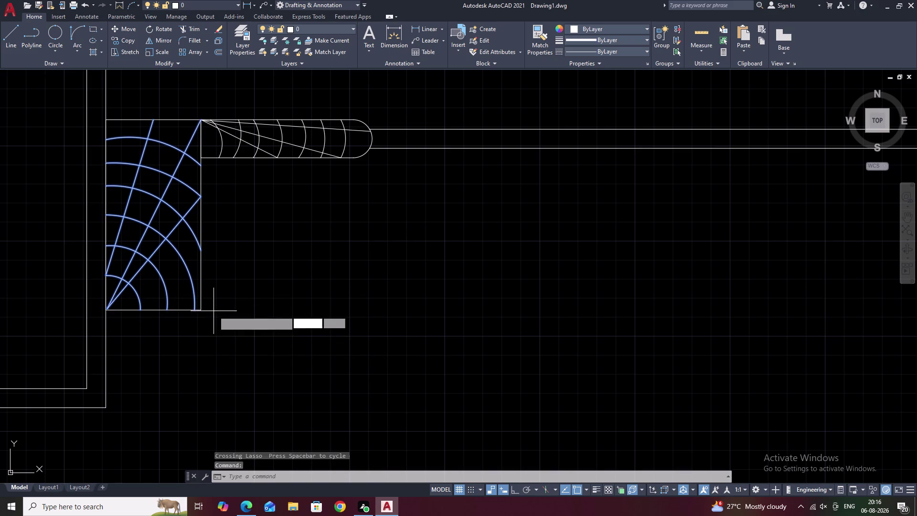
click(112, 308)
Place the hatching copy at the head of the vertical door section.
scroll(down, 3)
middle_drag(298, 299, 286, 313)
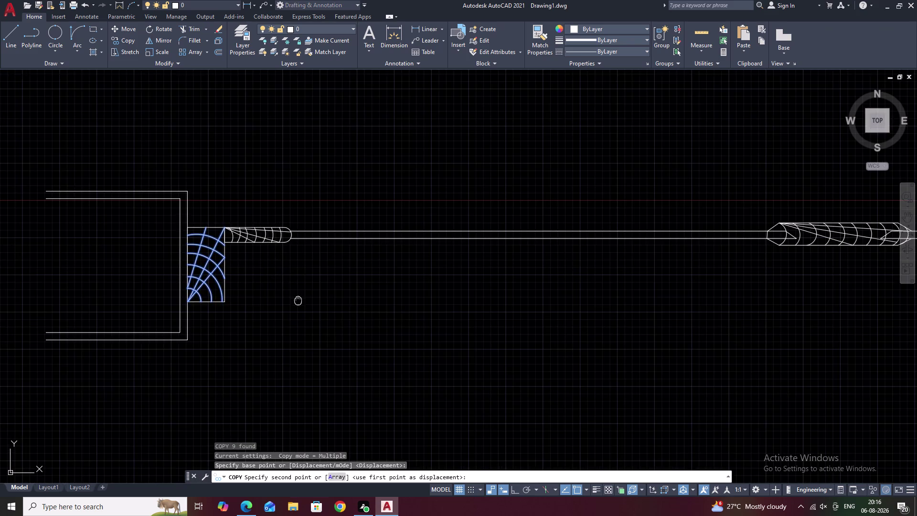
middle_drag(286, 313, 253, 351)
scroll(down, 3)
middle_drag(466, 212, 270, 360)
middle_drag(575, 189, 395, 366)
middle_drag(495, 187, 404, 443)
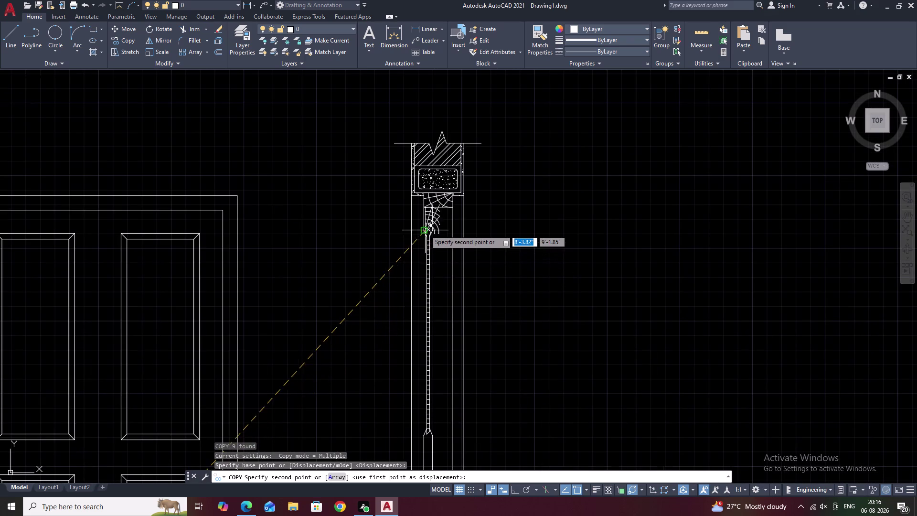
scroll(up, 3)
scroll(up, 3)
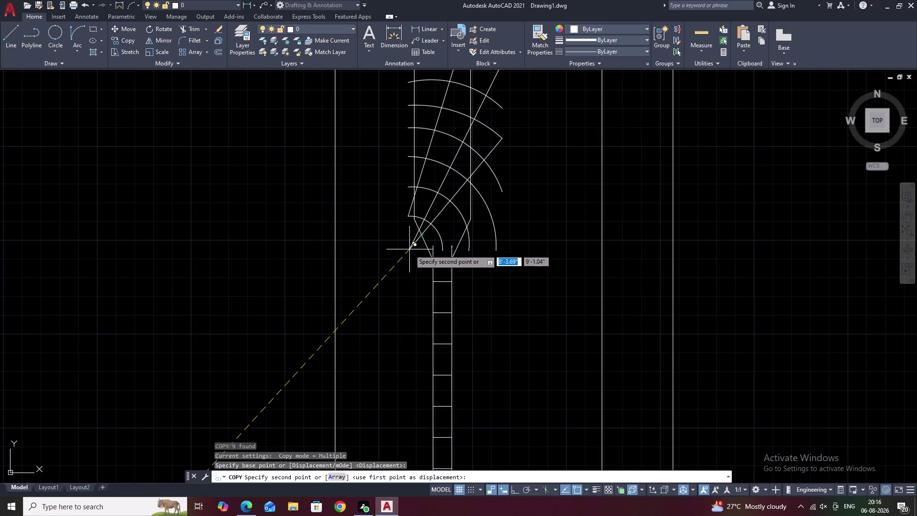
click(415, 225)
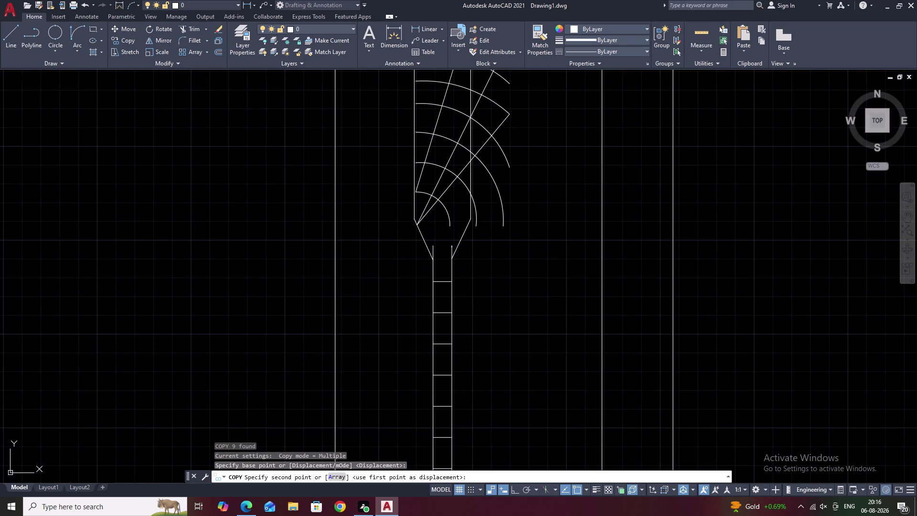
scroll(down, 3)
scroll(down, 3)
key(Escape)
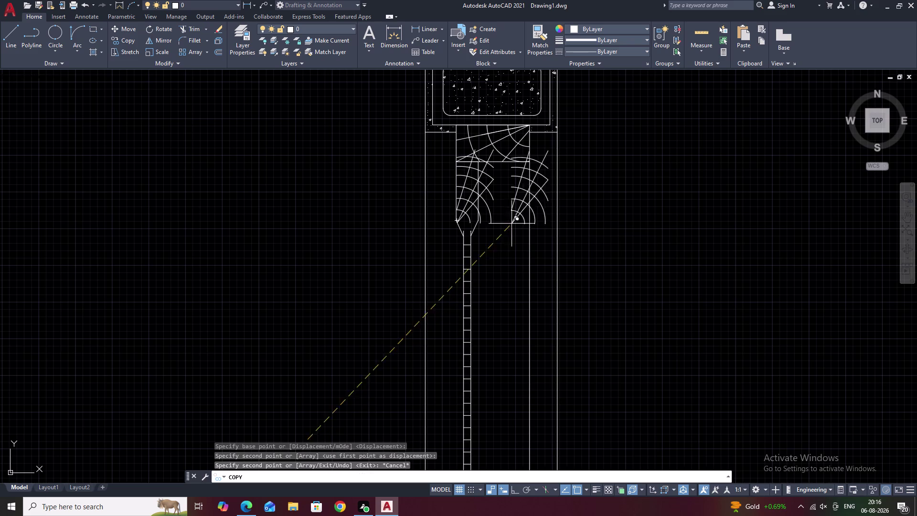
key(Escape)
middle_drag(504, 213, 488, 335)
scroll(up, 3)
scroll(up, 3)
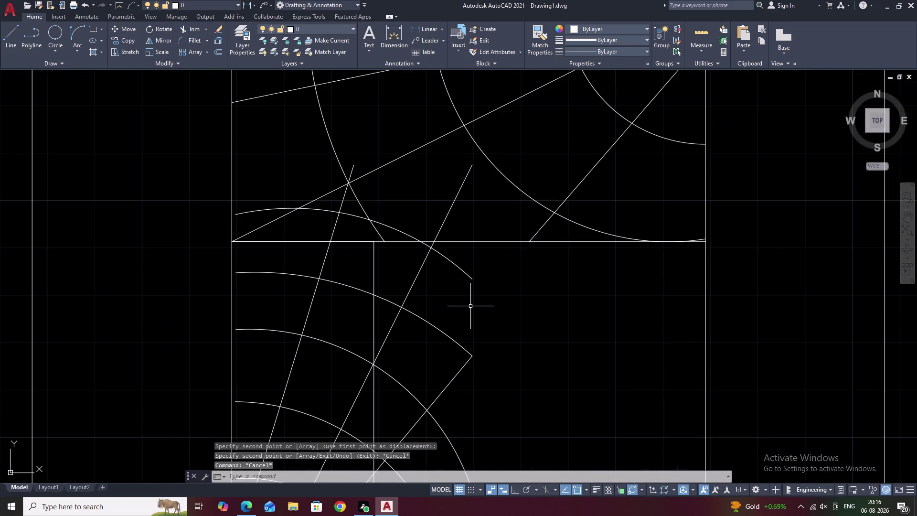
Trim the grain arcs and line ends overhanging the frame edges.
text(TR)
key(space)
drag(441, 188, 446, 215)
drag(439, 249, 426, 290)
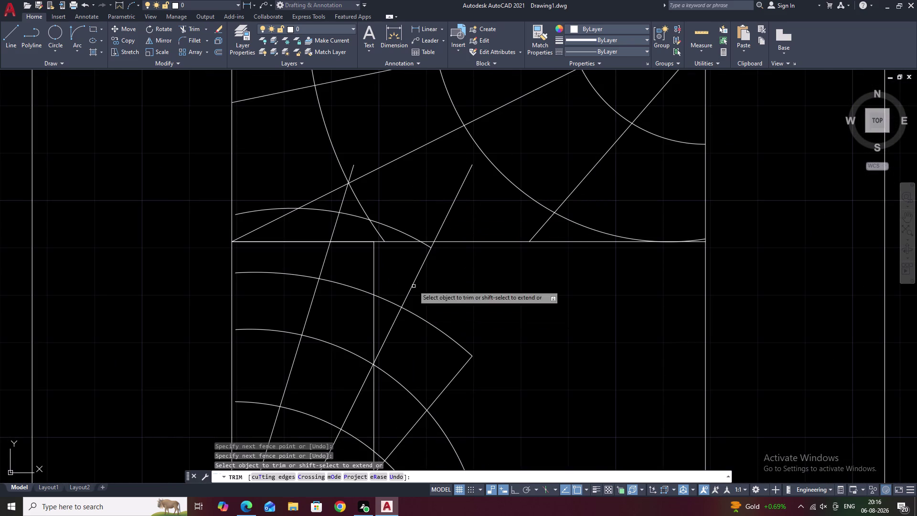
drag(407, 271, 409, 360)
drag(393, 293, 388, 377)
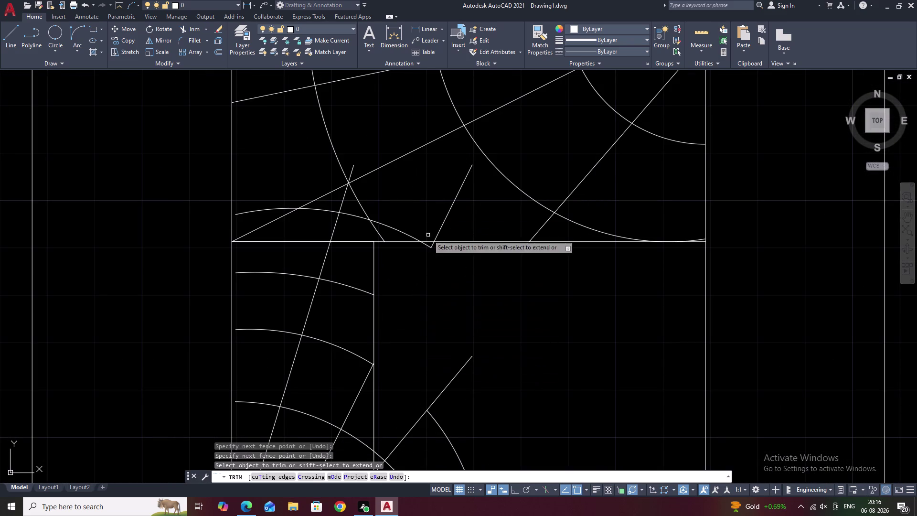
click(429, 246)
click(447, 215)
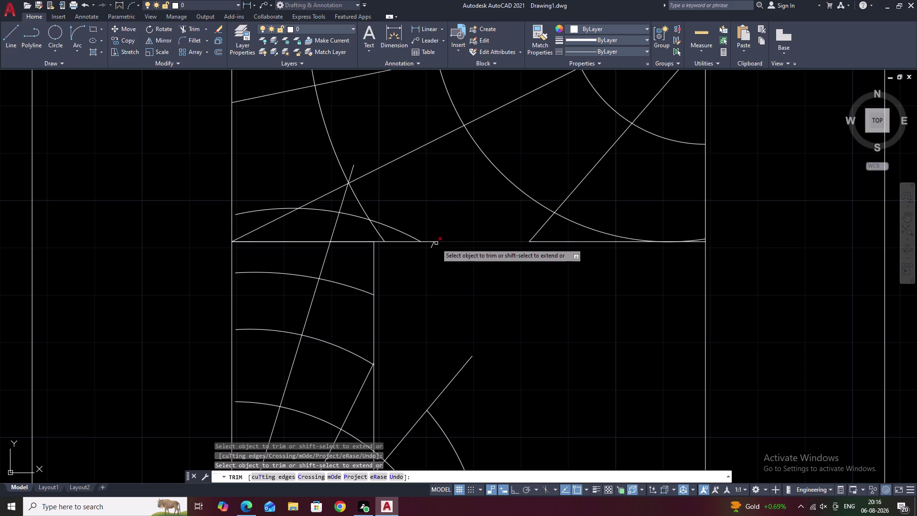
click(434, 246)
click(403, 230)
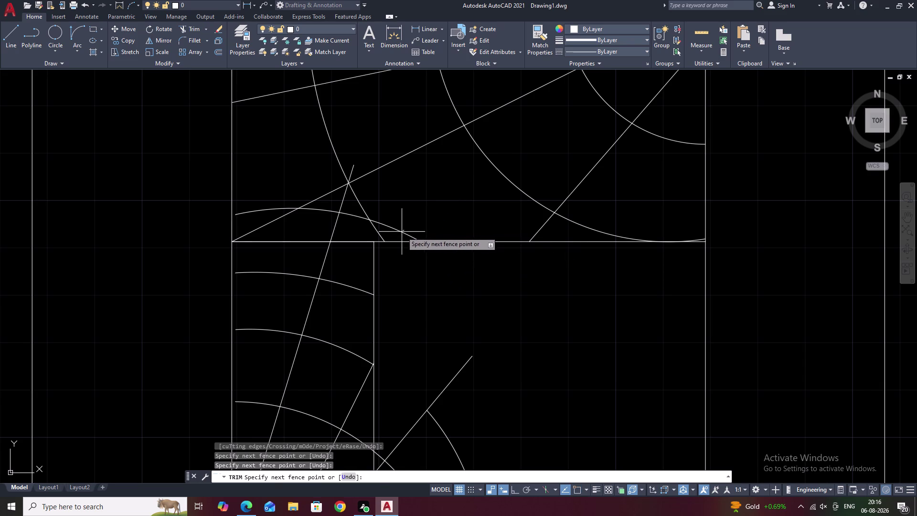
click(402, 233)
click(342, 212)
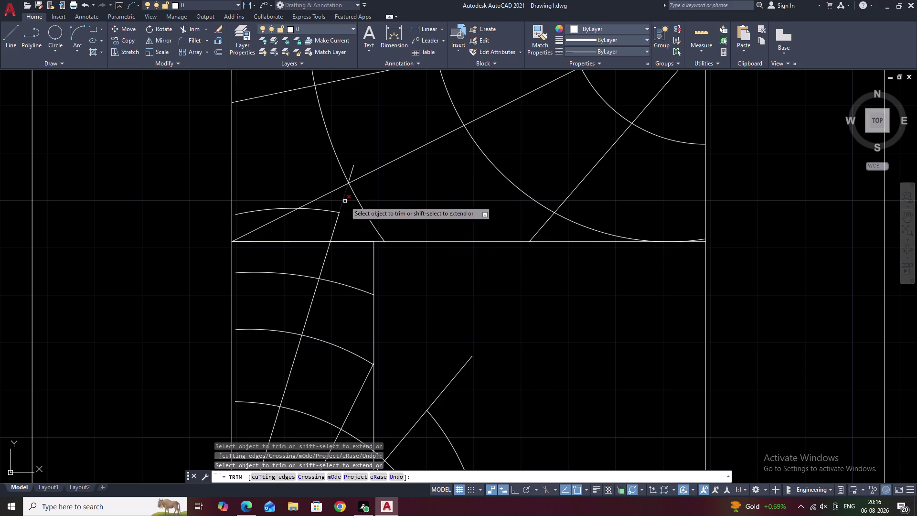
drag(345, 200, 340, 220)
drag(336, 210, 337, 226)
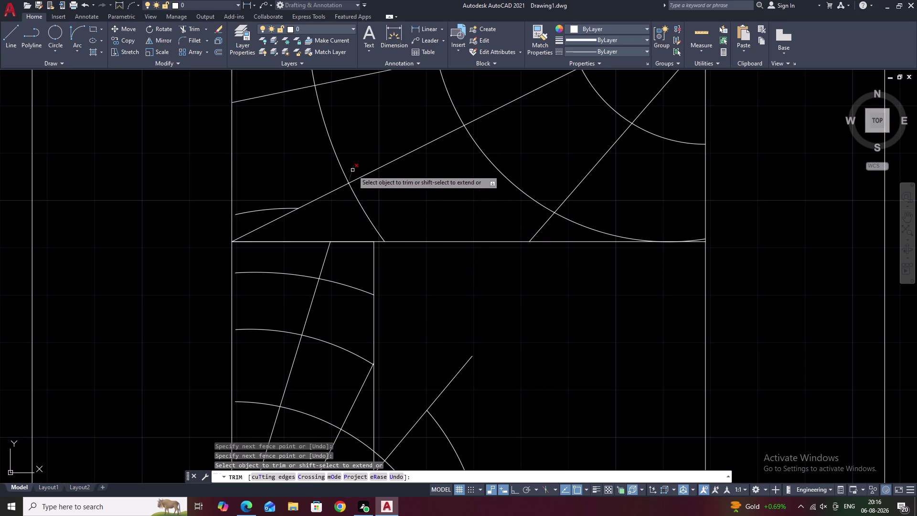
click(352, 170)
click(256, 211)
Trim the arcs overhanging the lower grain strip, then finish trimming.
scroll(down, 3)
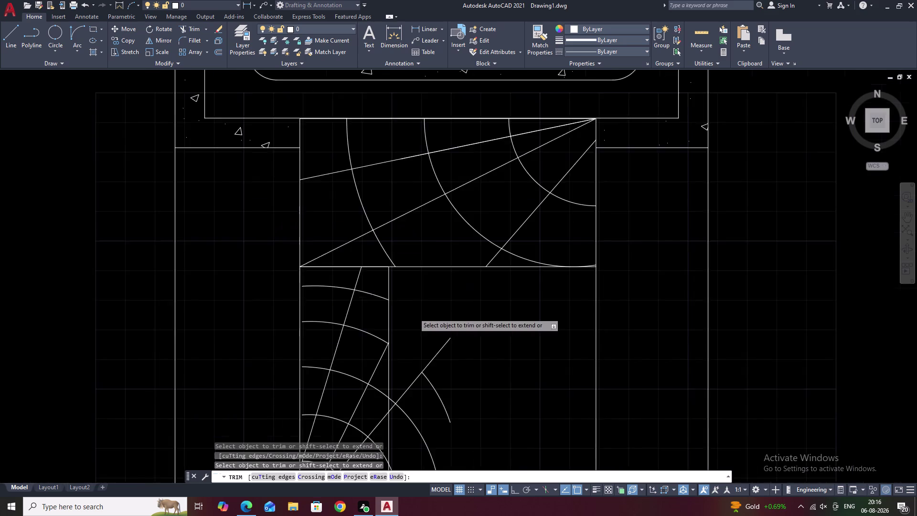
drag(418, 324, 417, 407)
drag(431, 322, 436, 432)
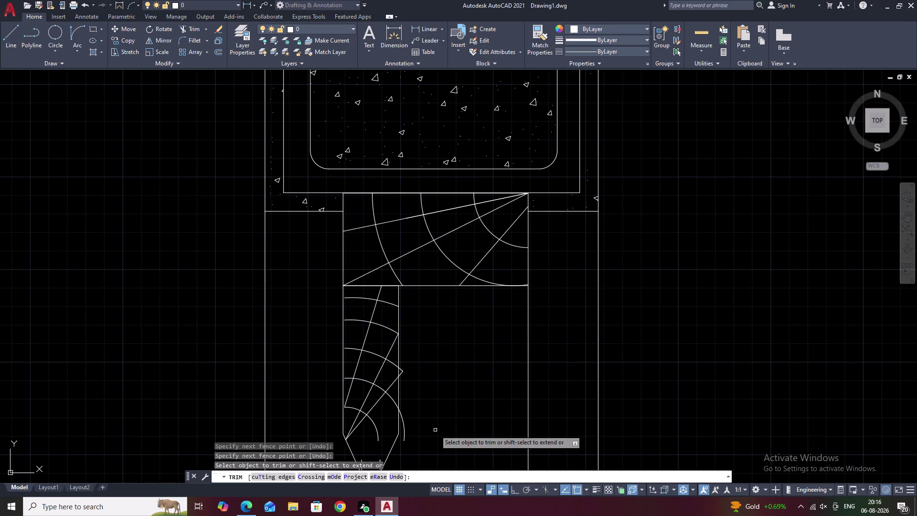
middle_drag(433, 432, 464, 307)
drag(445, 289, 435, 326)
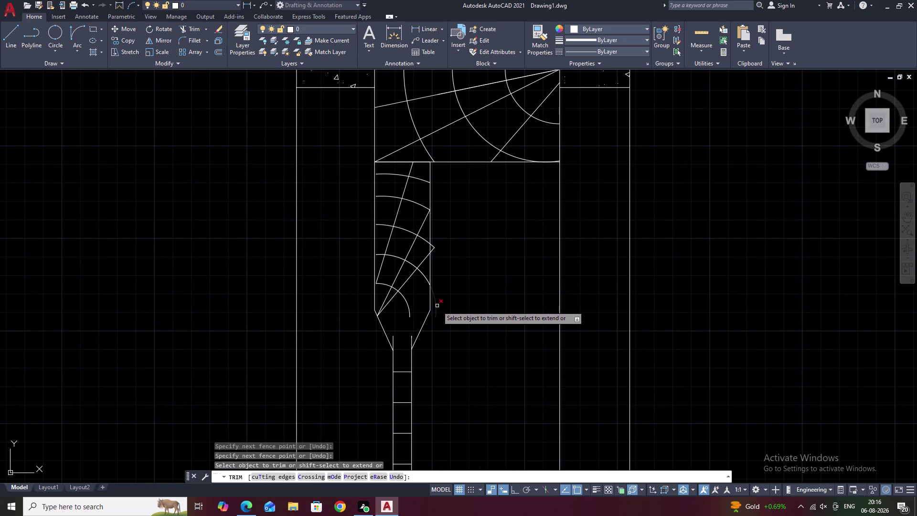
click(437, 306)
key(Escape)
Adjust the lowest arc's endpoint, then undo four actions.
click(403, 295)
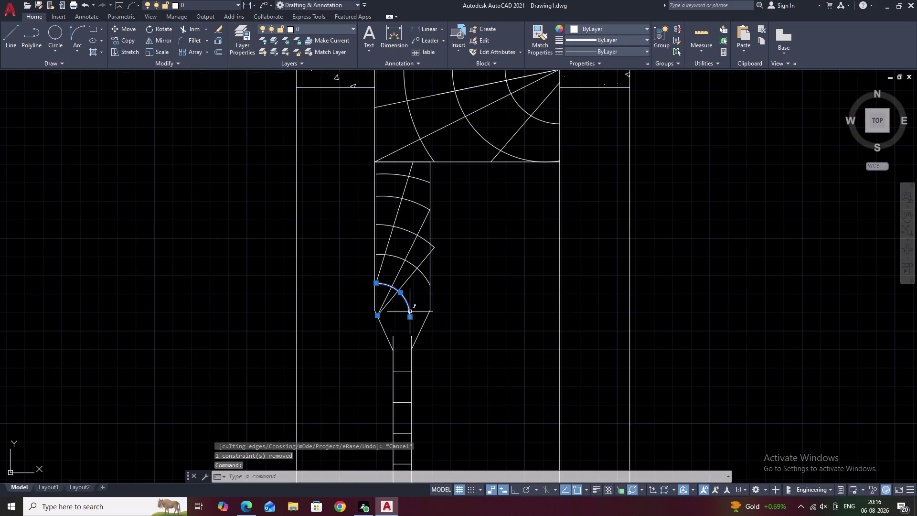
drag(409, 313, 411, 328)
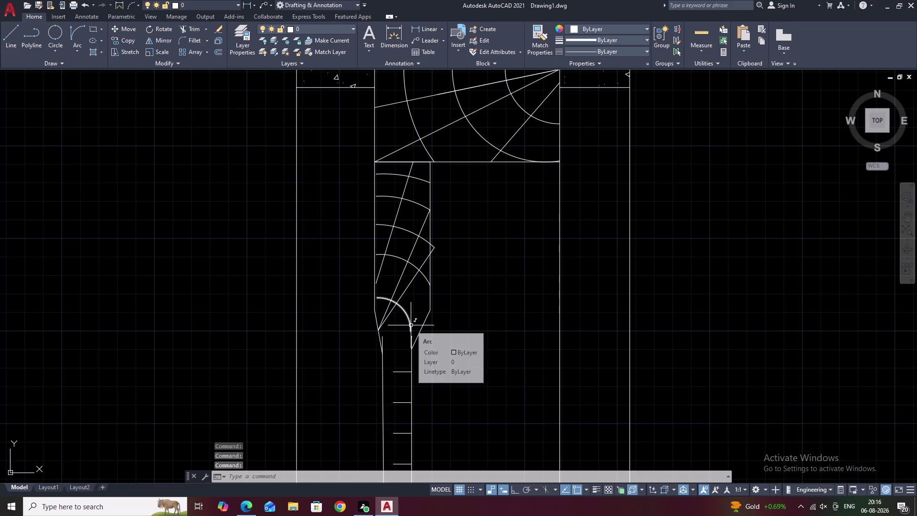
key(ctrl+z)
key(ctrl+z)
key(ctrl+z)
key(ctrl+z)
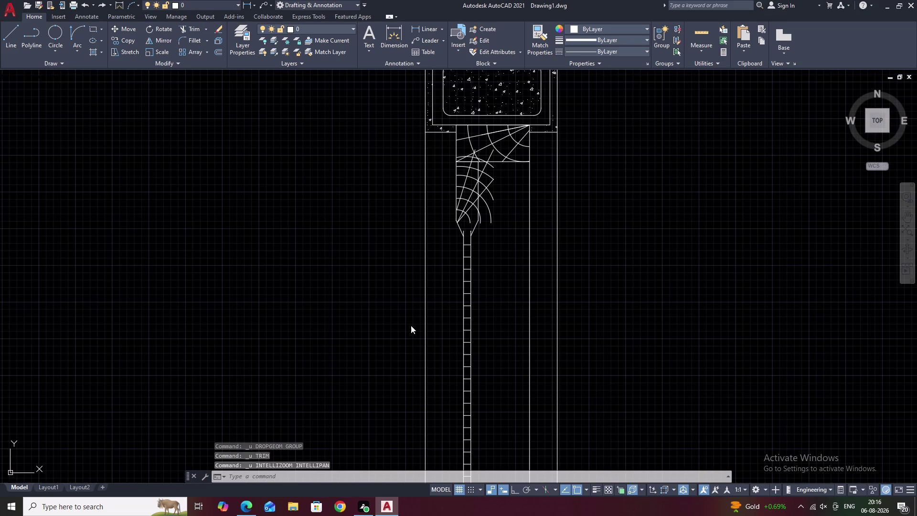
Draw the first grain arc from the corner of the frame section strip.
scroll(down, 3)
middle_drag(435, 324, 343, 356)
scroll(down, 3)
middle_drag(494, 298, 421, 320)
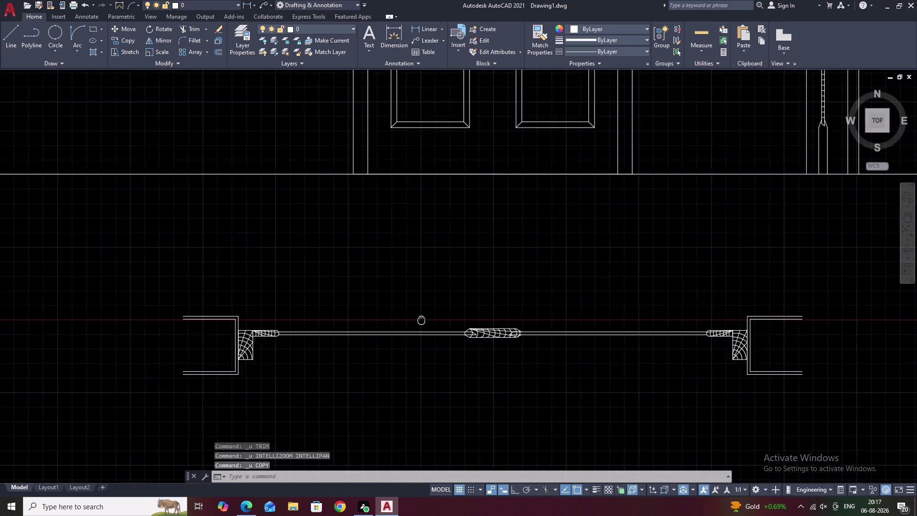
middle_drag(422, 320, 330, 356)
middle_drag(473, 289, 329, 376)
middle_drag(477, 201, 397, 389)
middle_drag(453, 210, 410, 416)
middle_drag(442, 247, 430, 301)
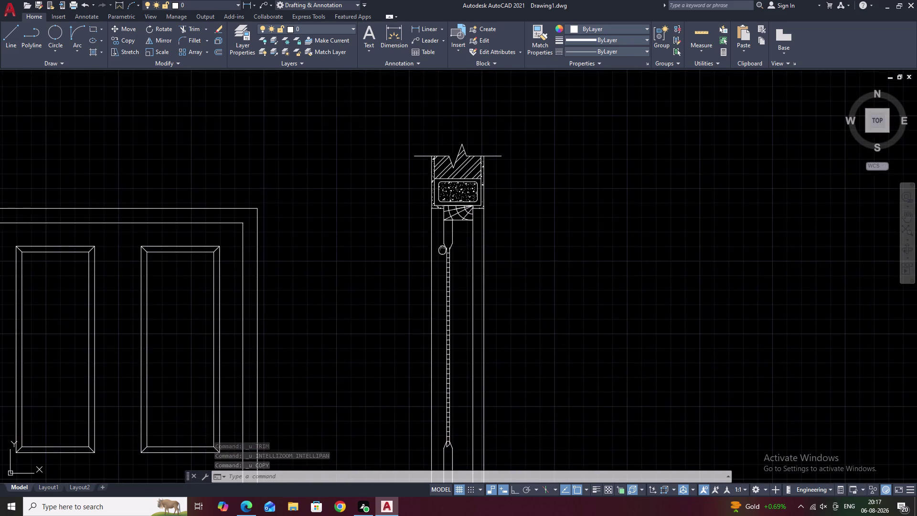
middle_drag(429, 301, 425, 334)
scroll(up, 3)
scroll(up, 3)
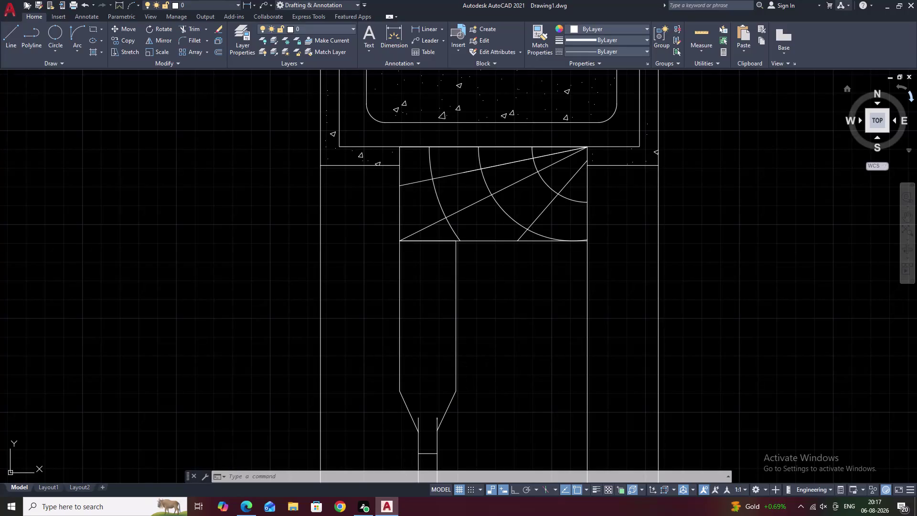
click(75, 28)
click(425, 240)
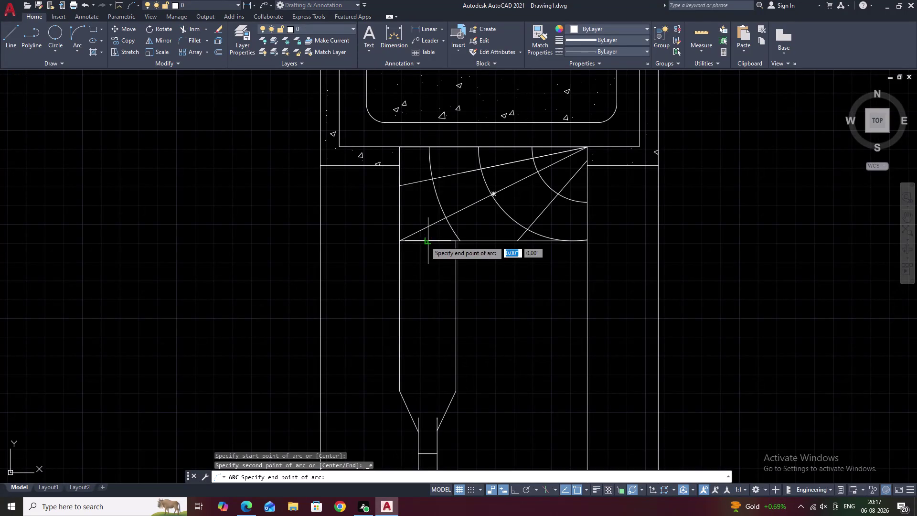
click(456, 275)
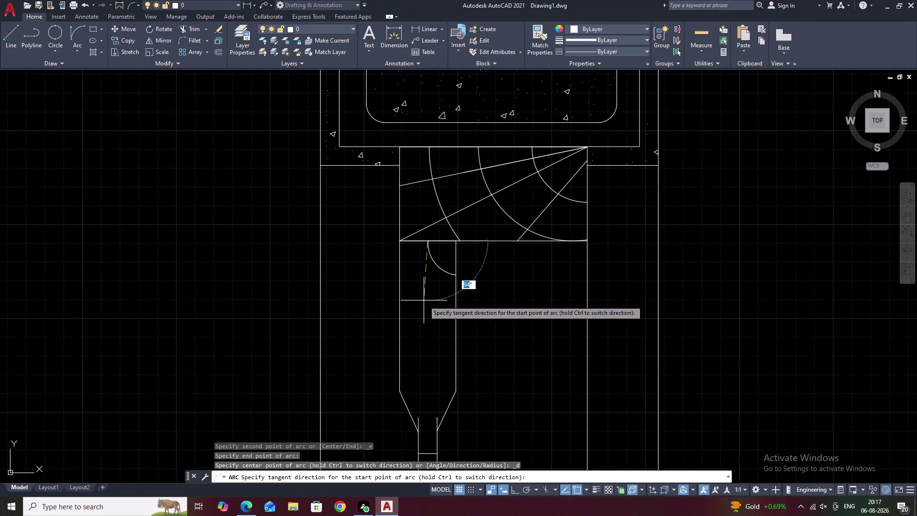
click(424, 300)
Add a second, larger grain arc sweeping through the strip.
key(space)
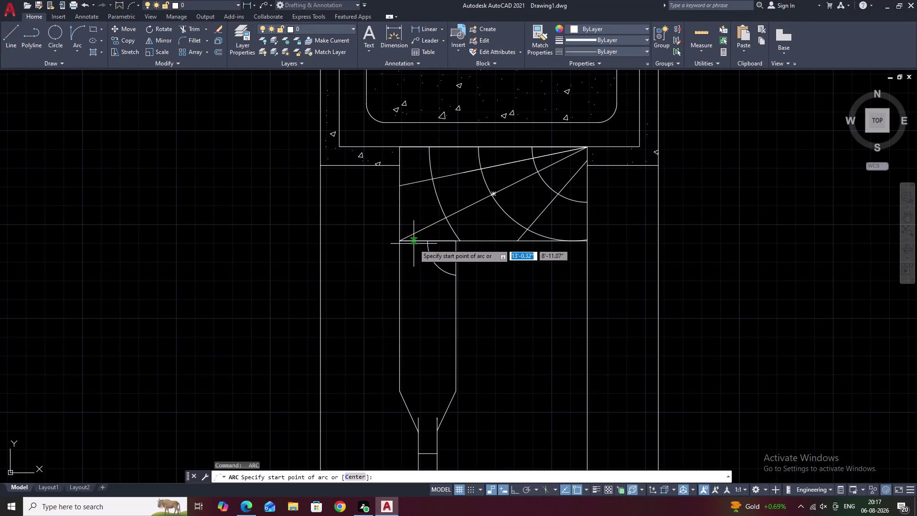
click(402, 239)
click(457, 302)
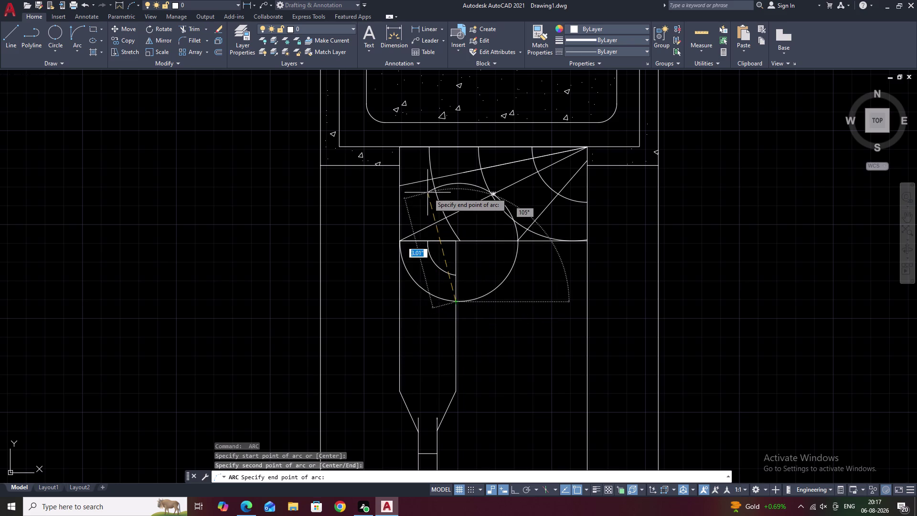
click(429, 191)
key(Escape)
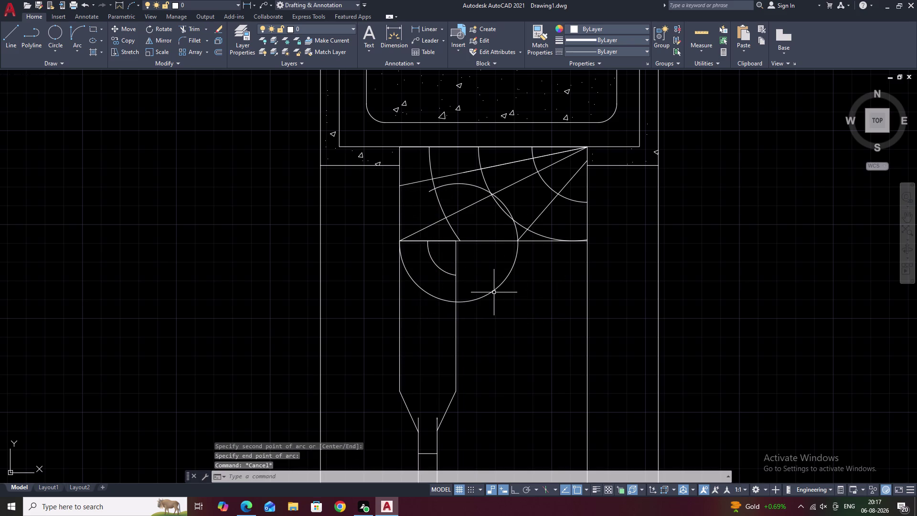
Trim the oversized arc back to the strip and erase the leftover piece.
text(TR)
key(space)
drag(476, 278, 486, 315)
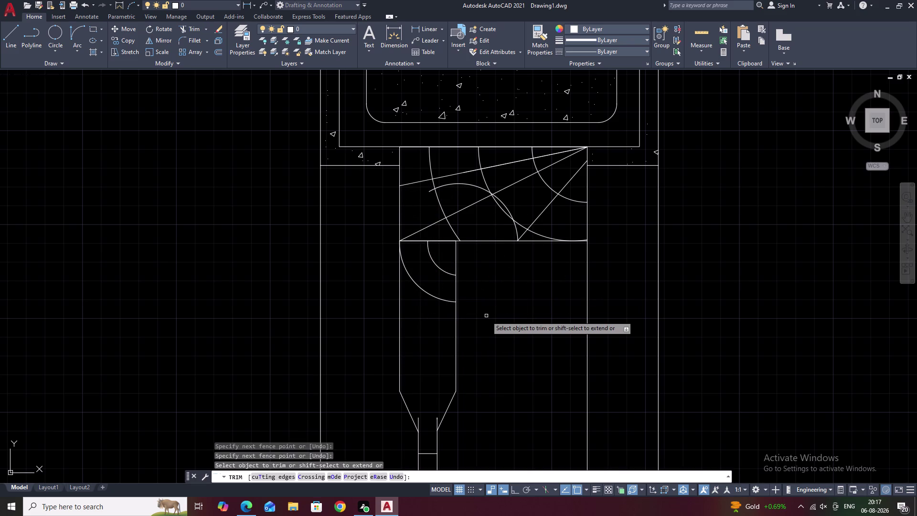
key(Escape)
key(Escape)
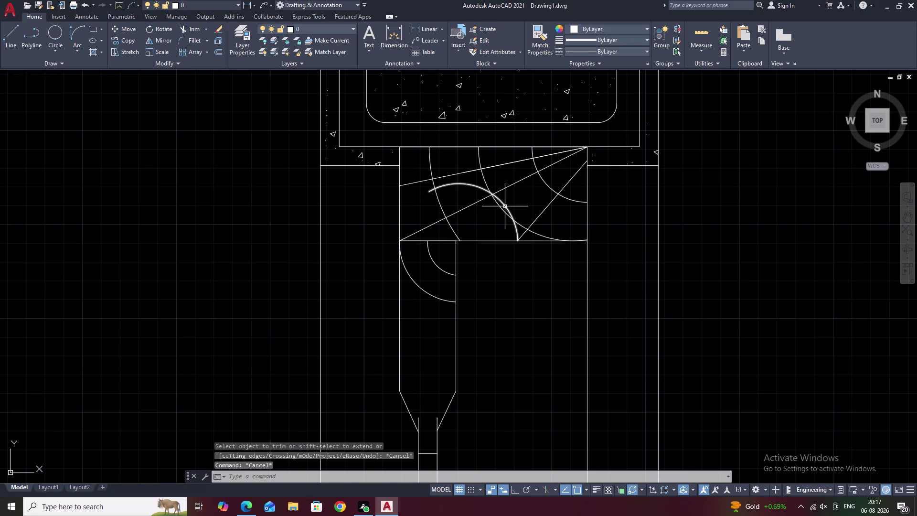
click(505, 206)
text(E)
key(space)
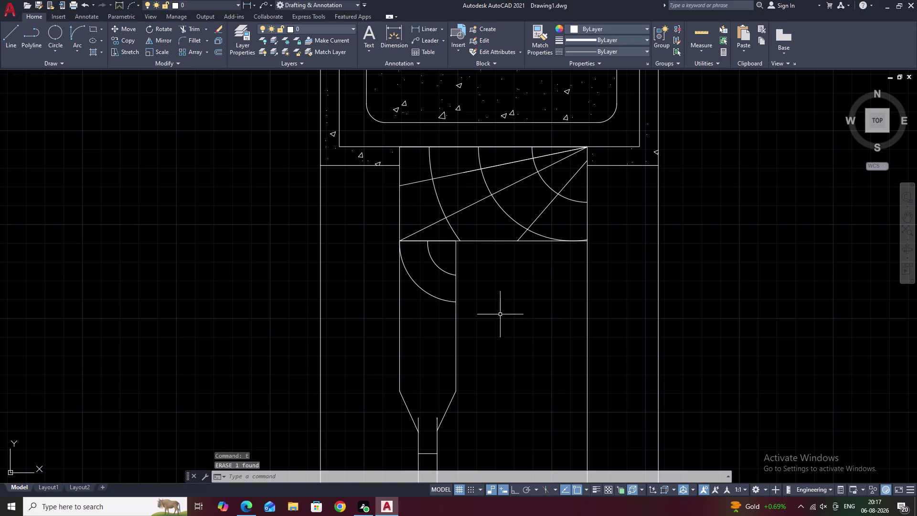
Draw two more grain arcs lower down the strip.
click(79, 28)
click(399, 301)
click(457, 326)
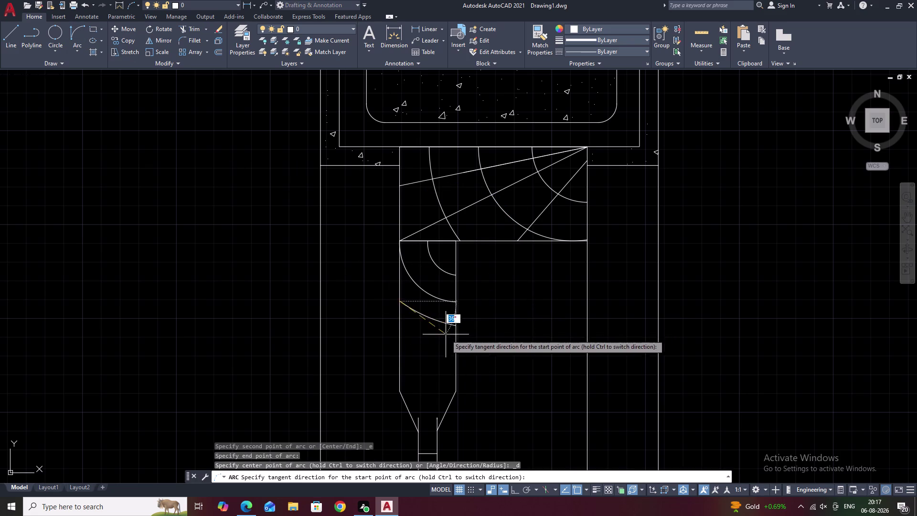
click(417, 383)
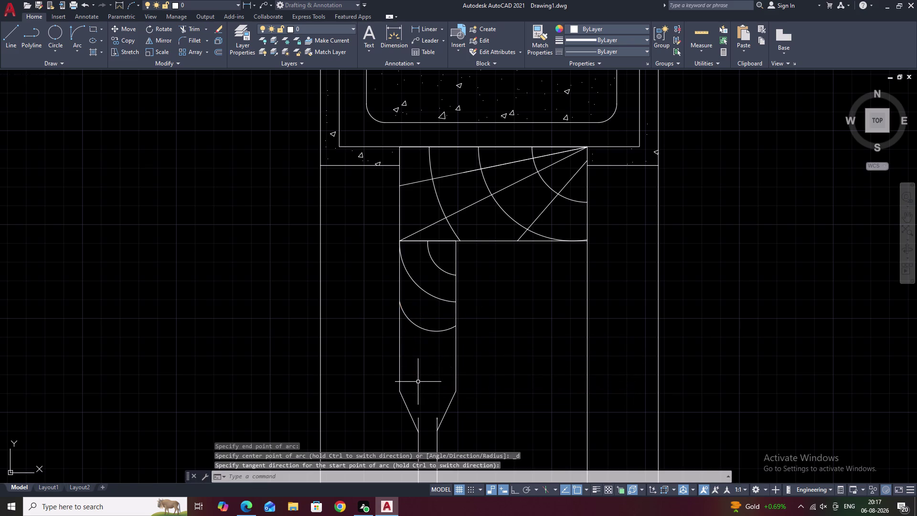
key(space)
click(400, 343)
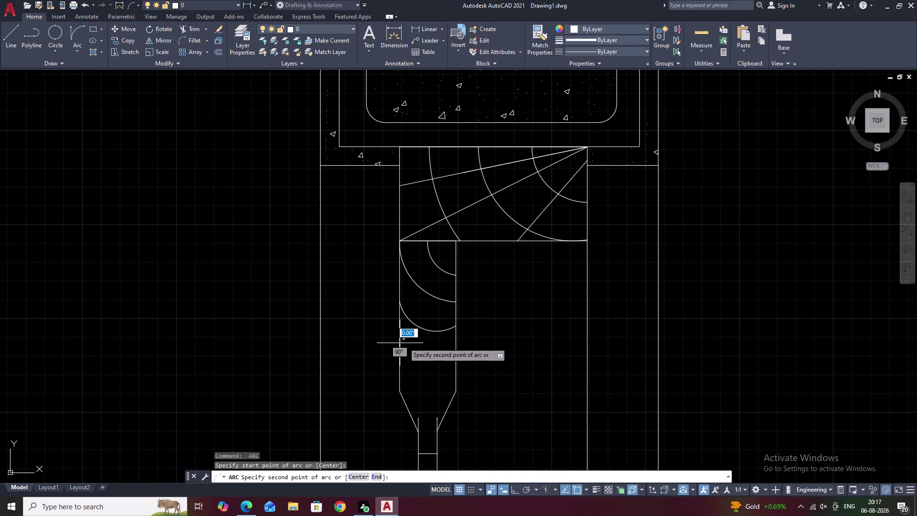
click(458, 359)
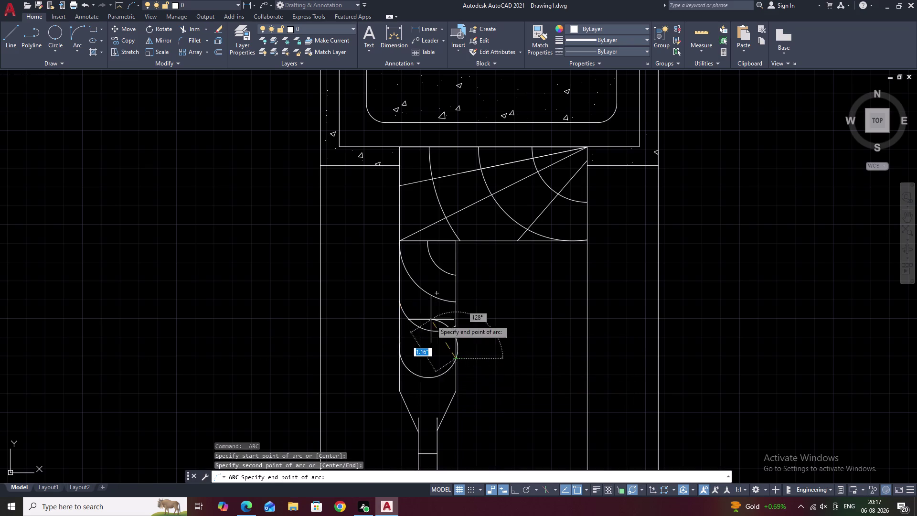
click(445, 258)
key(Escape)
Trim both new arcs' overhangs back to the strip outline.
text(T)
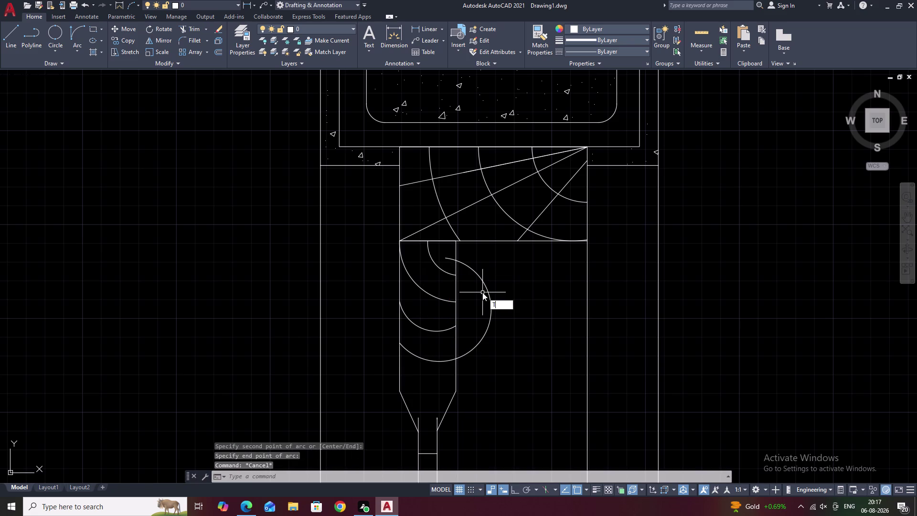
text(R)
key(space)
drag(479, 270, 477, 348)
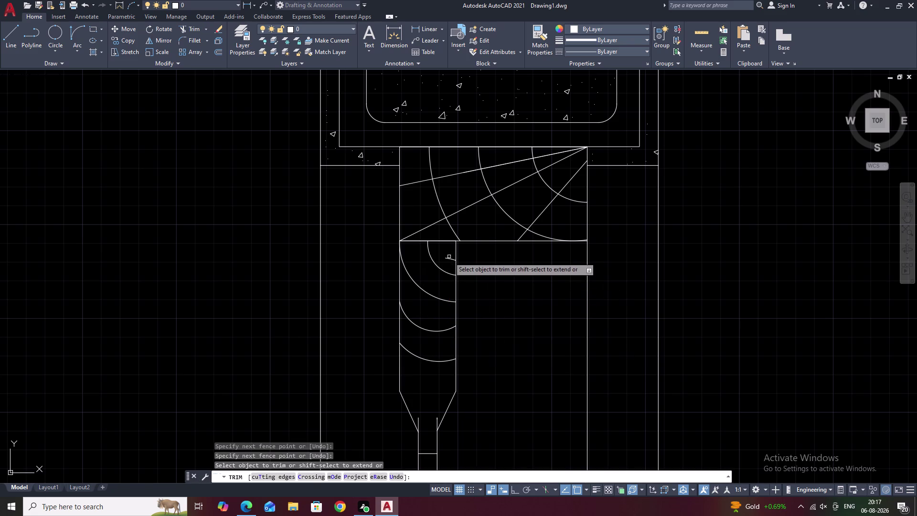
click(449, 258)
scroll(down, 3)
middle_drag(495, 326, 505, 297)
key(Escape)
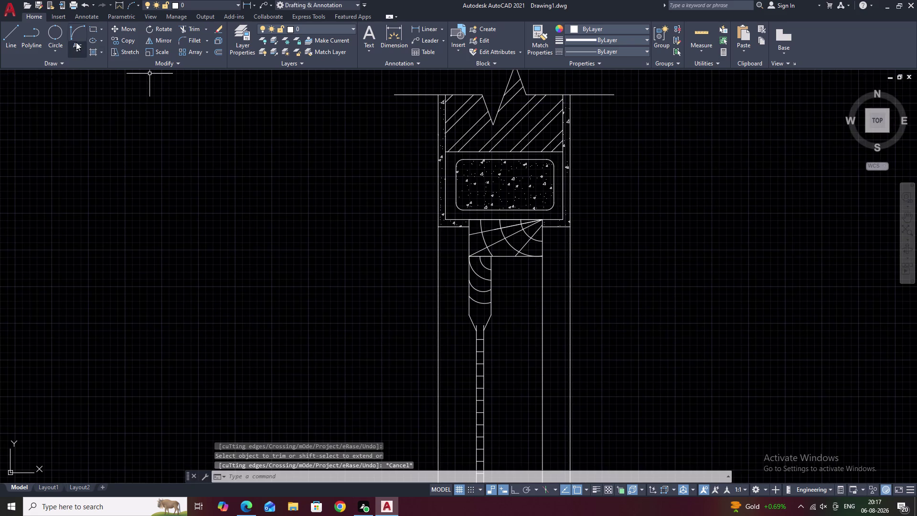
Draw a grain arc near the strip's tapered end.
click(75, 32)
middle_drag(421, 311, 424, 273)
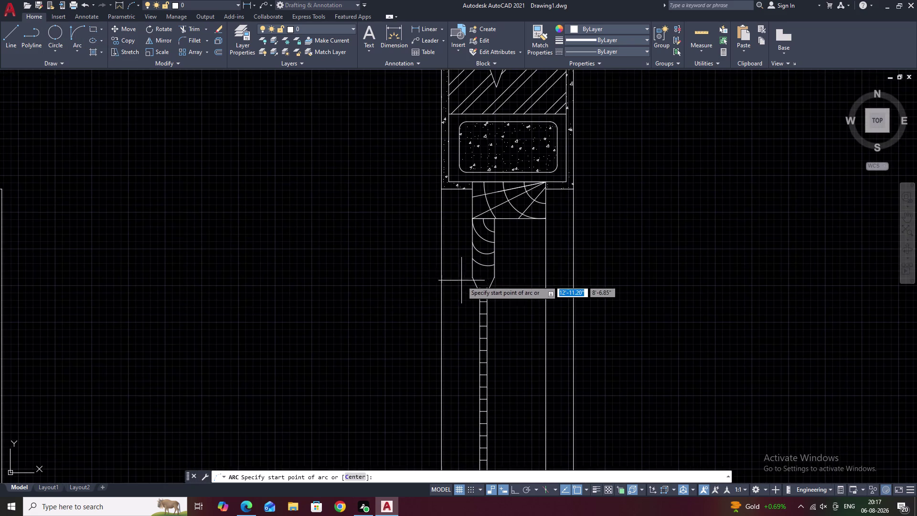
scroll(up, 3)
click(483, 256)
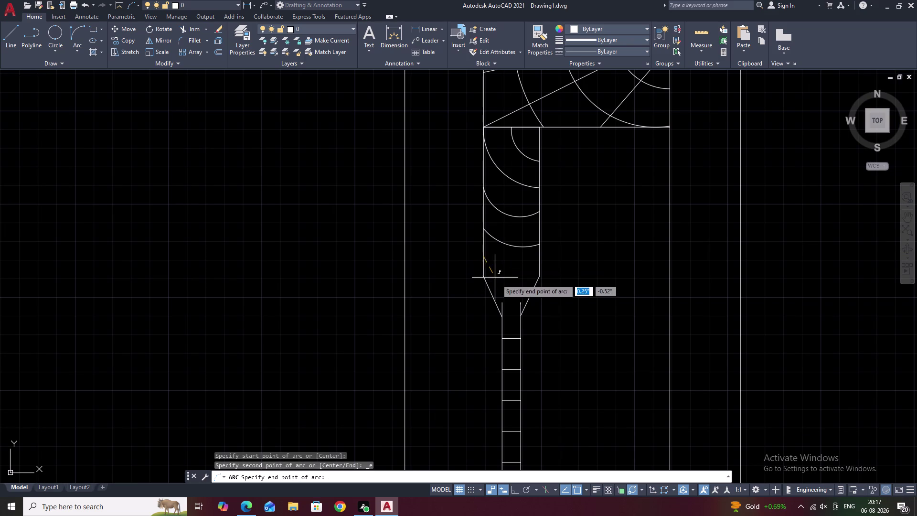
click(538, 275)
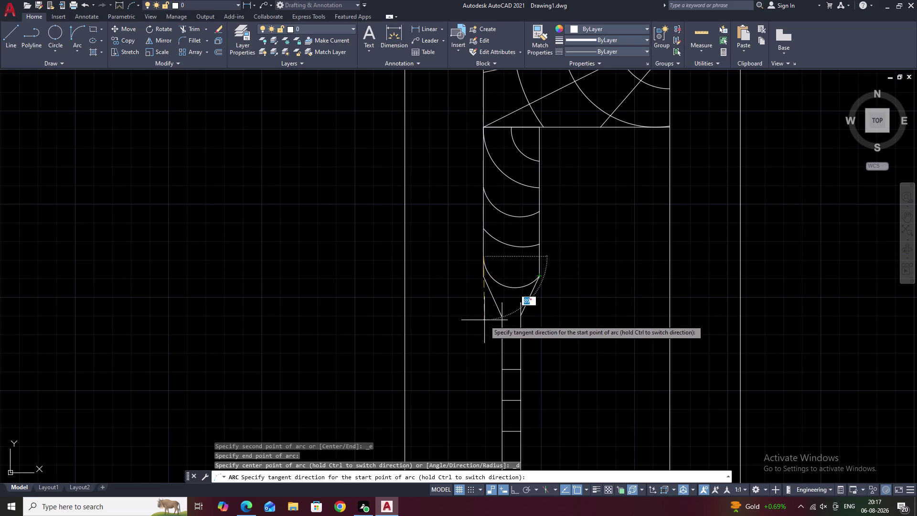
click(465, 364)
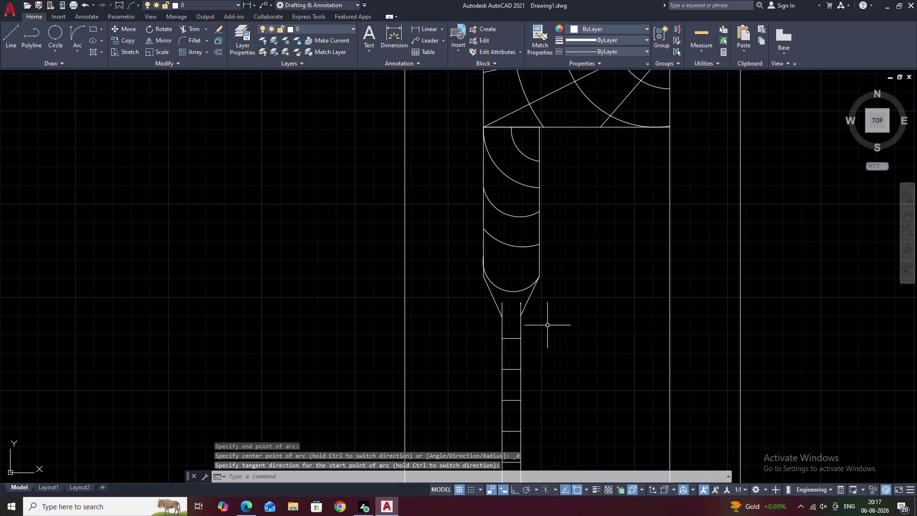
key(Escape)
Draw a grain arc between the edges of the shaft's widened part.
scroll(down, 3)
middle_drag(552, 317, 420, 362)
middle_drag(445, 330, 484, 79)
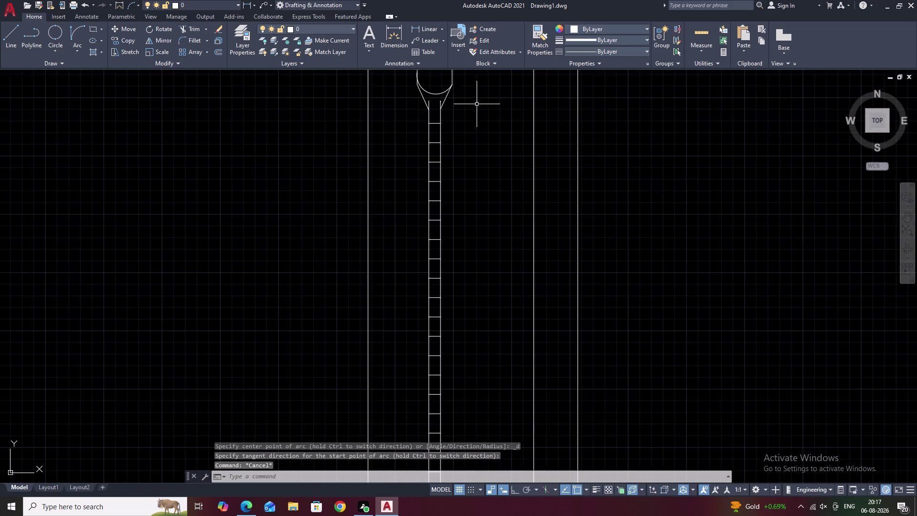
scroll(down, 3)
middle_drag(478, 237, 489, 120)
middle_drag(496, 264, 499, 176)
scroll(up, 3)
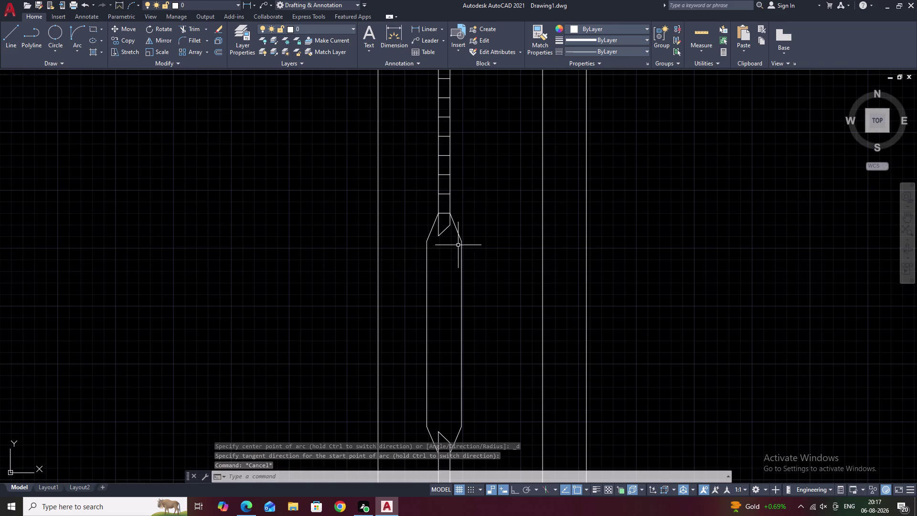
click(73, 33)
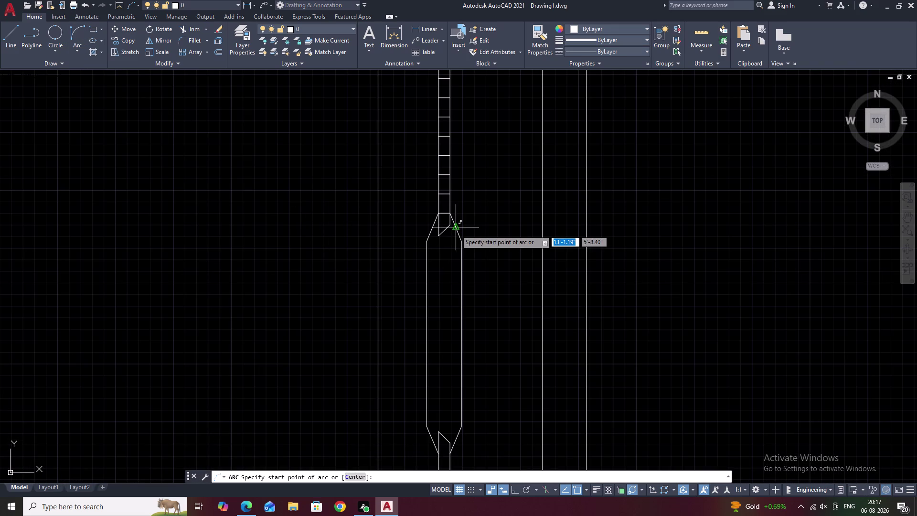
middle_drag(455, 230, 411, 215)
click(385, 220)
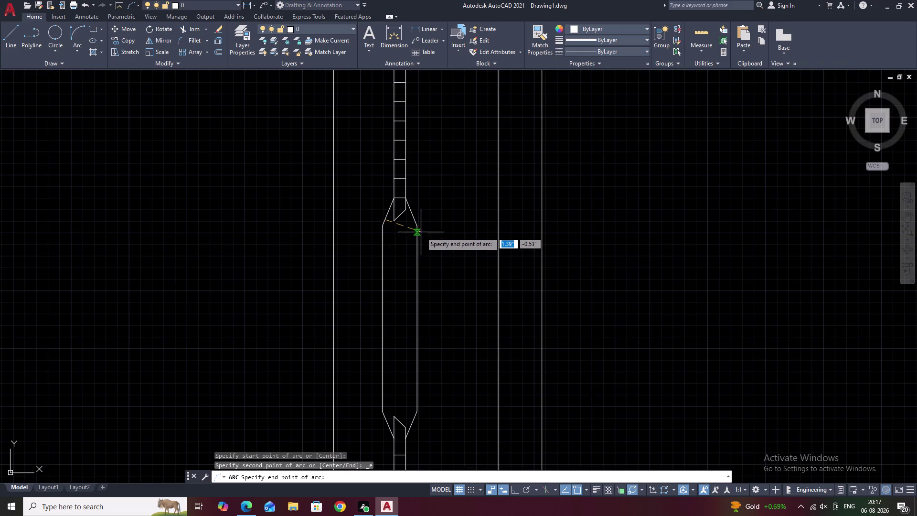
double_click(417, 227)
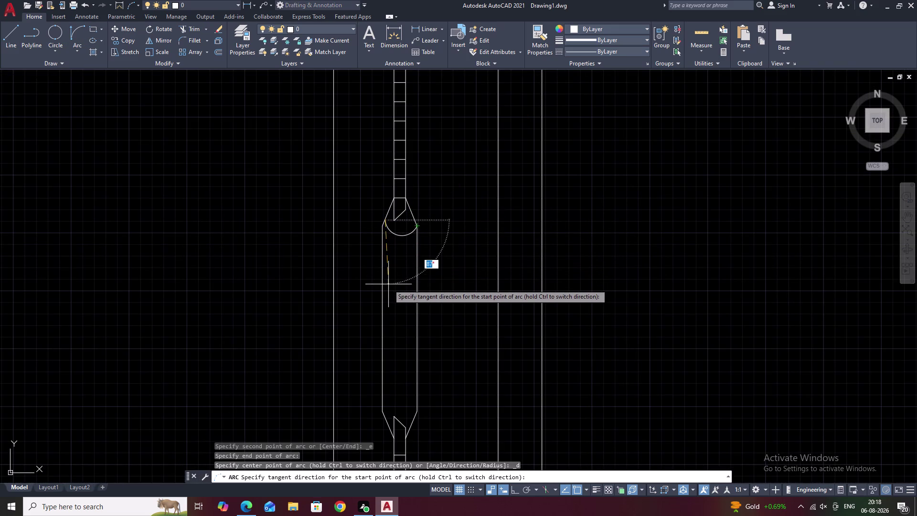
double_click(389, 281)
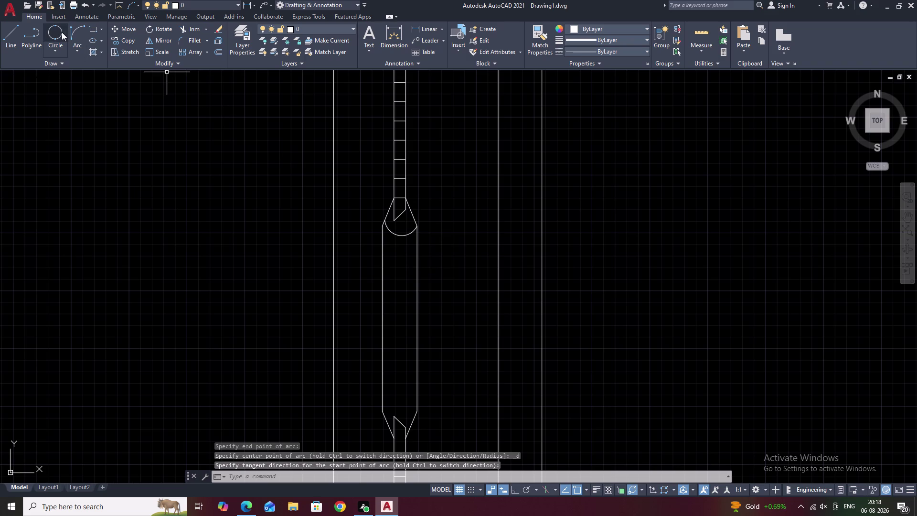
Add two more arcs down the shaft, the second leaving a stray large curve.
click(72, 31)
click(381, 237)
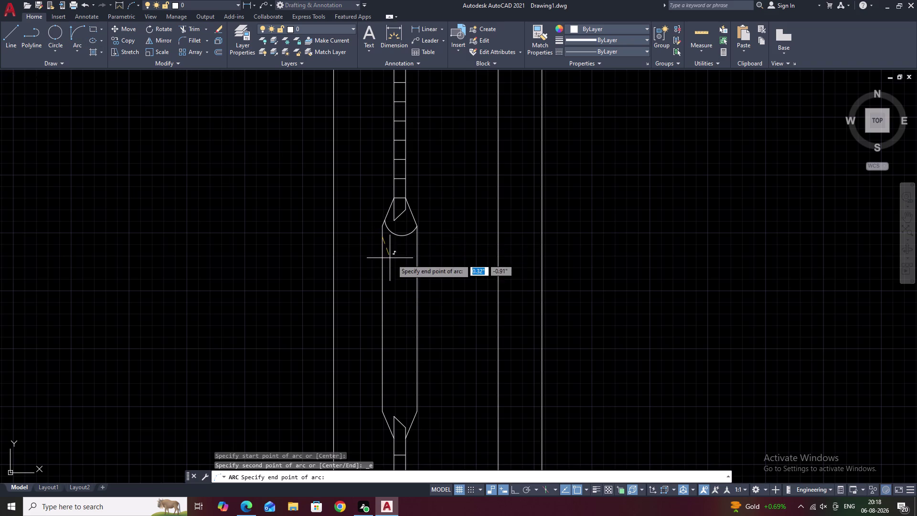
click(415, 255)
click(395, 307)
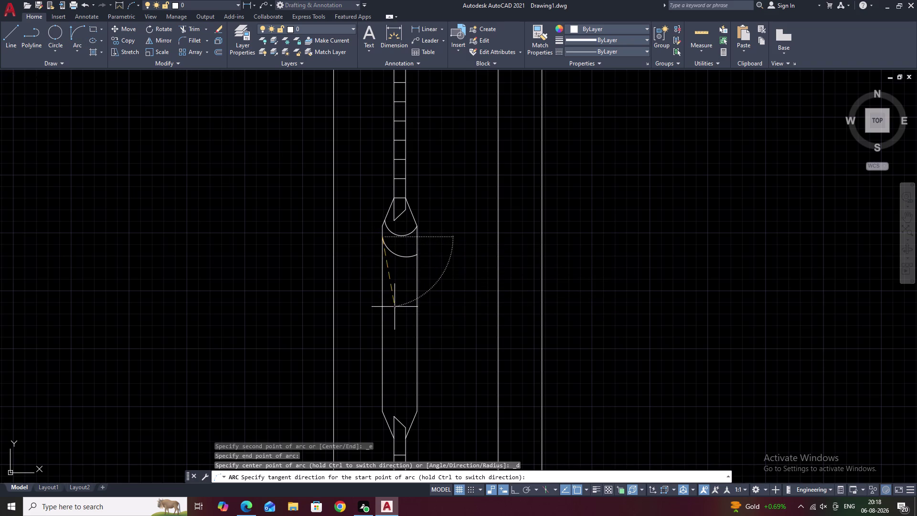
key(space)
click(381, 265)
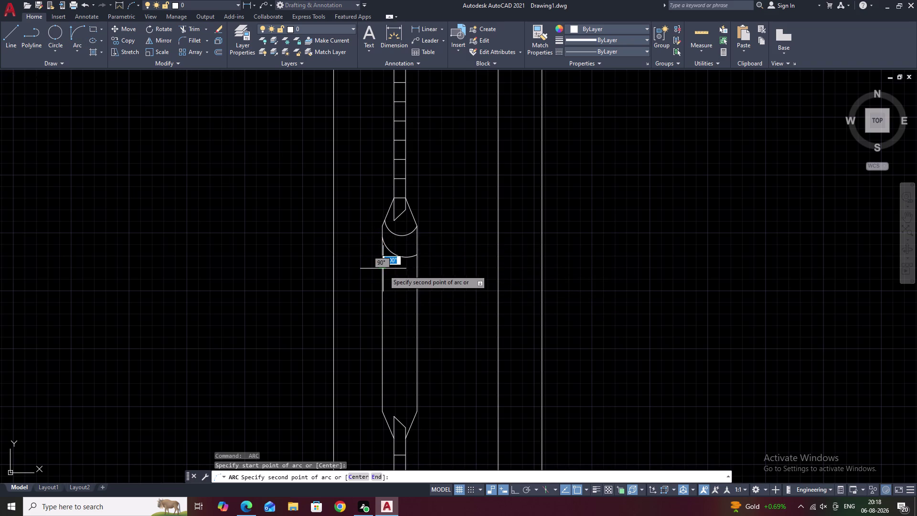
click(417, 280)
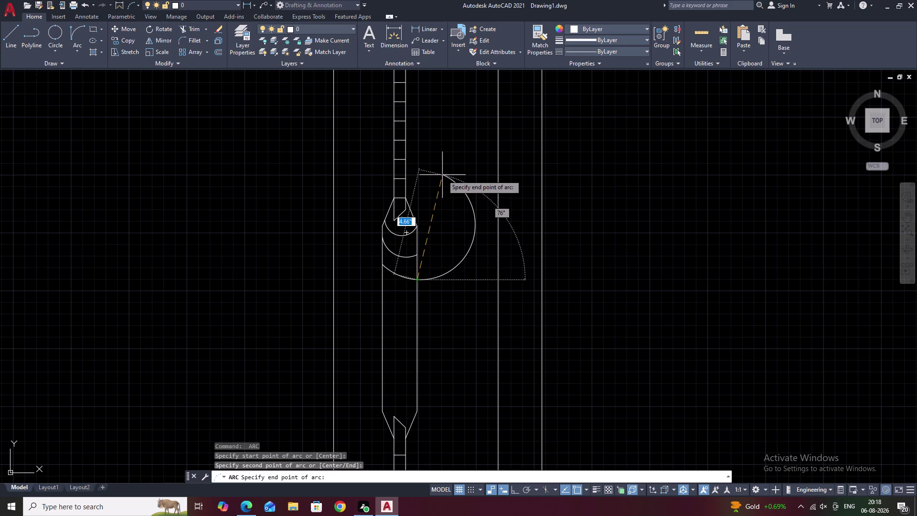
click(442, 174)
key(Escape)
Trim away the stray large arc.
text(TR)
key(space)
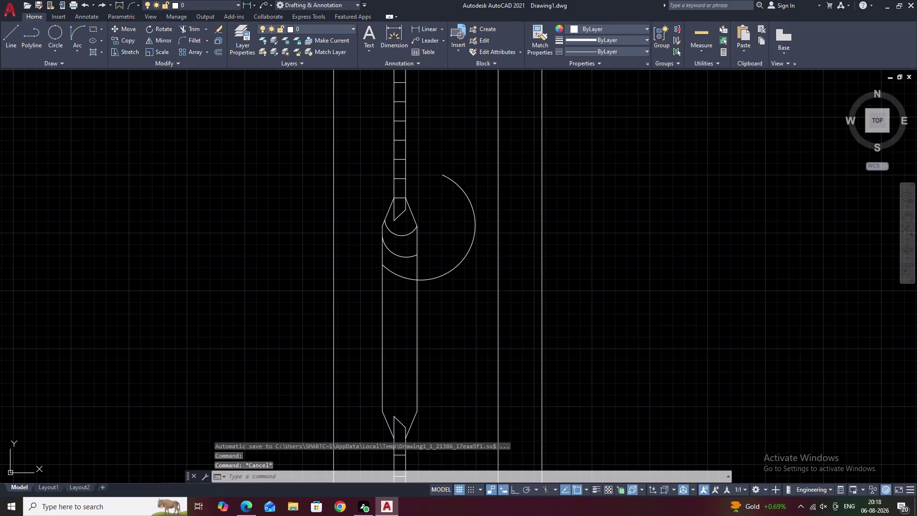
drag(431, 146, 451, 286)
middle_drag(433, 301, 452, 226)
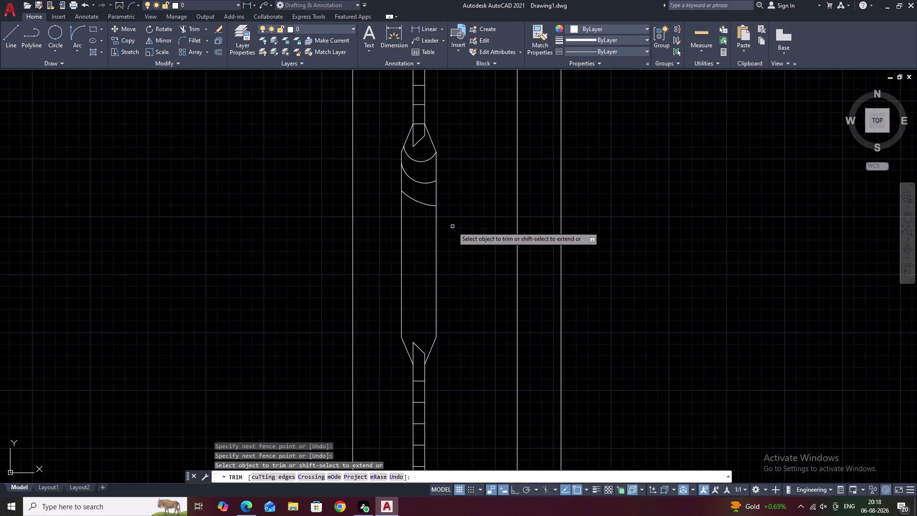
Draw a curved band arc across the upper part of the shaft.
click(82, 33)
scroll(up, 3)
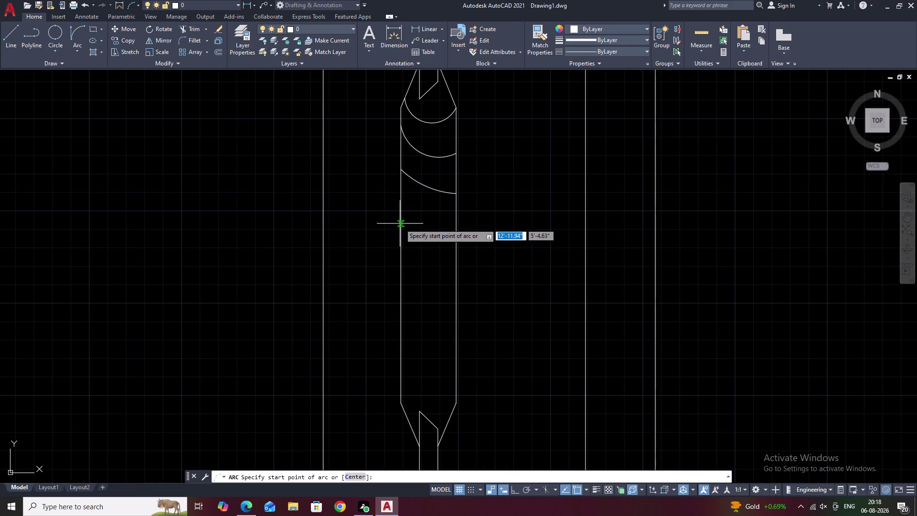
click(400, 210)
click(458, 234)
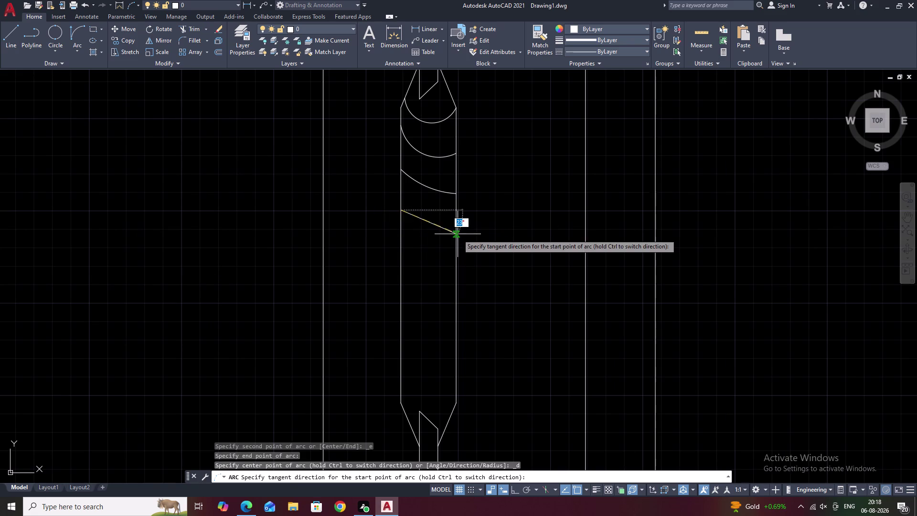
click(416, 351)
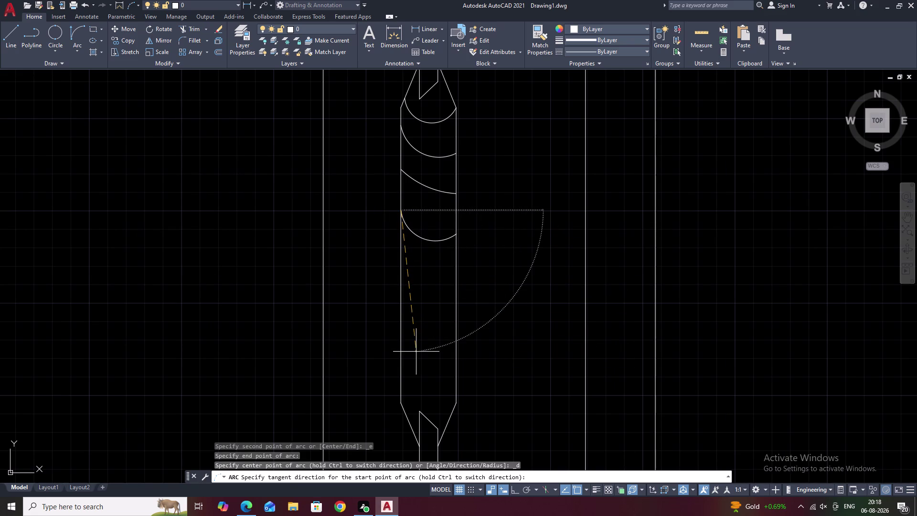
click(416, 351)
click(438, 310)
Add the next arc from left to right edge, cancelling an accidental selection.
key(space)
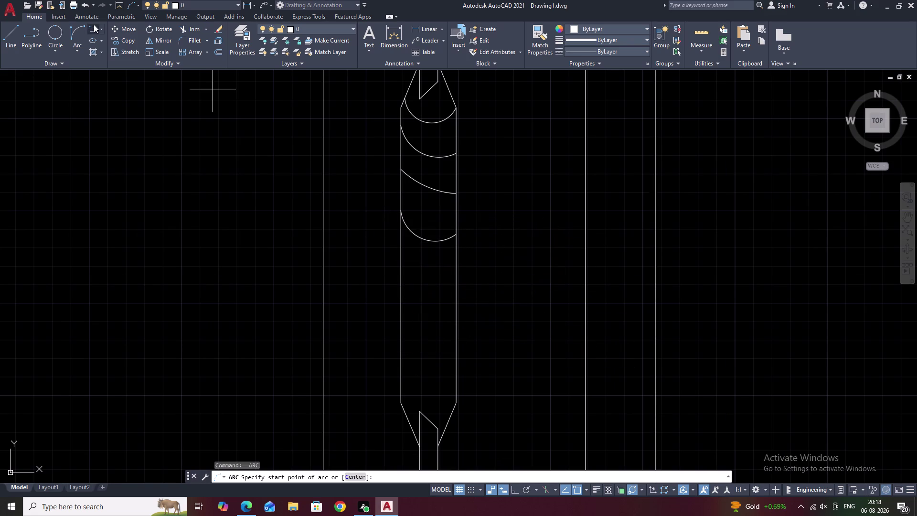
click(77, 28)
click(401, 254)
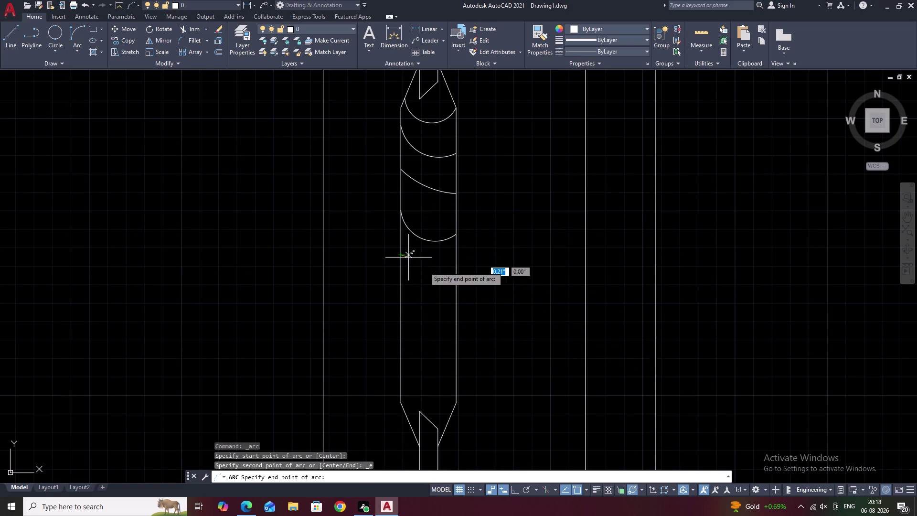
click(459, 280)
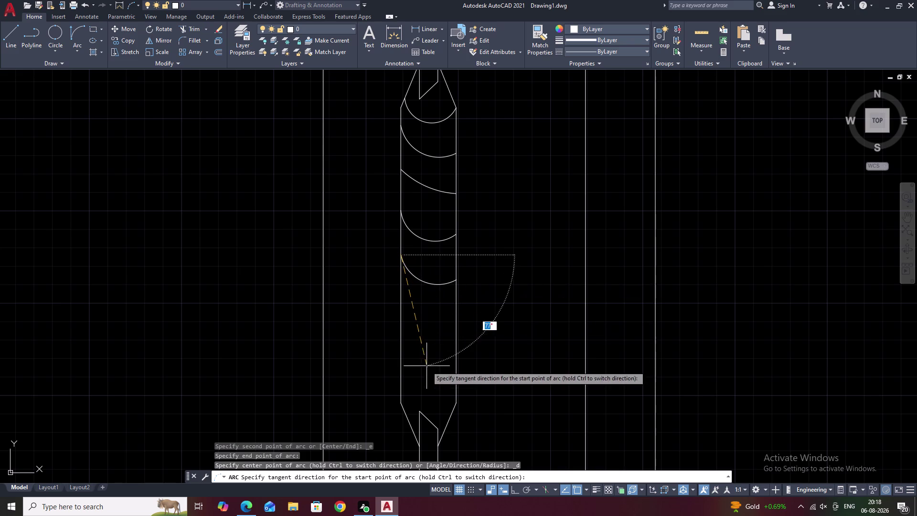
drag(426, 371, 422, 382)
click(421, 386)
middle_drag(426, 322, 426, 228)
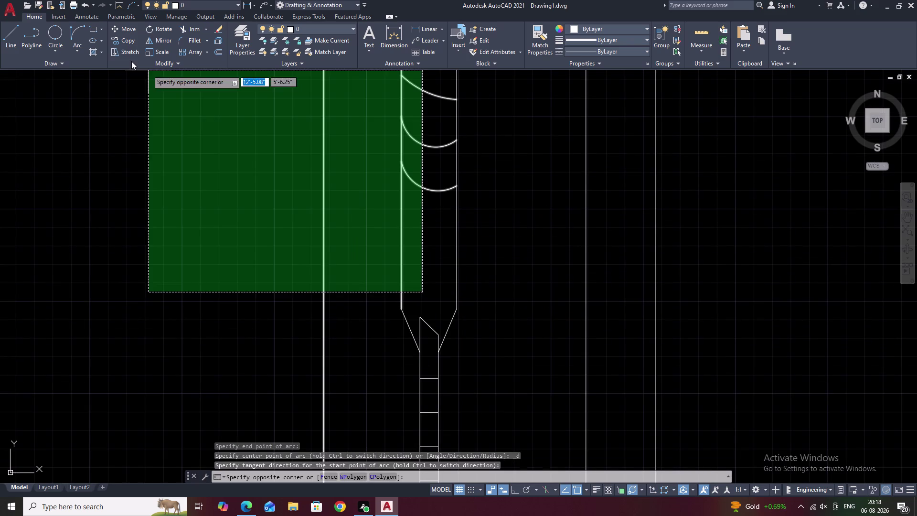
click(302, 151)
key(Escape)
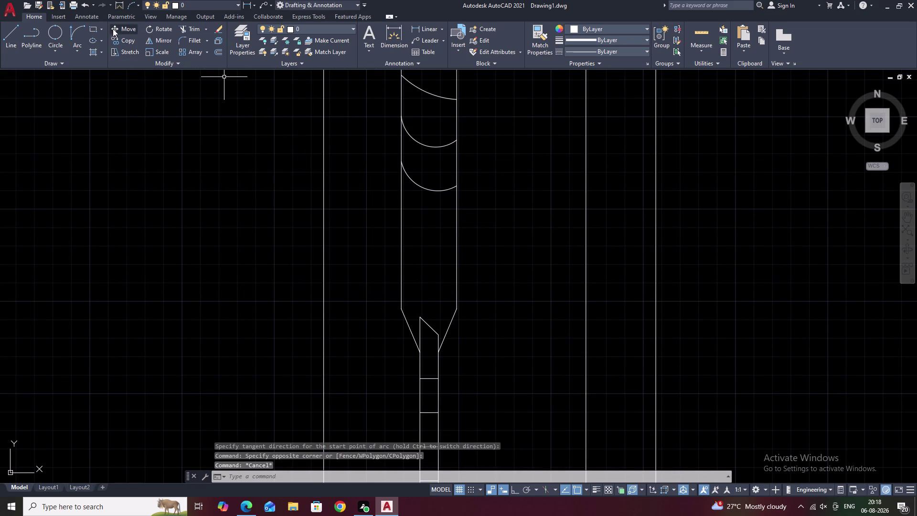
Draw two further grain arcs spanning the shaft's left and right edges.
click(73, 29)
click(403, 213)
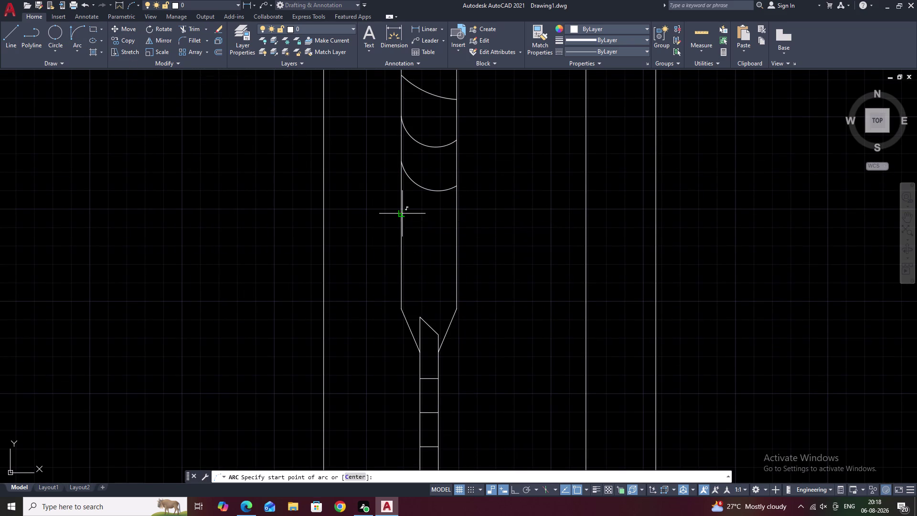
click(458, 226)
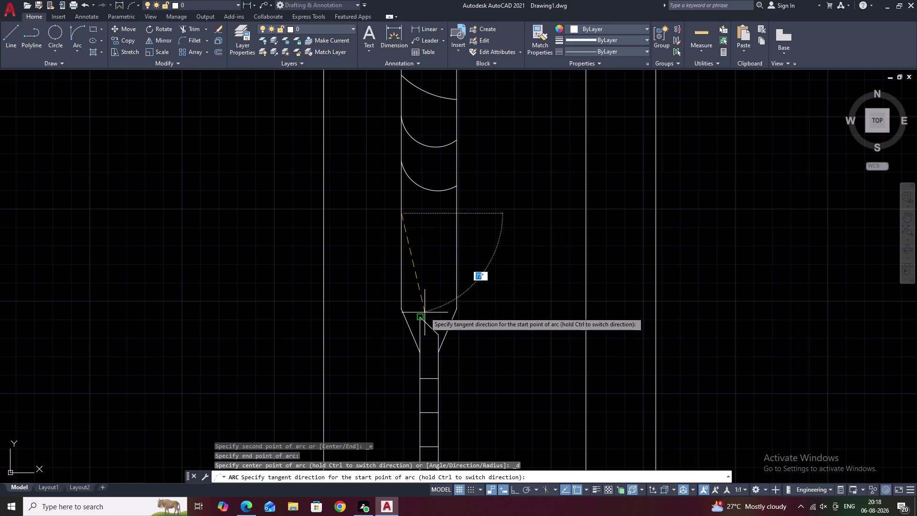
click(423, 329)
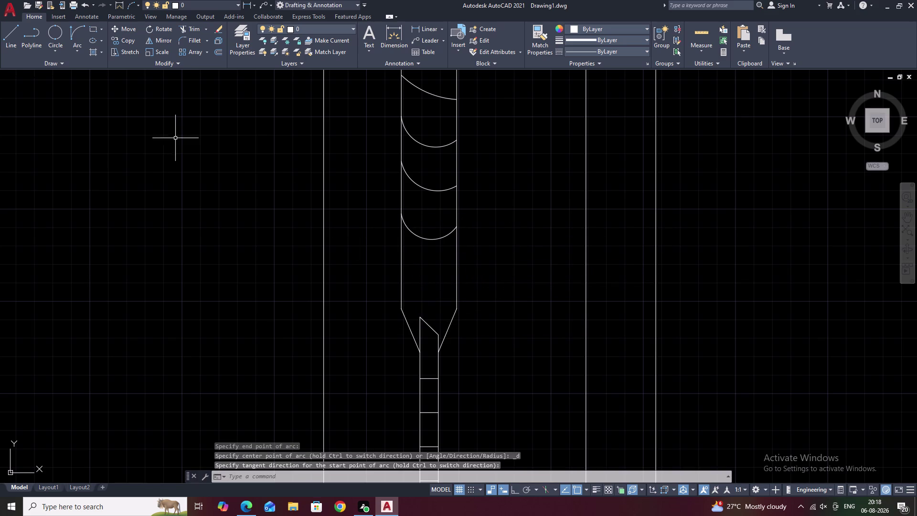
click(78, 32)
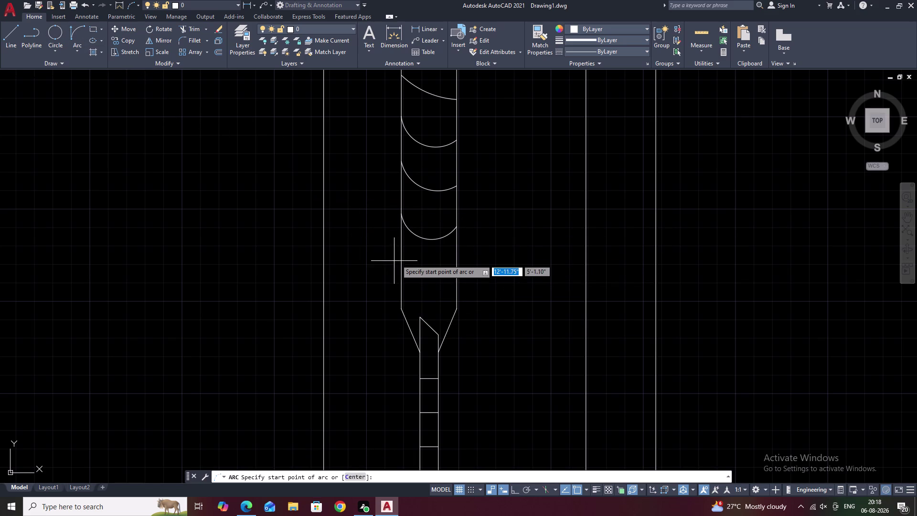
click(399, 258)
double_click(459, 279)
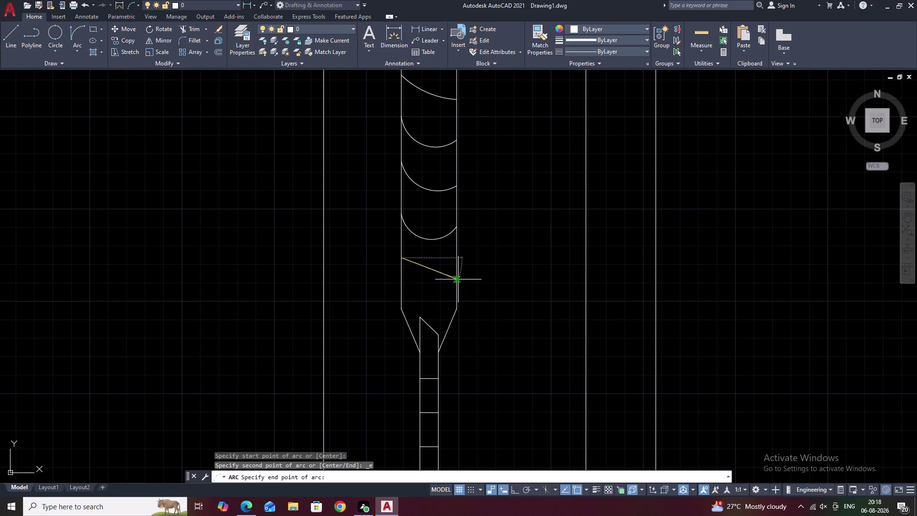
click(390, 380)
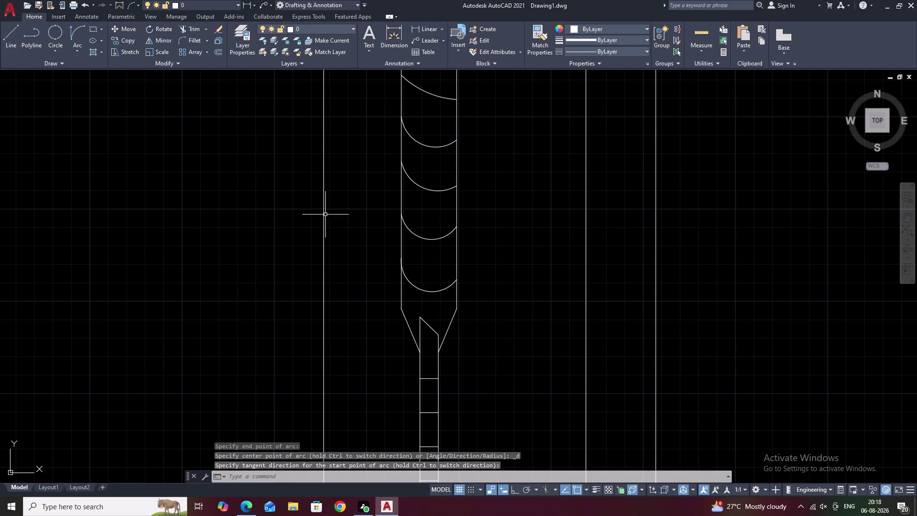
Draw the last arc just above the lower taper.
click(78, 32)
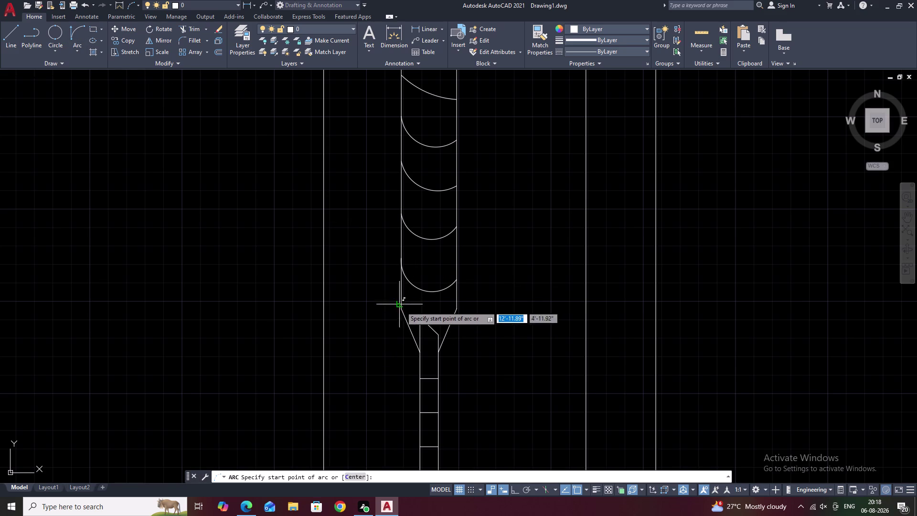
click(401, 306)
click(459, 309)
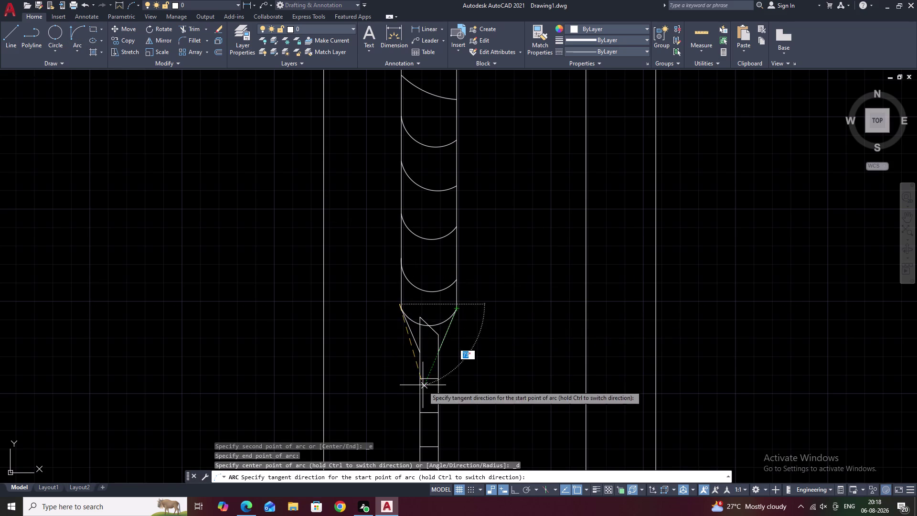
click(419, 388)
key(Escape)
scroll(down, 3)
scroll(up, 3)
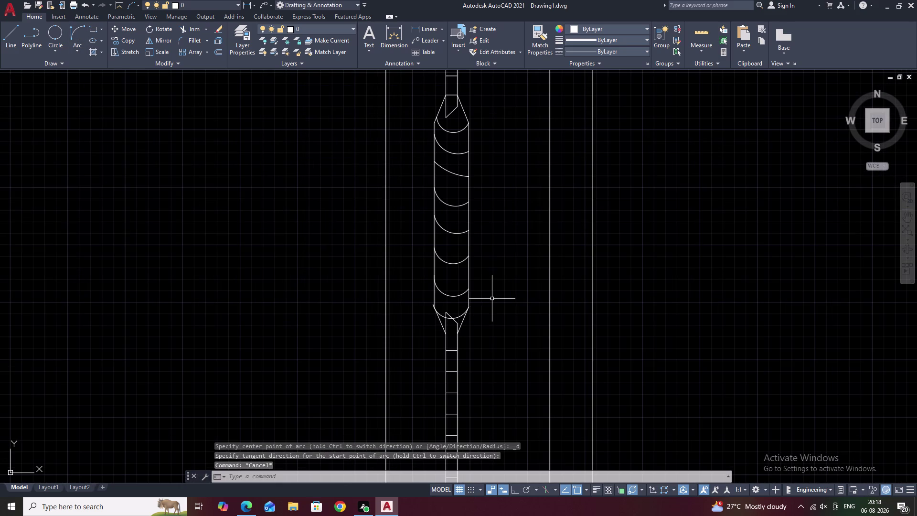
Trim the arc part overlapping the lower taper, leaving a rounded lower end.
text(TR)
key(space)
scroll(up, 3)
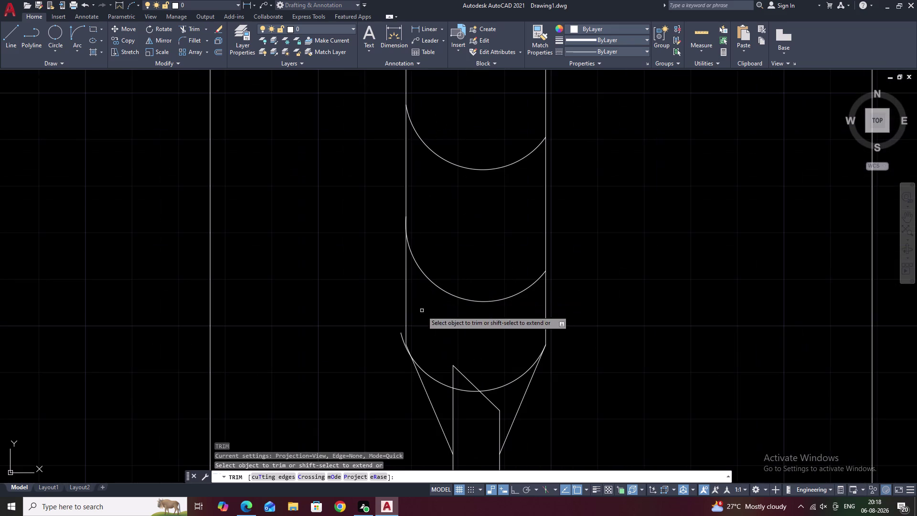
click(402, 337)
scroll(down, 3)
key(Escape)
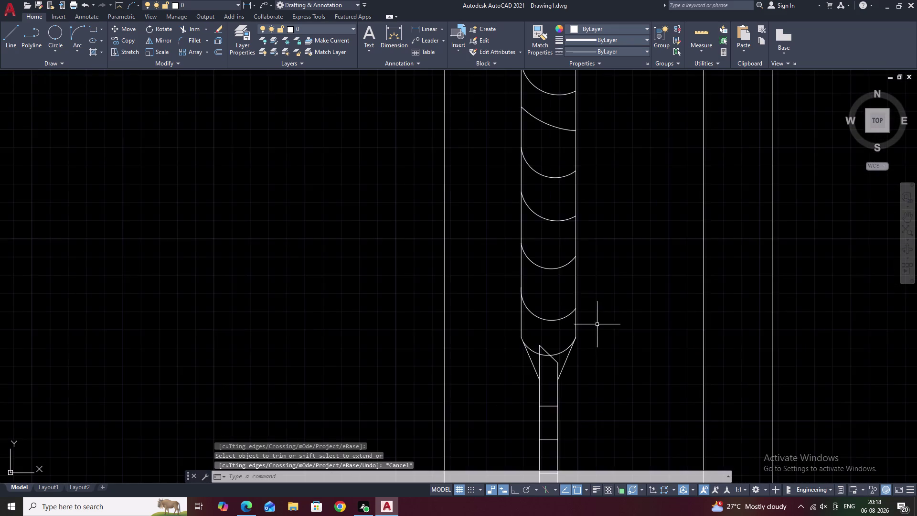
scroll(down, 3)
middle_drag(605, 300, 570, 362)
scroll(down, 3)
middle_drag(567, 291, 569, 254)
middle_drag(562, 212, 528, 395)
middle_drag(548, 226, 528, 303)
scroll(up, 3)
scroll(up, 3)
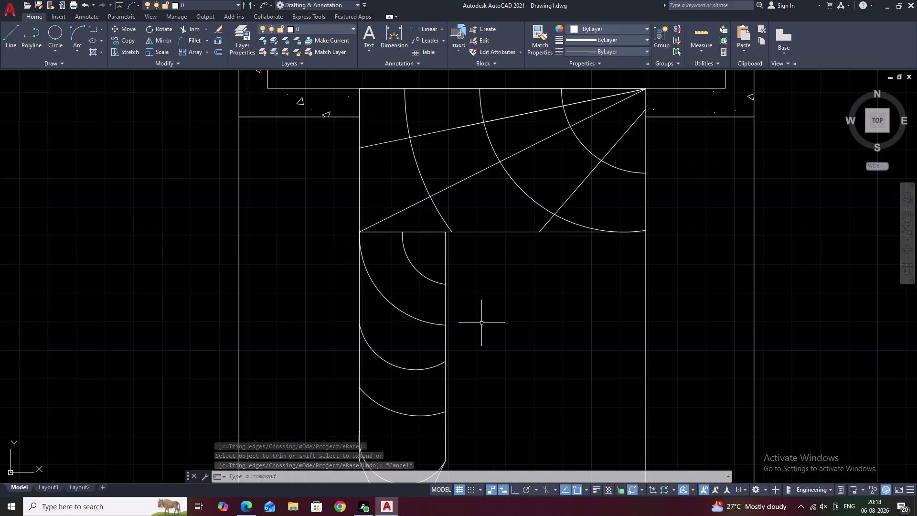
Draw two diagonal grain lines from the first leaf section piece's corner across its arcs.
text(L)
key(space)
scroll(down, 3)
middle_drag(468, 307, 479, 274)
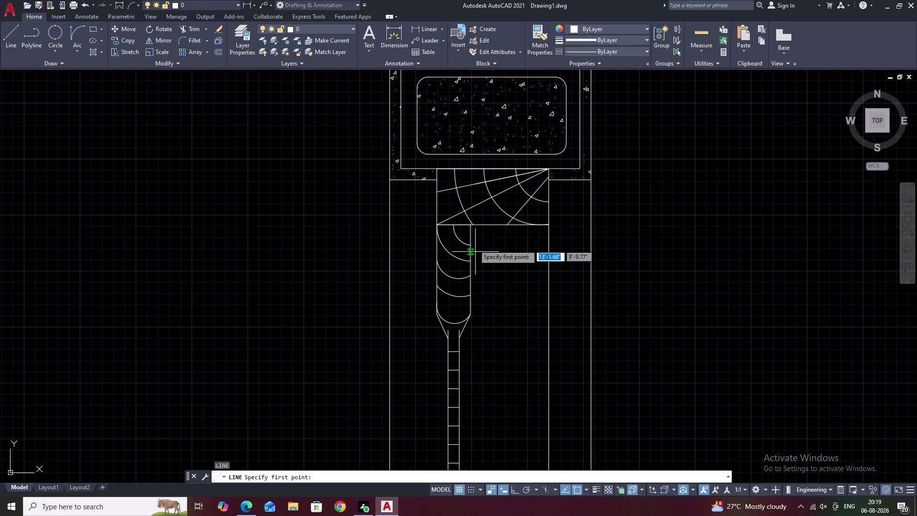
click(469, 226)
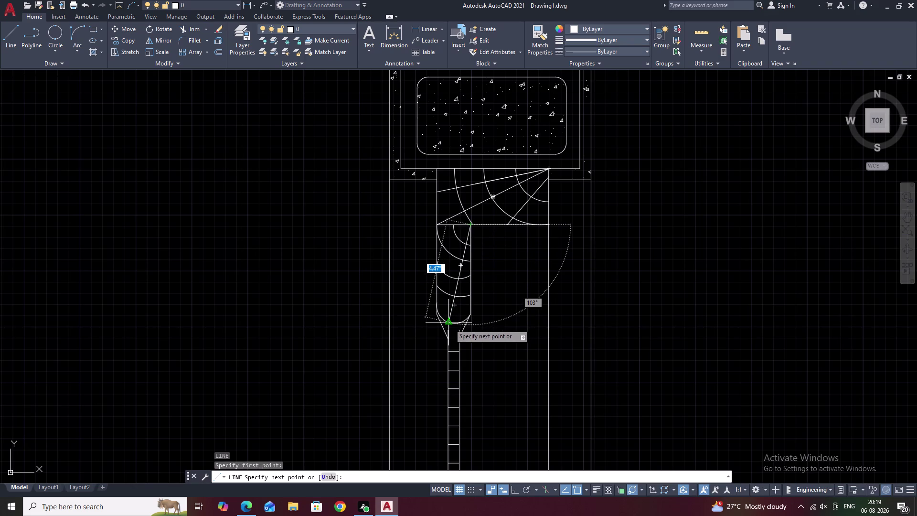
double_click(450, 324)
key(space)
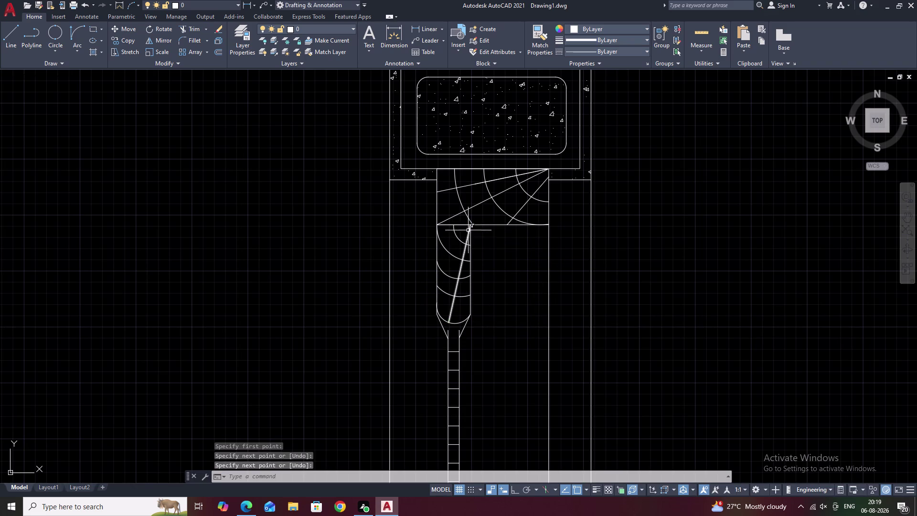
key(space)
click(470, 227)
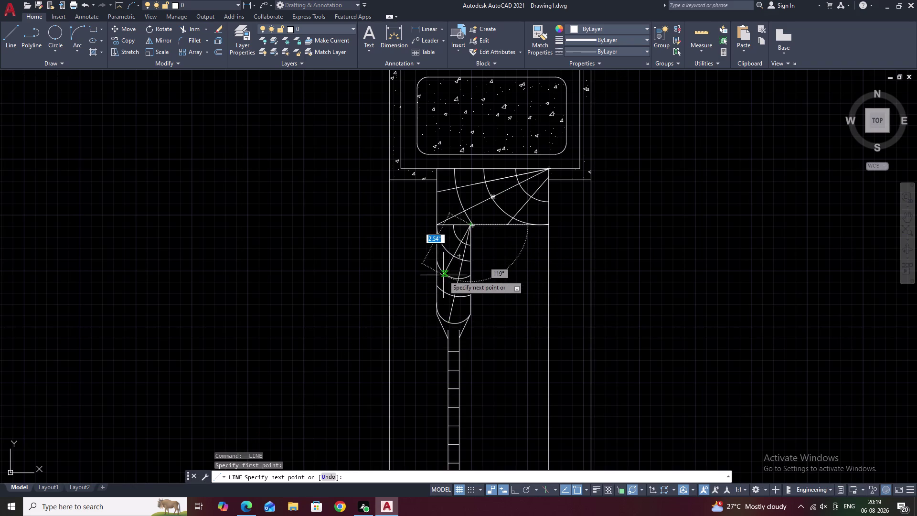
click(439, 284)
key(space)
scroll(down, 3)
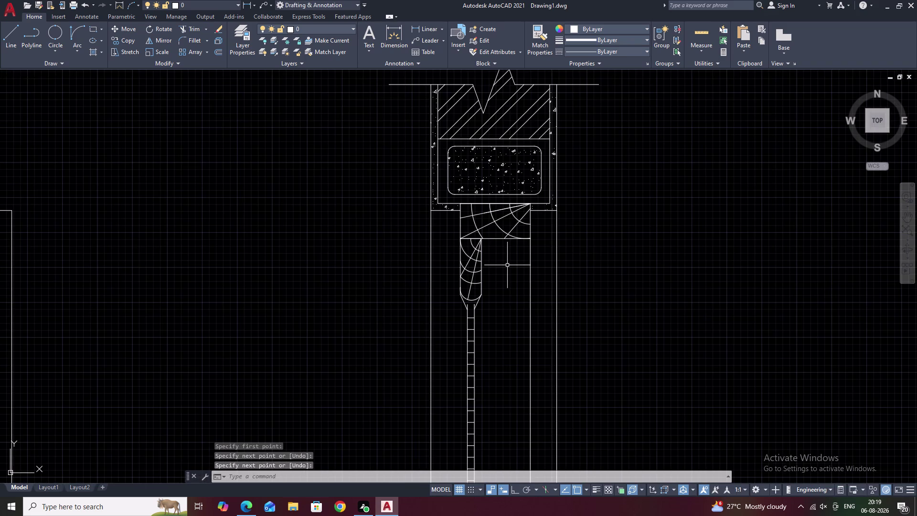
key(Escape)
Draw two diagonals from the central piece's upper corner to its lower left and left edge.
scroll(down, 3)
middle_drag(509, 299, 512, 206)
middle_drag(508, 303, 514, 160)
scroll(up, 3)
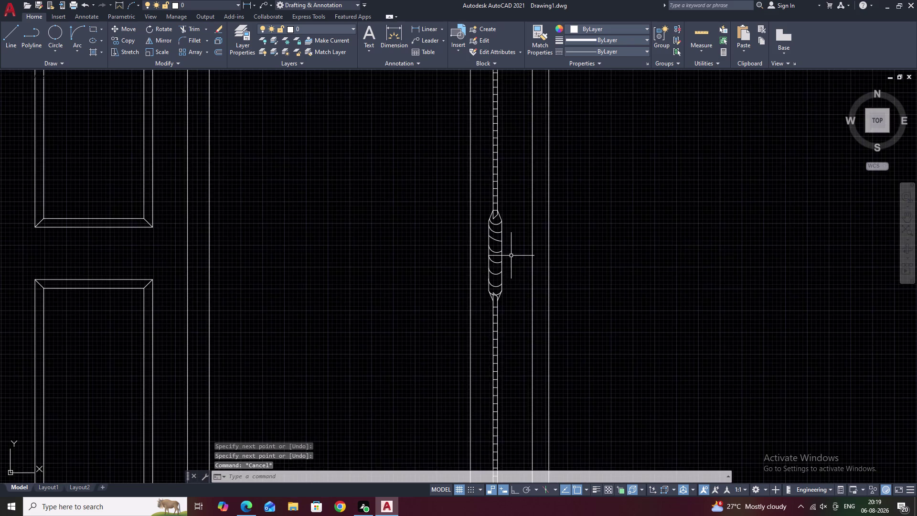
scroll(up, 3)
key(space)
click(484, 166)
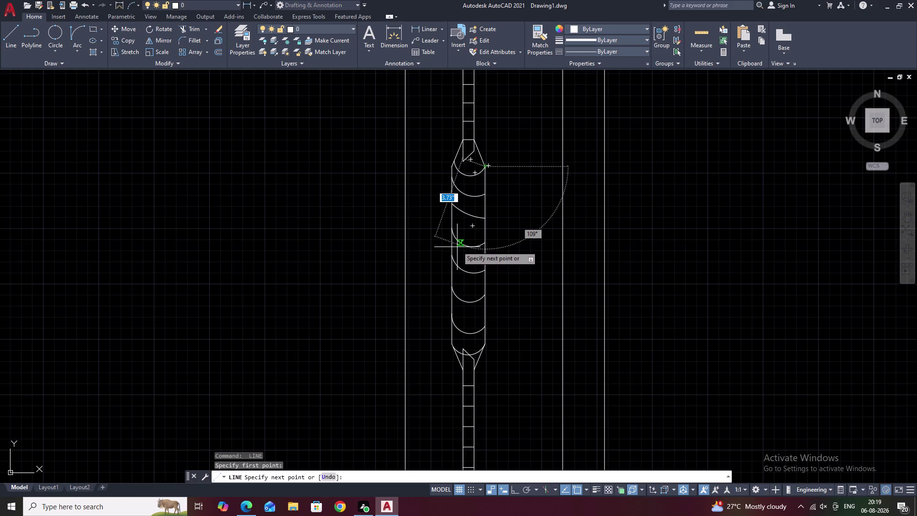
click(455, 324)
key(space)
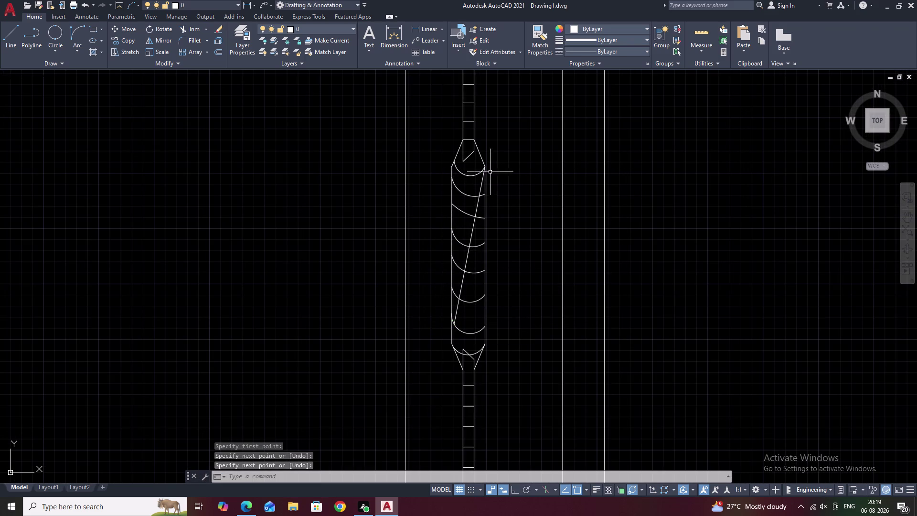
key(space)
click(484, 168)
click(452, 236)
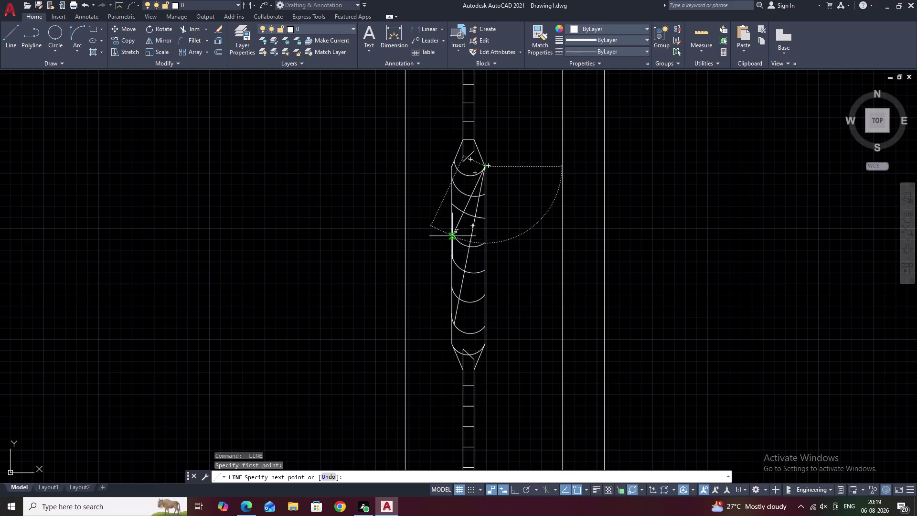
key(space)
Add two more diagonals from the central piece's upper corner, to its lower tip and left edge.
key(space)
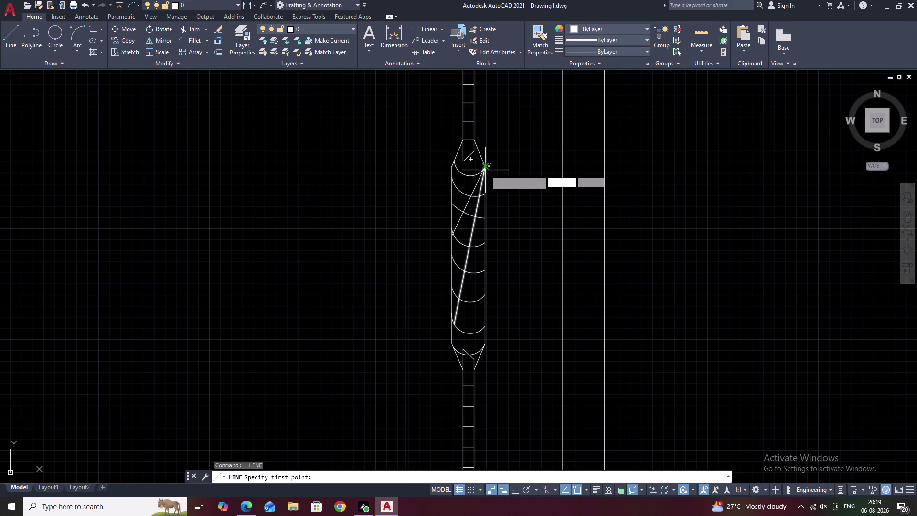
click(486, 169)
double_click(472, 336)
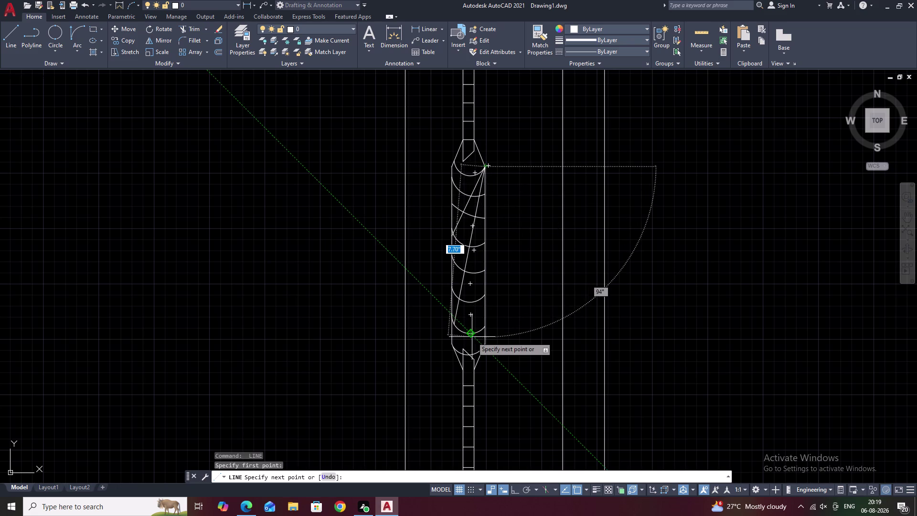
scroll(down, 3)
key(Escape)
key(space)
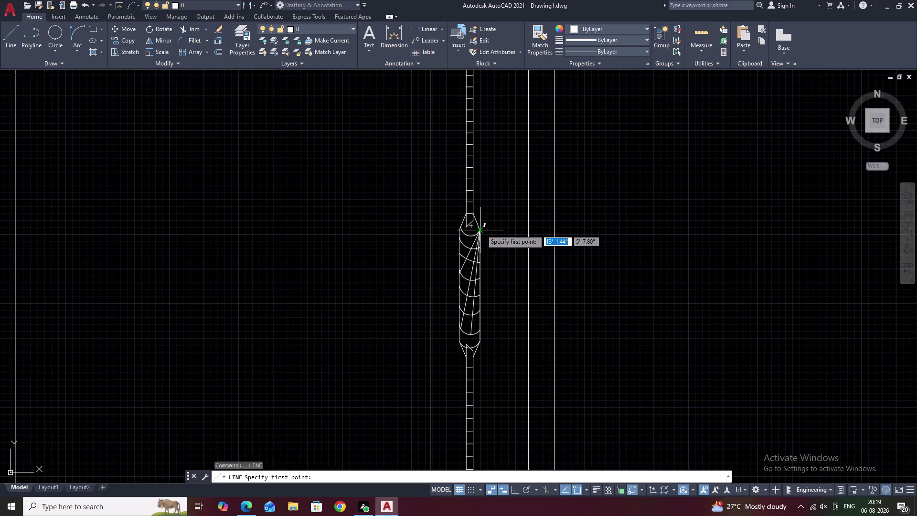
scroll(up, 3)
click(478, 230)
click(449, 265)
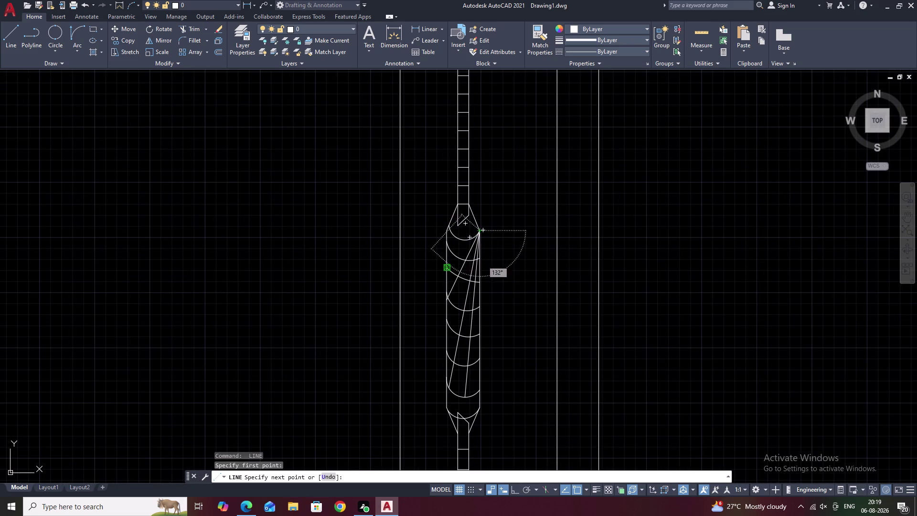
key(Escape)
scroll(down, 3)
middle_drag(519, 288, 539, 95)
middle_drag(533, 232, 545, 122)
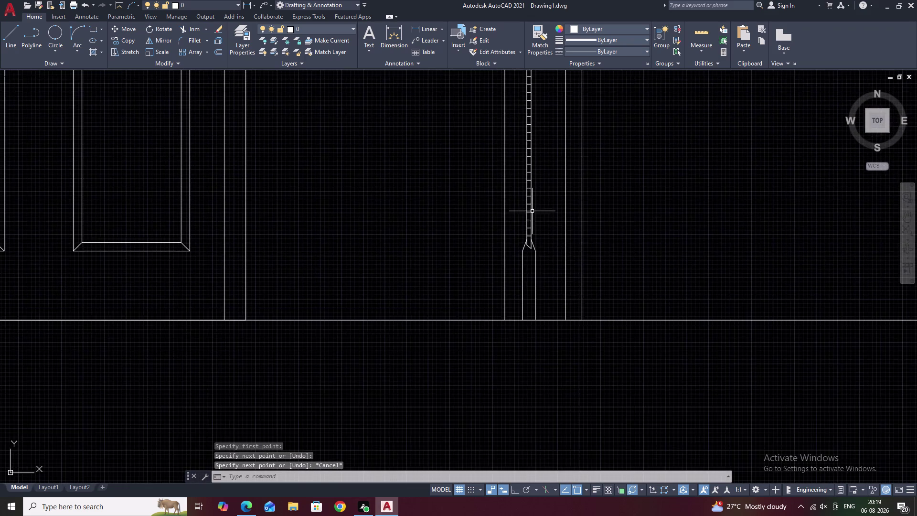
scroll(up, 3)
scroll(down, 3)
scroll(down, 3)
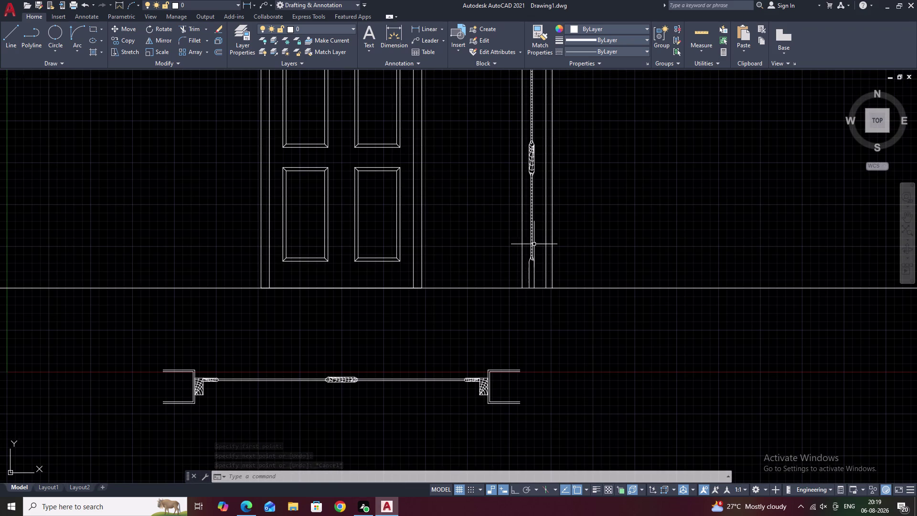
scroll(down, 3)
middle_drag(521, 192, 513, 242)
scroll(up, 3)
scroll(up, 3)
middle_drag(518, 257, 550, 122)
middle_drag(562, 291, 587, 161)
middle_drag(571, 247, 575, 214)
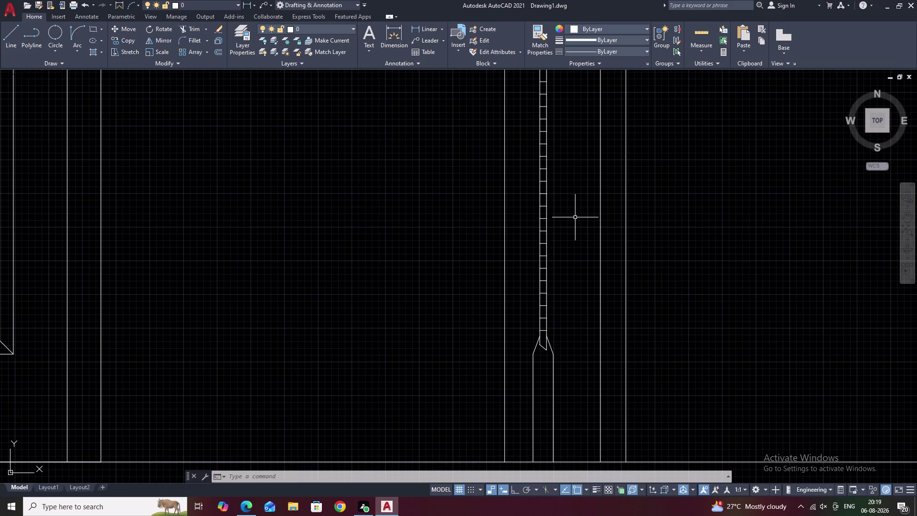
key(space)
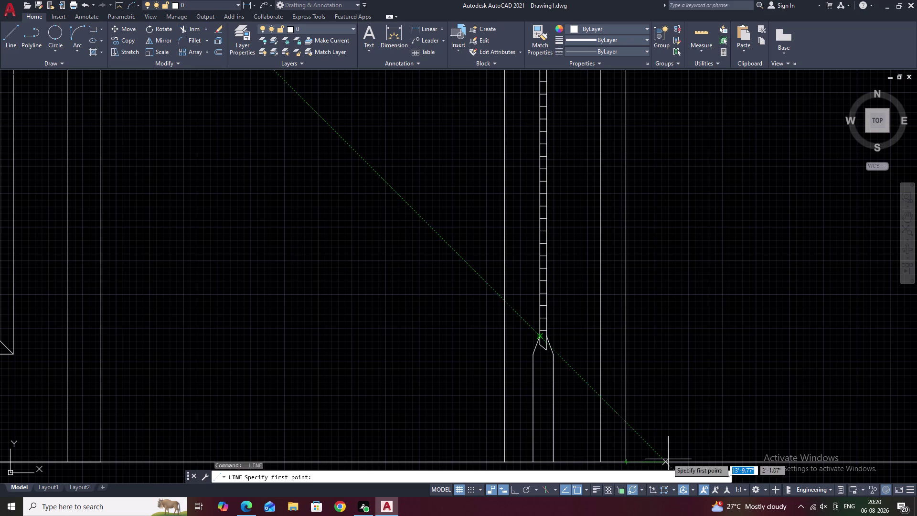
key(Escape)
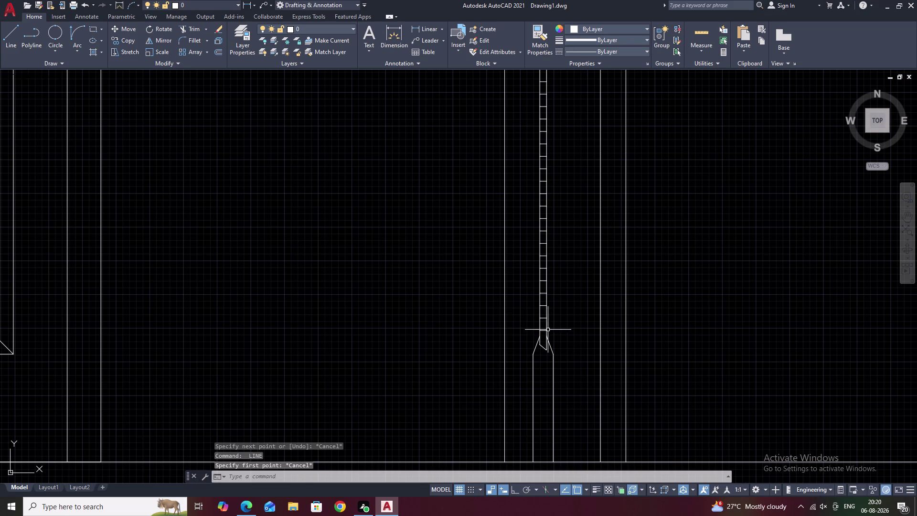
Draw the first three 3-point arcs spanning the strip's left and right edges.
click(74, 30)
middle_drag(341, 303, 342, 205)
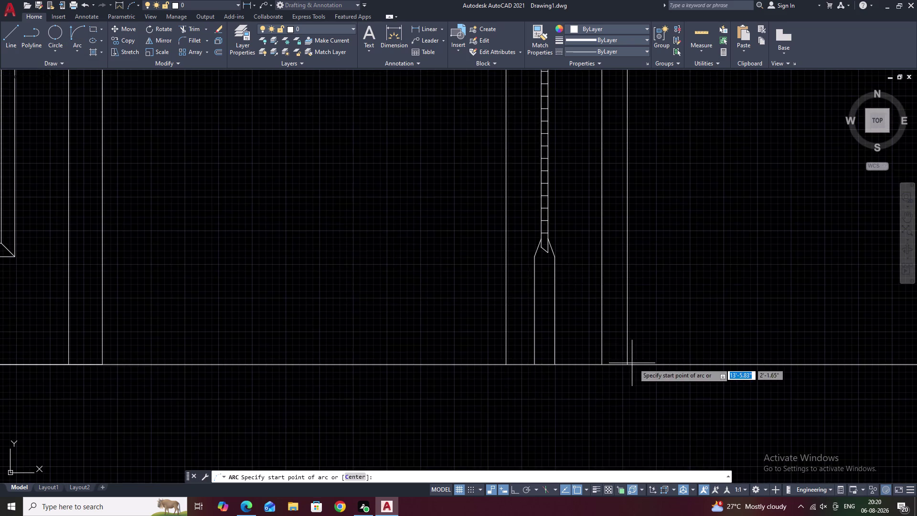
scroll(up, 3)
click(392, 140)
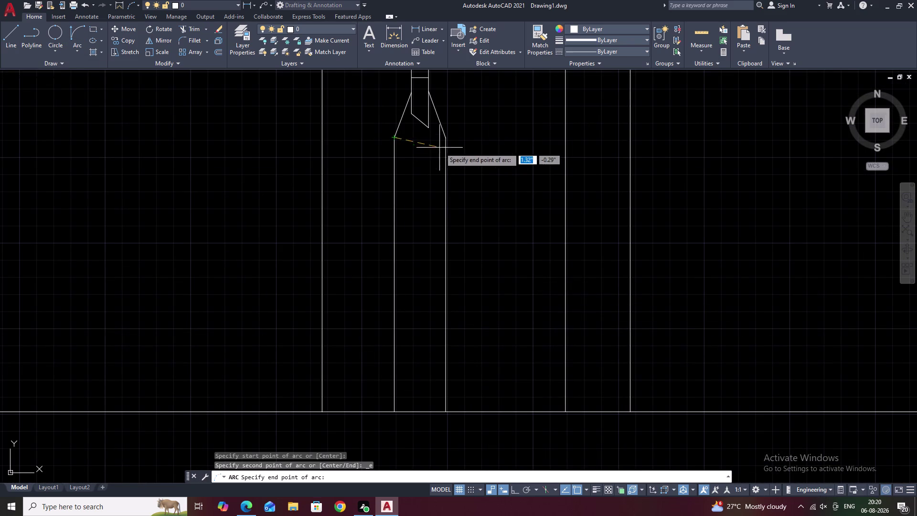
click(444, 161)
click(415, 266)
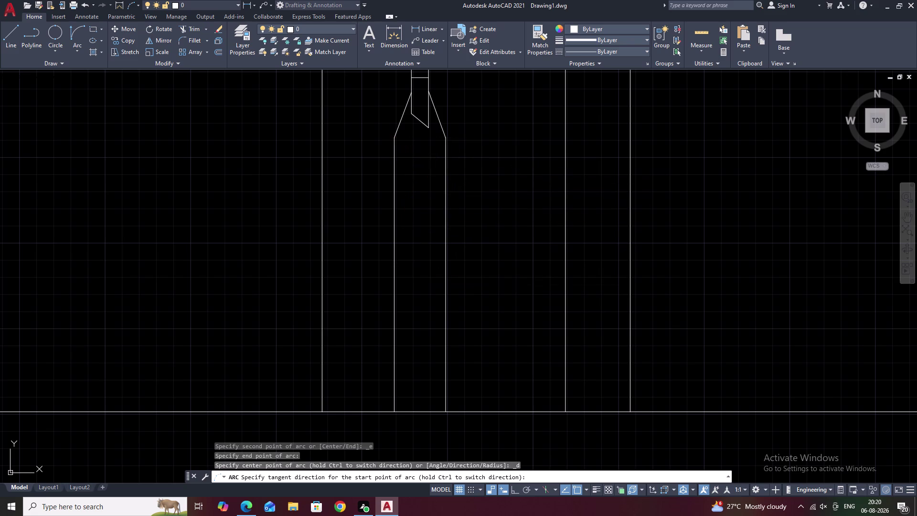
key(space)
click(395, 179)
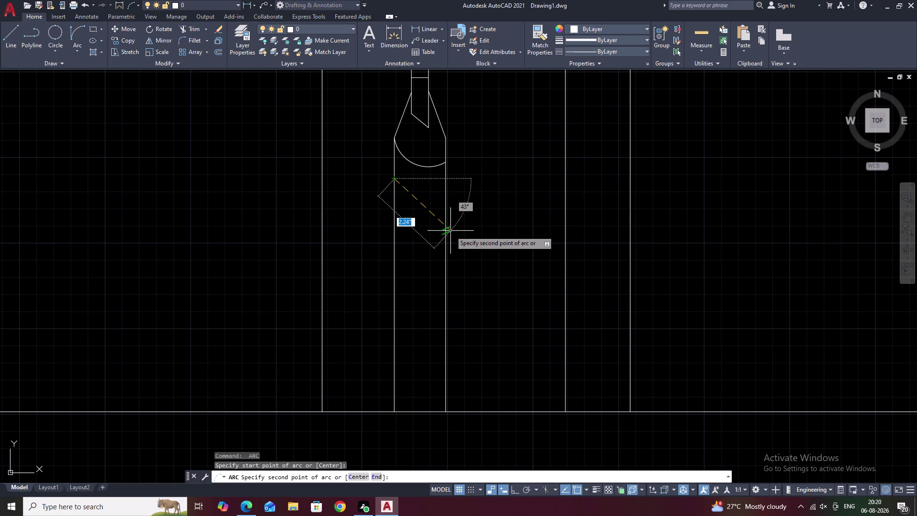
click(445, 223)
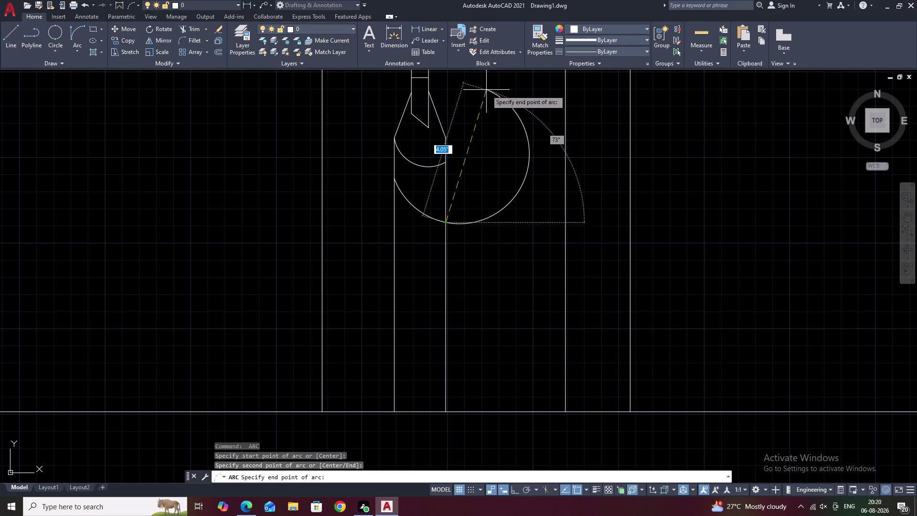
click(487, 90)
key(space)
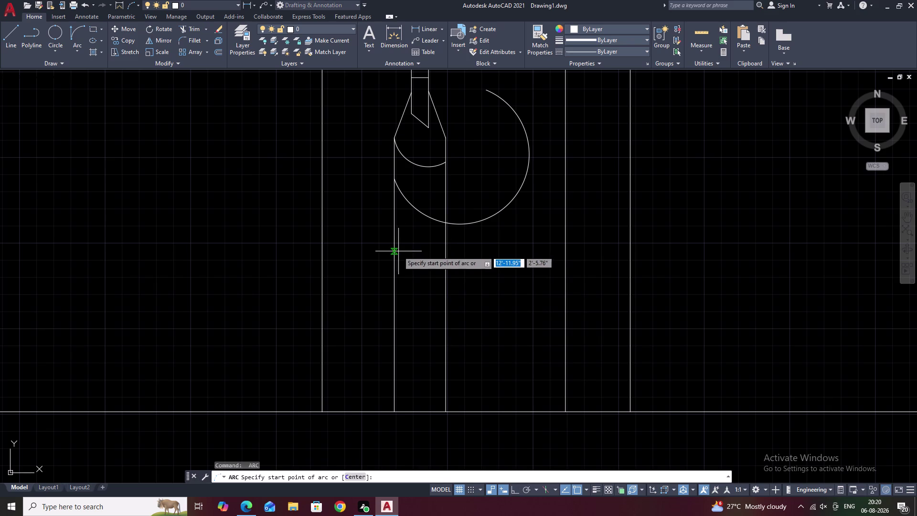
click(395, 245)
double_click(445, 263)
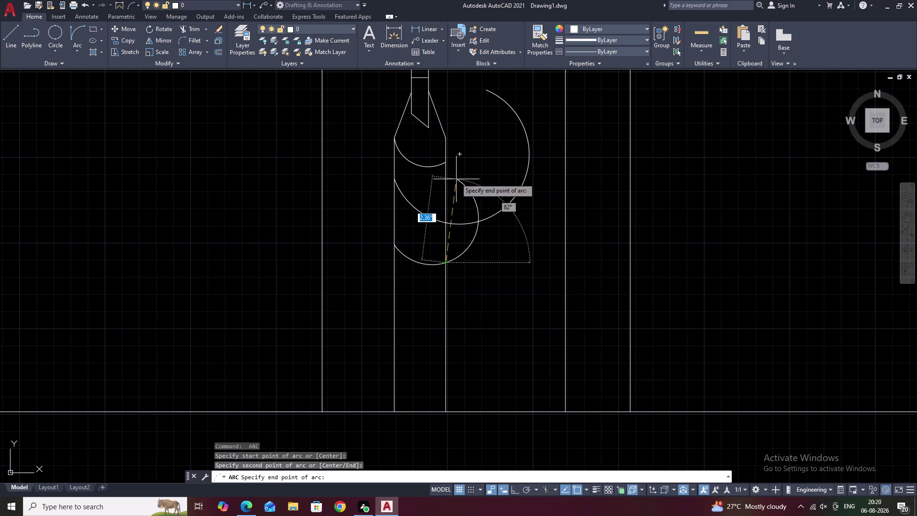
click(454, 144)
Stack three more 3-point arcs down to the strip's bottom edge.
key(space)
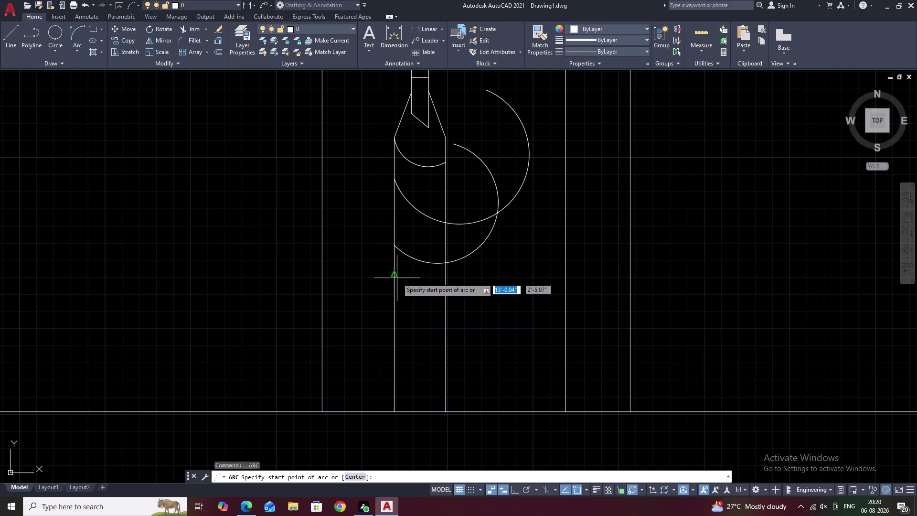
click(392, 286)
click(445, 307)
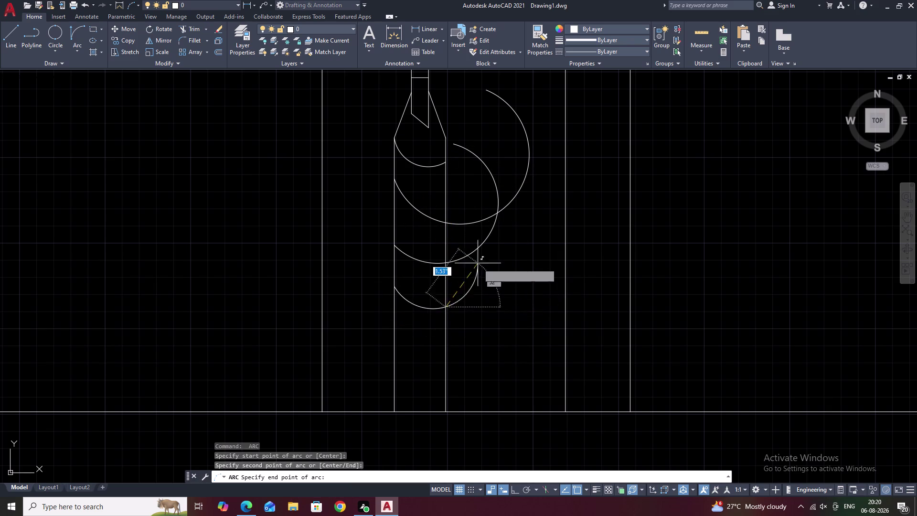
click(475, 202)
key(space)
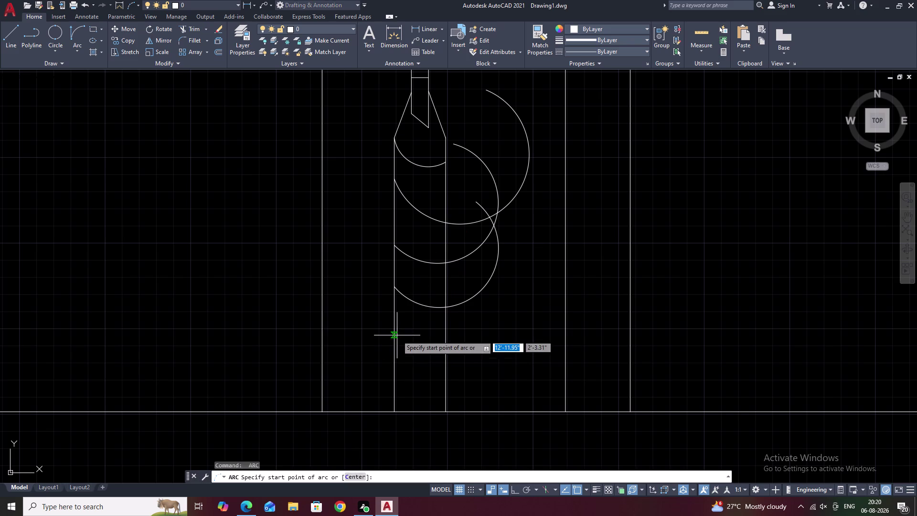
click(397, 335)
click(445, 360)
click(474, 234)
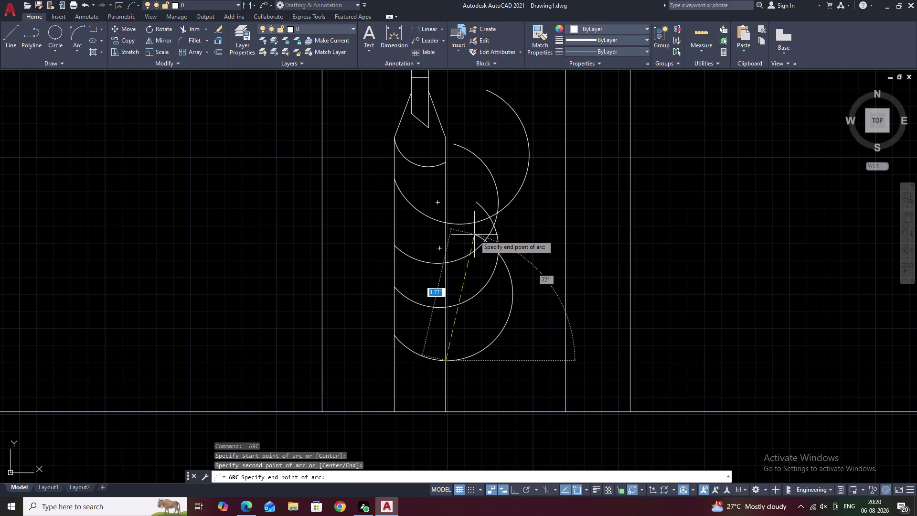
key(space)
click(394, 376)
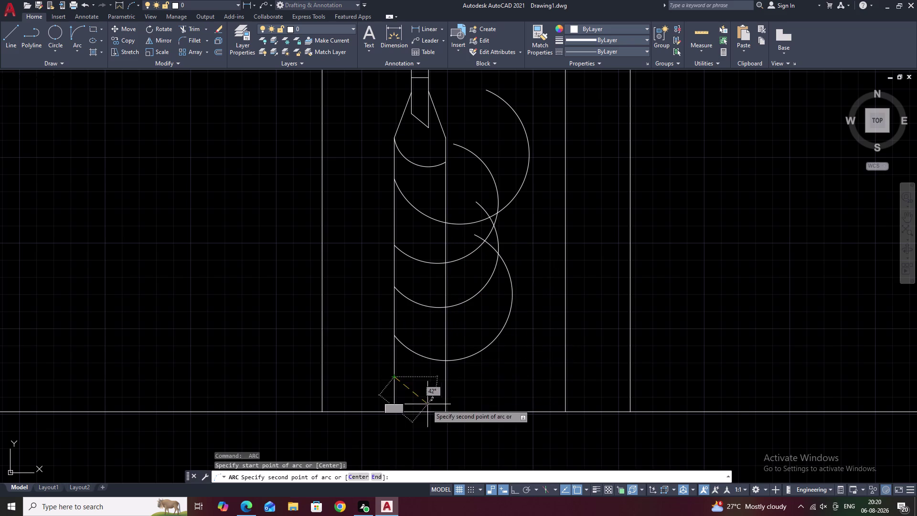
click(442, 414)
click(476, 330)
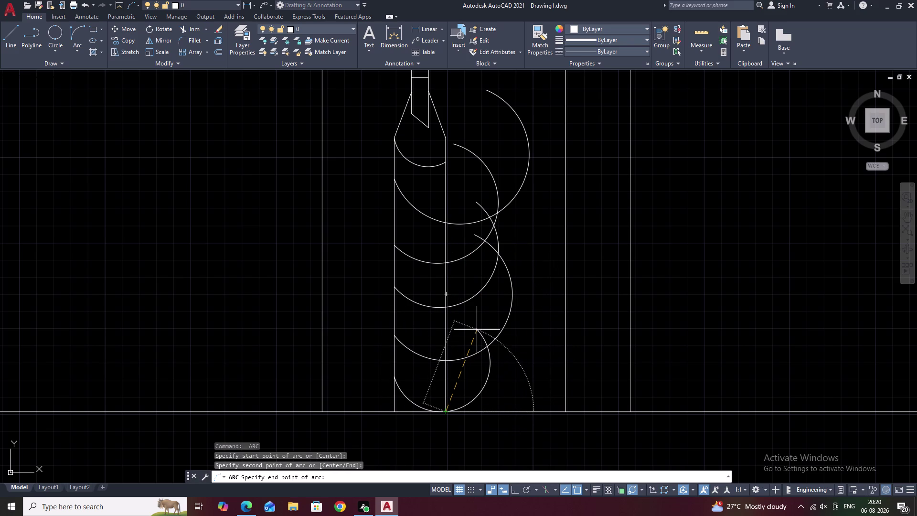
key(Escape)
key(Escape)
text(TR)
key(space)
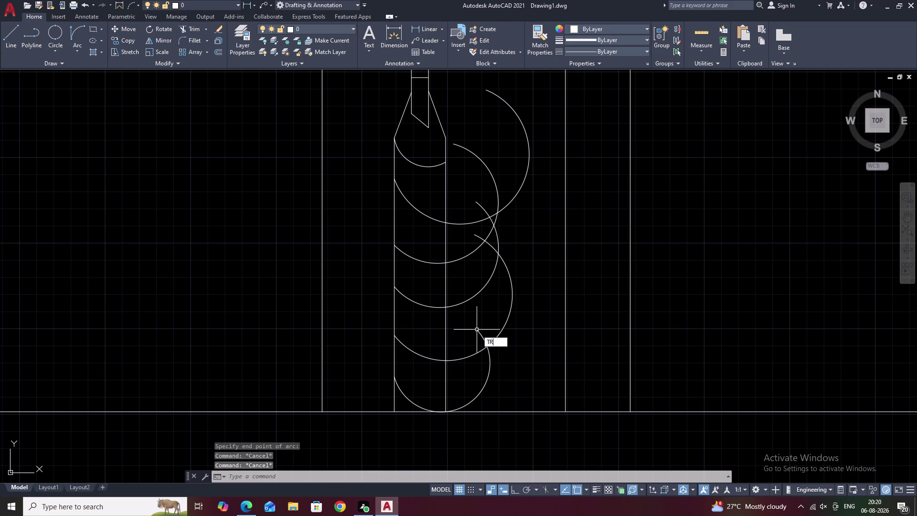
Trim away every arc portion lying right of the narrow vertical strip.
drag(494, 126, 476, 392)
drag(535, 78, 521, 99)
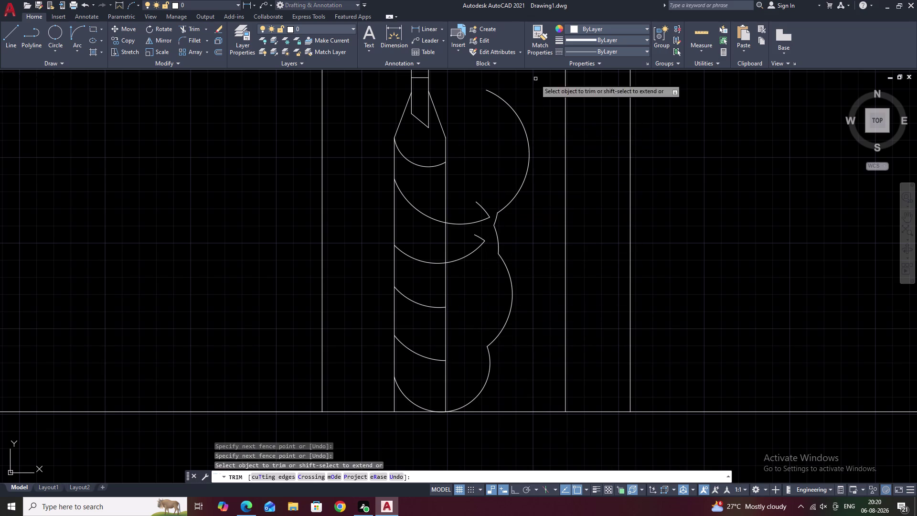
drag(521, 99, 489, 185)
drag(499, 174, 472, 255)
drag(474, 219, 476, 253)
drag(510, 200, 472, 287)
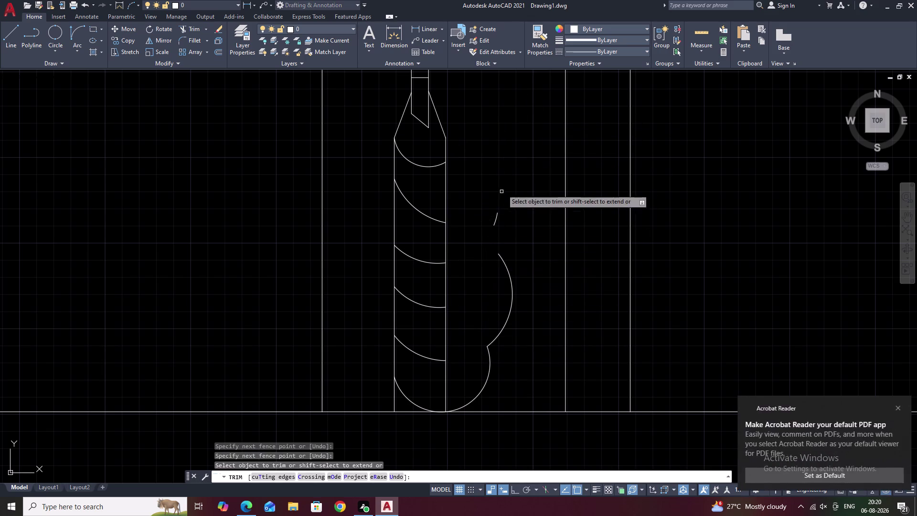
drag(499, 201, 486, 268)
drag(506, 255, 497, 301)
drag(507, 200, 476, 267)
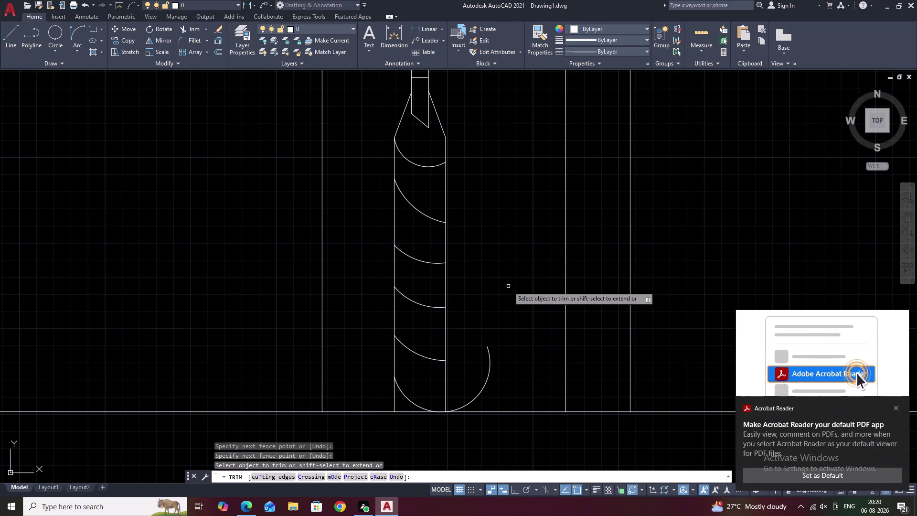
middle_drag(501, 298, 510, 264)
drag(502, 307, 488, 362)
scroll(down, 3)
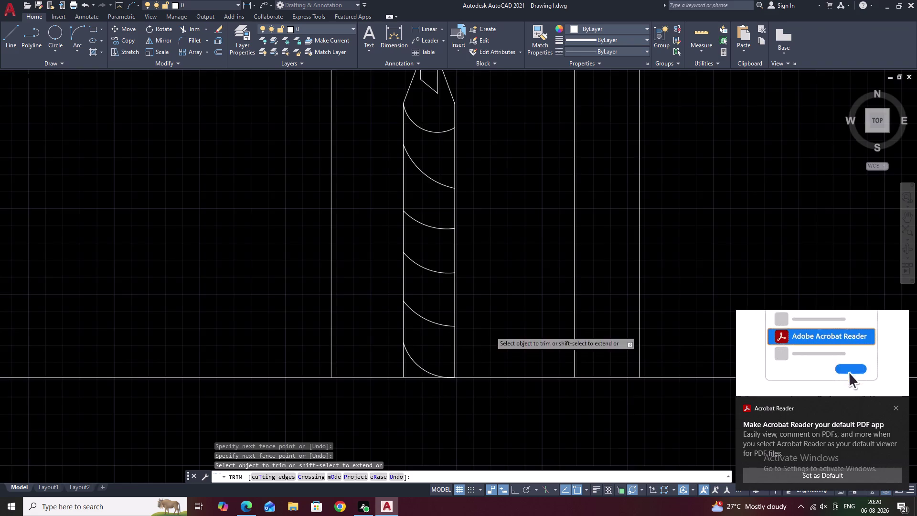
middle_drag(496, 300, 492, 314)
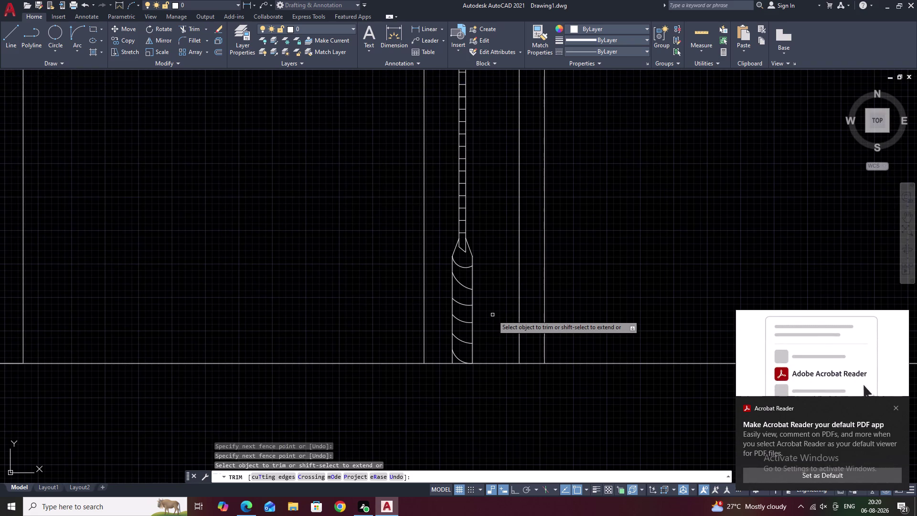
Draw two diagonal lines from the strip's bottom up to curve endpoints.
key(Escape)
key(l)
key(space)
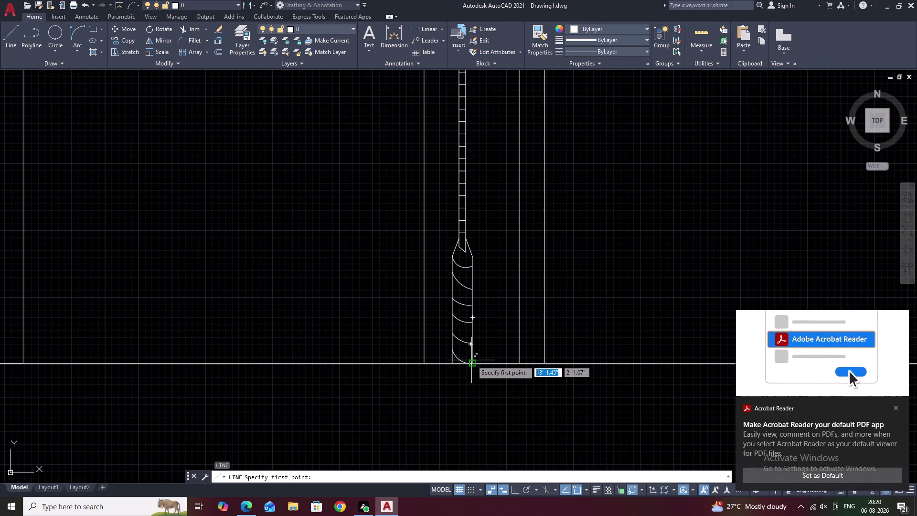
double_click(471, 360)
click(452, 255)
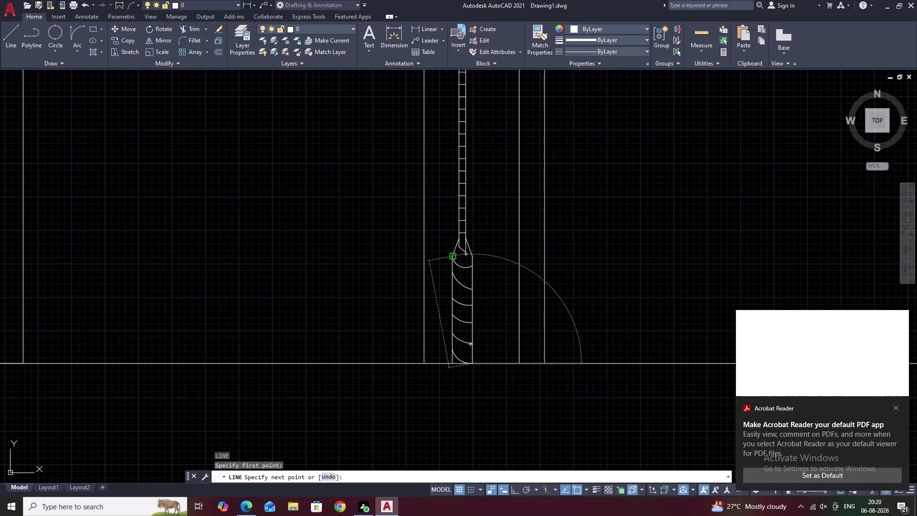
key(space)
key(space)
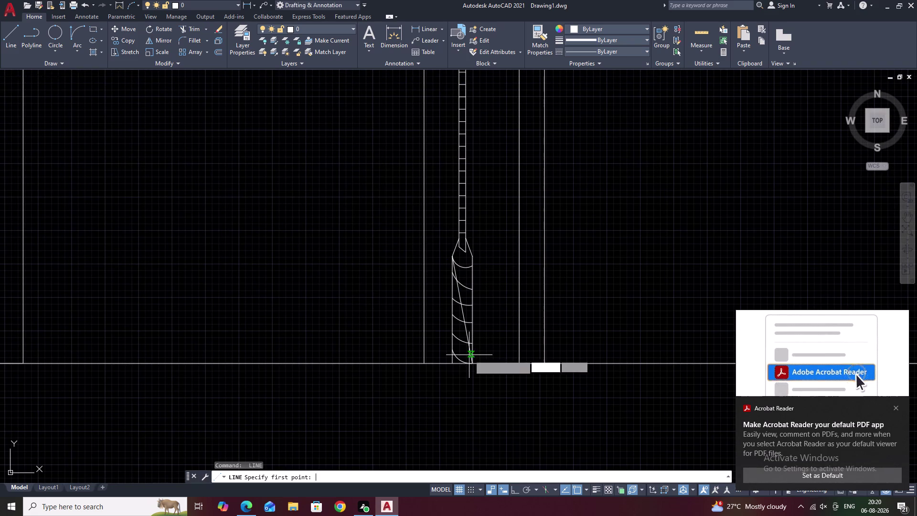
click(469, 361)
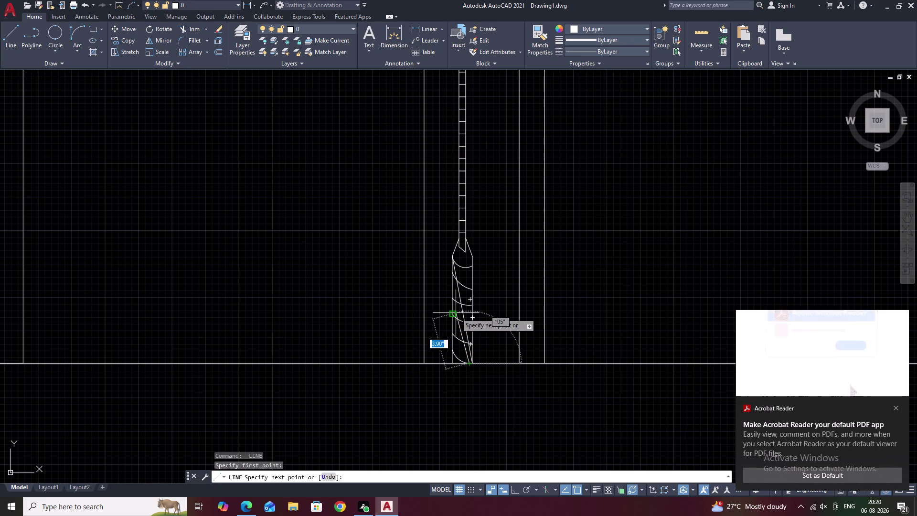
click(455, 313)
key(space)
Add a third, longer diagonal from the strip's bottom to a higher curve end.
scroll(up, 3)
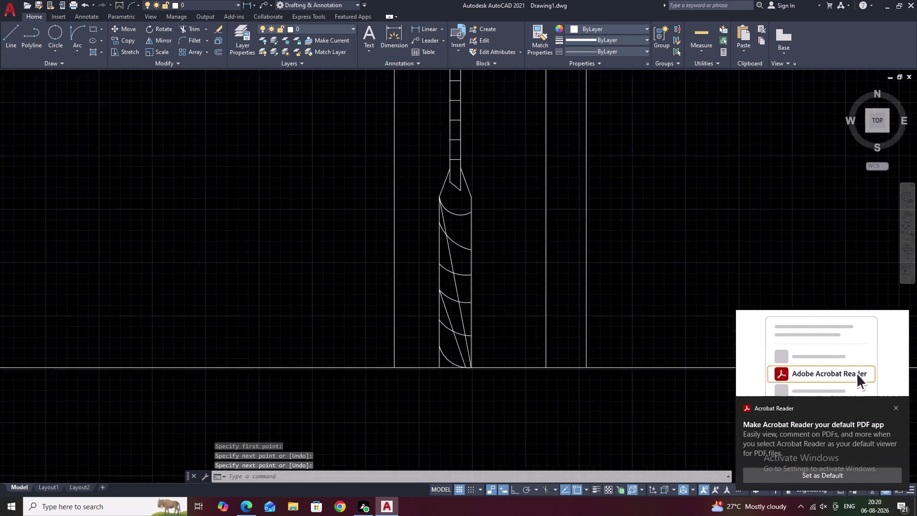
scroll(up, 3)
key(space)
click(466, 383)
middle_drag(442, 145, 397, 379)
click(416, 233)
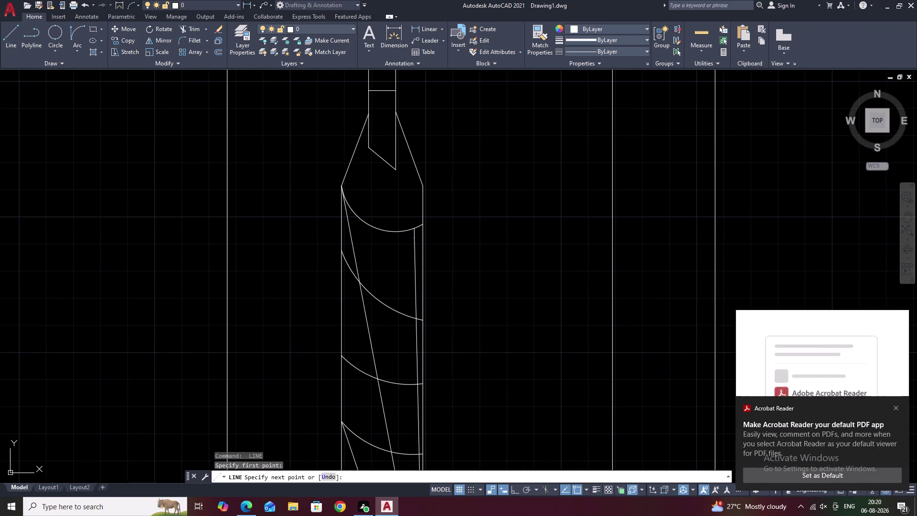
key(Escape)
scroll(down, 3)
key(Escape)
scroll(down, 3)
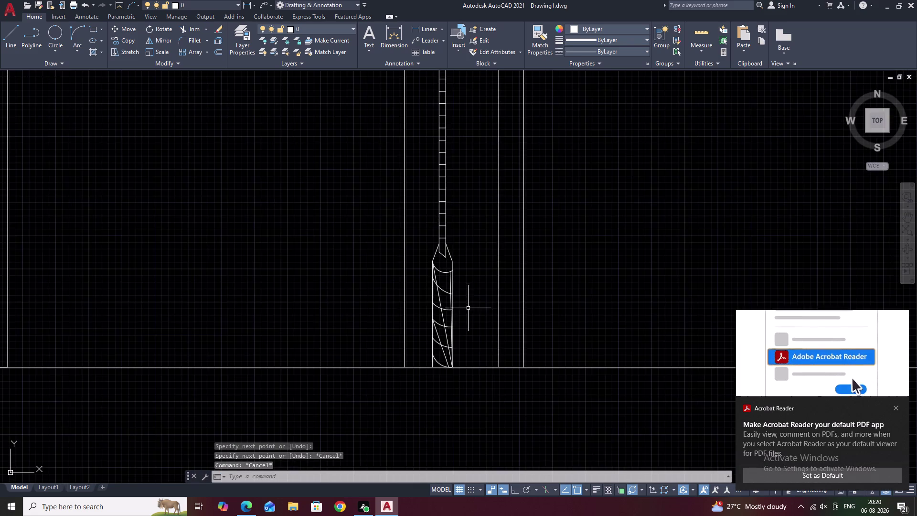
scroll(down, 3)
middle_drag(472, 319, 473, 364)
scroll(down, 3)
middle_drag(478, 352, 477, 371)
scroll(up, 3)
middle_drag(414, 339, 515, 261)
scroll(down, 3)
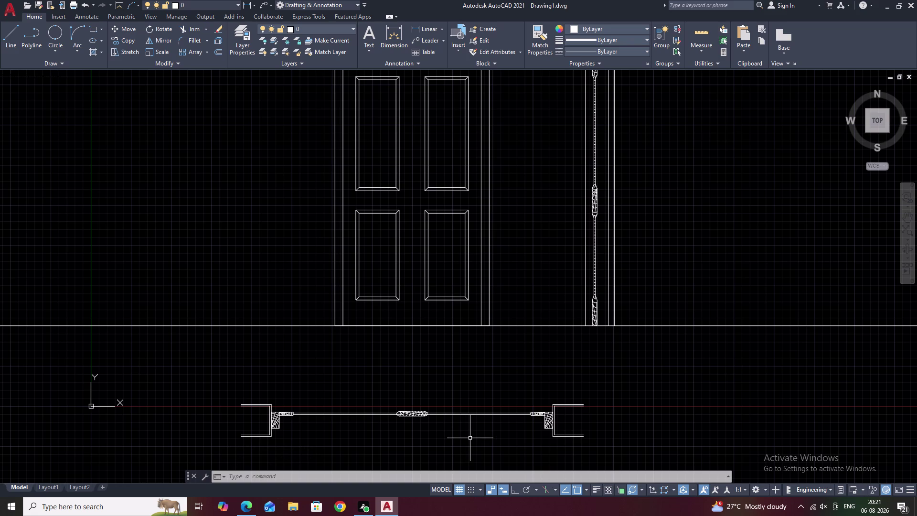
Place a Break-line Symbol across the left wall end of the plan section.
middle_drag(413, 394, 470, 376)
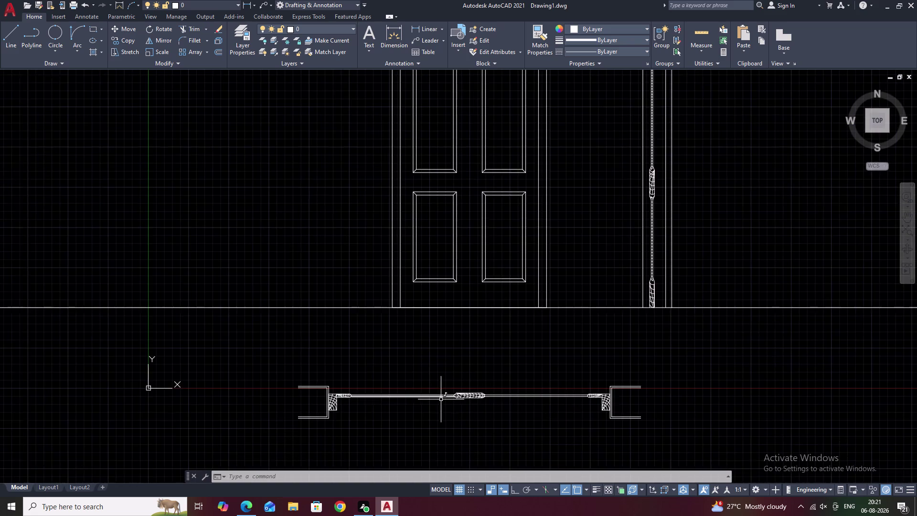
scroll(up, 3)
middle_drag(376, 396, 495, 369)
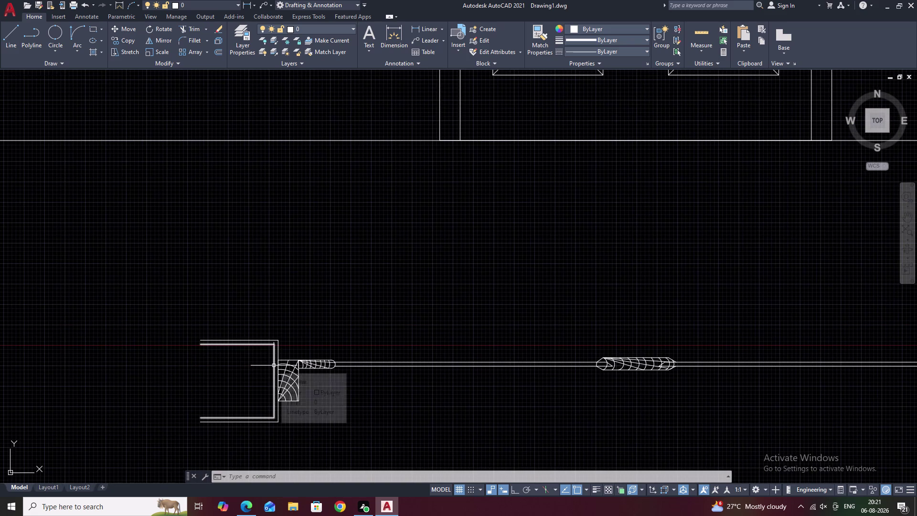
key(Escape)
key(l)
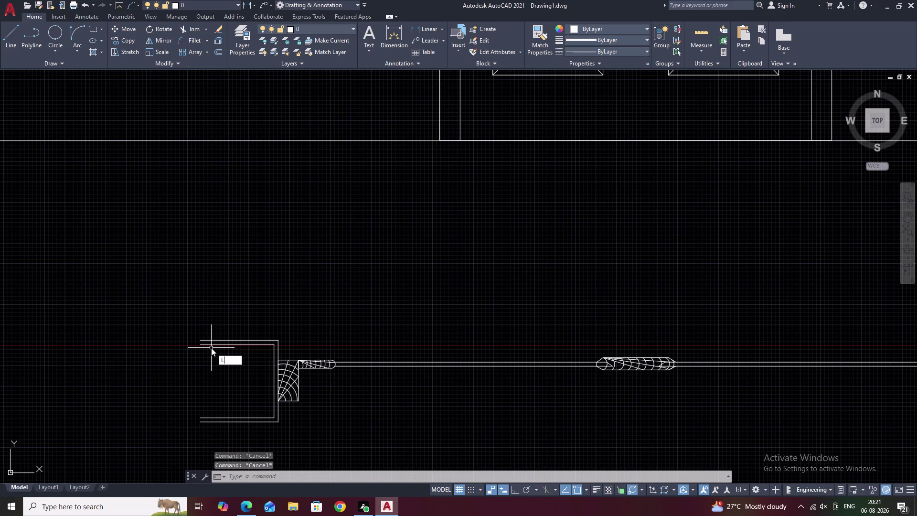
key(Escape)
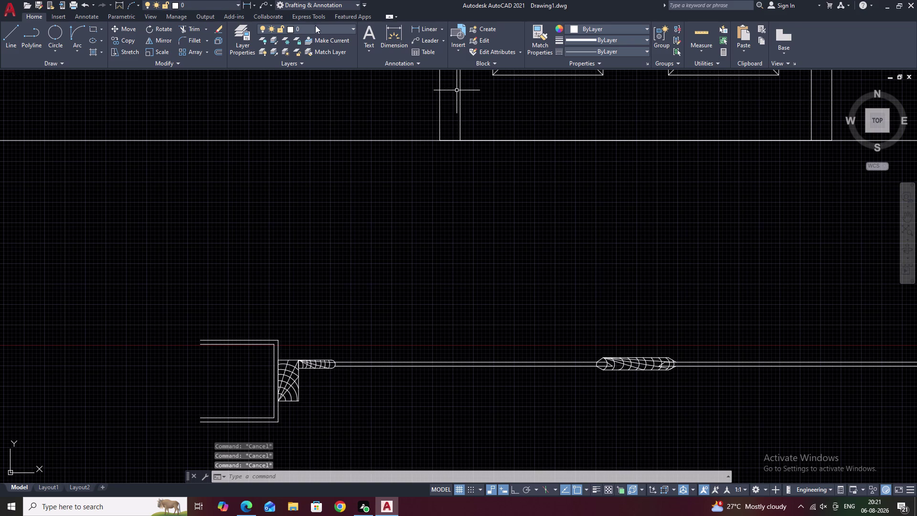
click(311, 14)
click(379, 37)
middle_drag(319, 206, 434, 83)
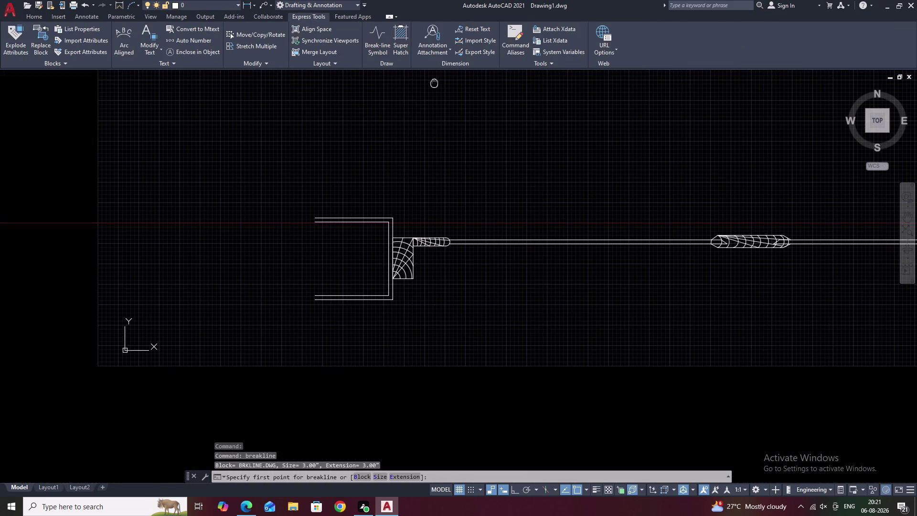
click(317, 301)
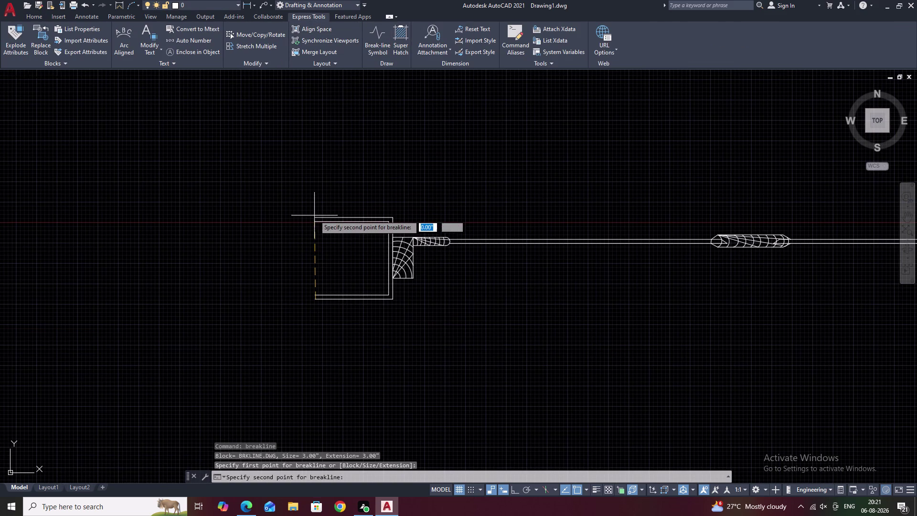
click(315, 217)
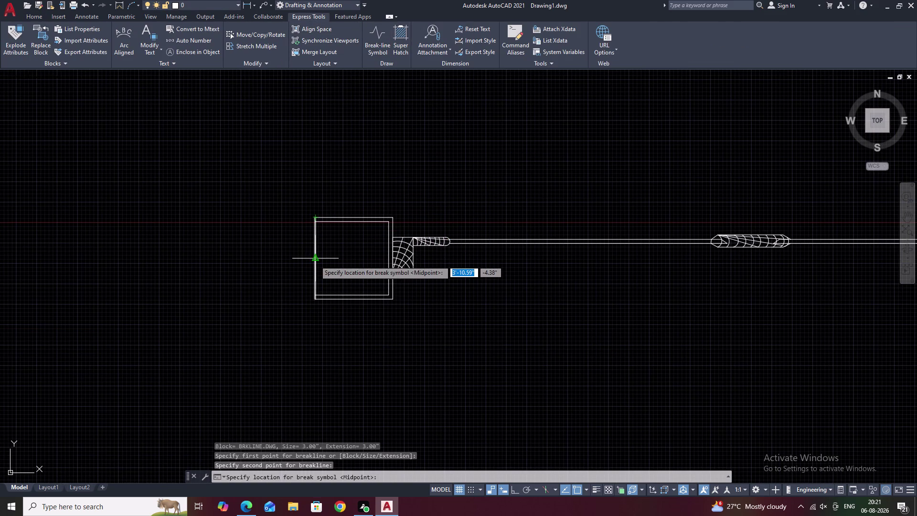
click(315, 260)
scroll(down, 3)
Add a matching break-line symbol across the right wall end.
middle_drag(408, 281, 335, 299)
key(space)
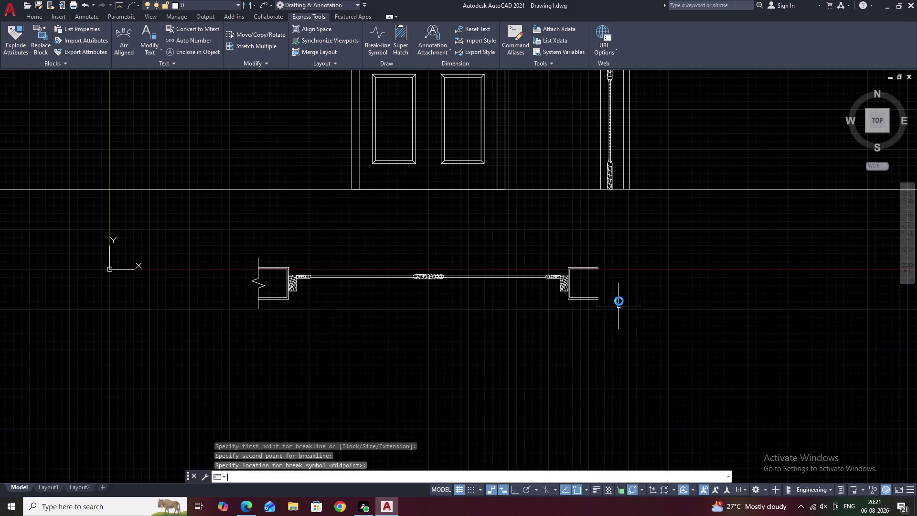
scroll(up, 3)
click(561, 303)
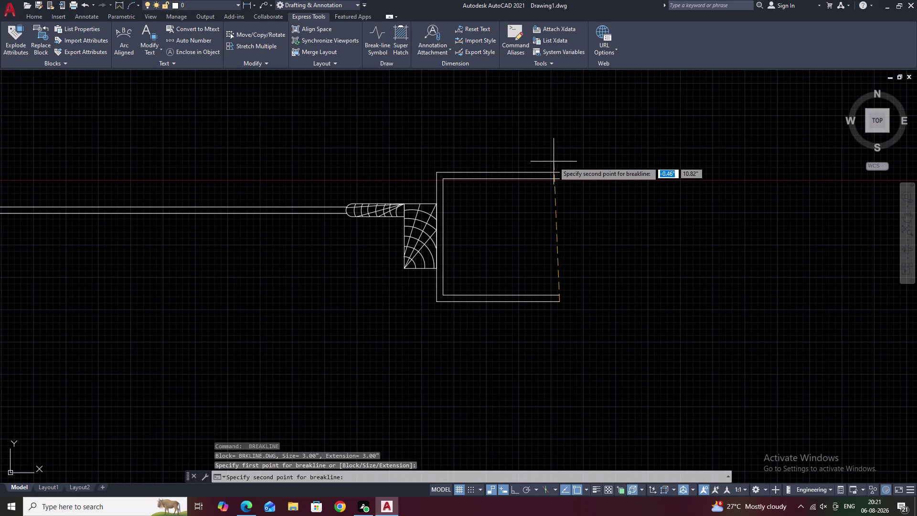
click(559, 174)
click(560, 237)
scroll(down, 3)
scroll(down, 3)
middle_drag(431, 270, 520, 268)
key(Escape)
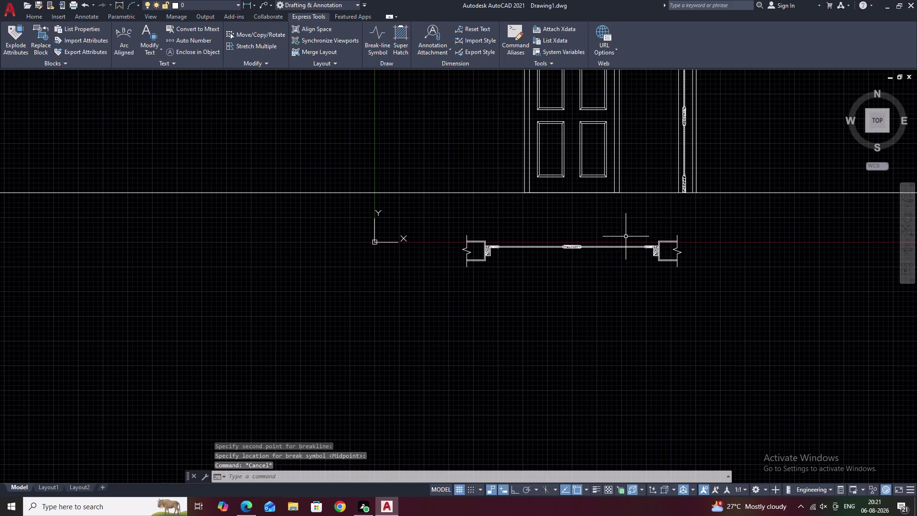
Hatch the left and right cut wall ends of the plan section.
text(H)
key(space)
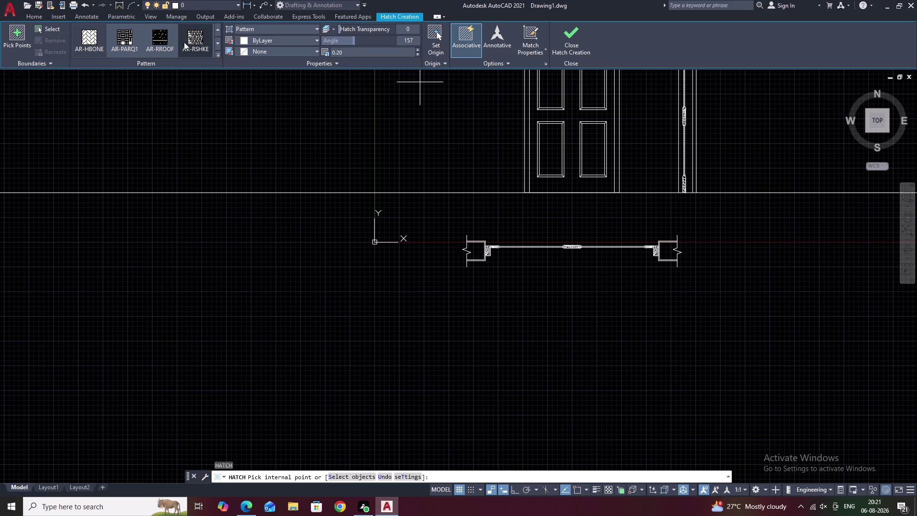
triple_click(218, 30)
triple_click(217, 30)
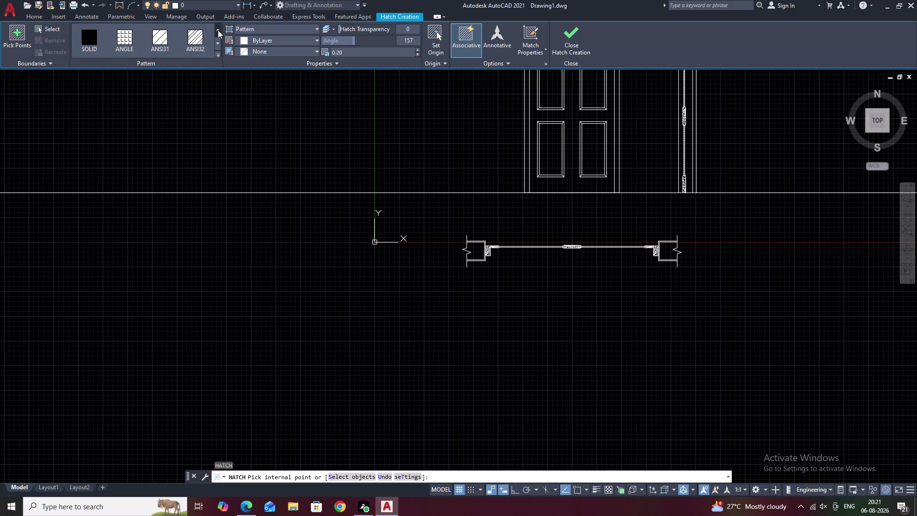
click(195, 39)
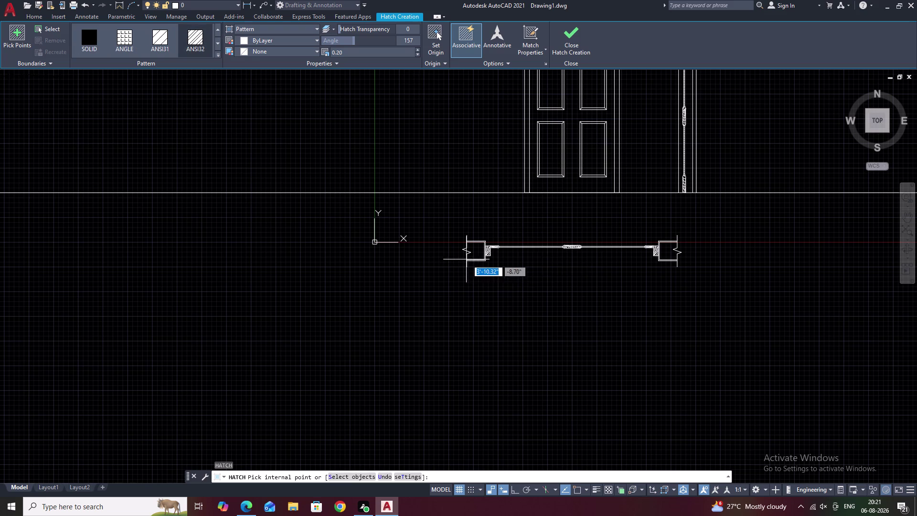
scroll(up, 3)
click(480, 244)
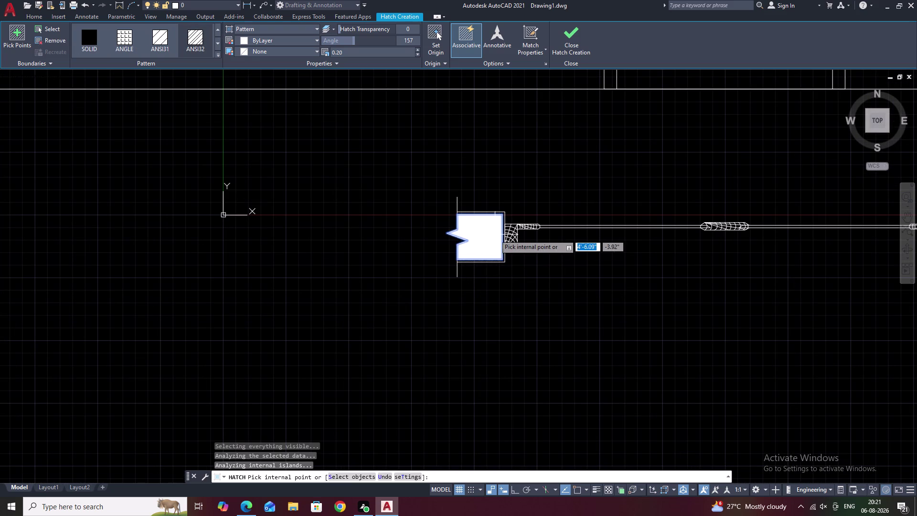
scroll(down, 3)
middle_drag(696, 263, 604, 278)
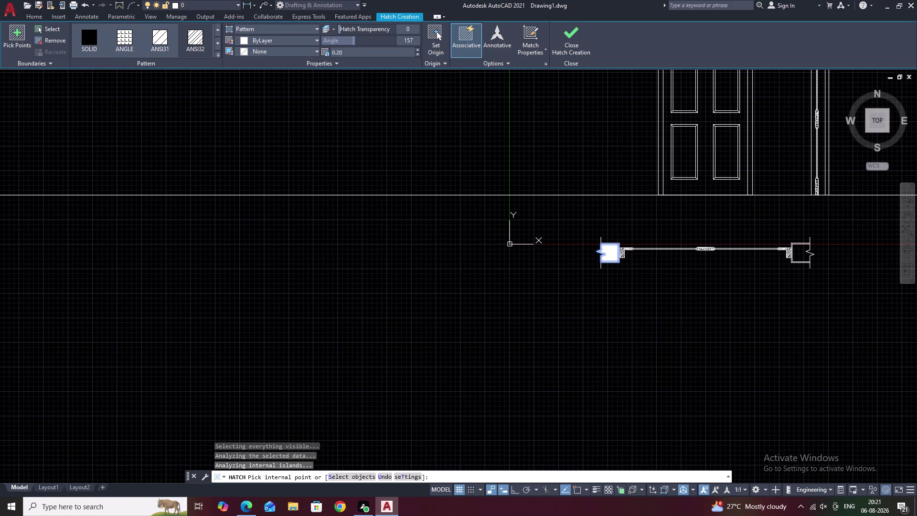
double_click(707, 268)
key(Escape)
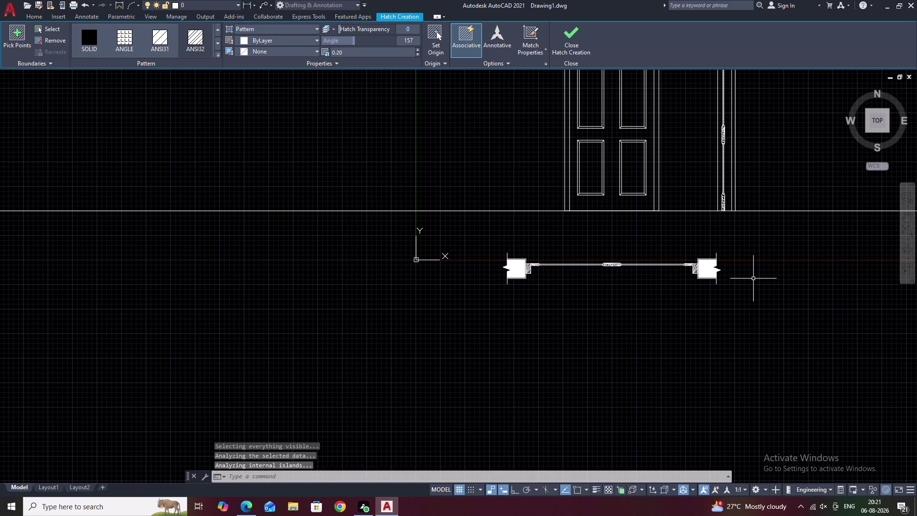
Change the wall-end hatch's pattern scale to 5.
click(704, 267)
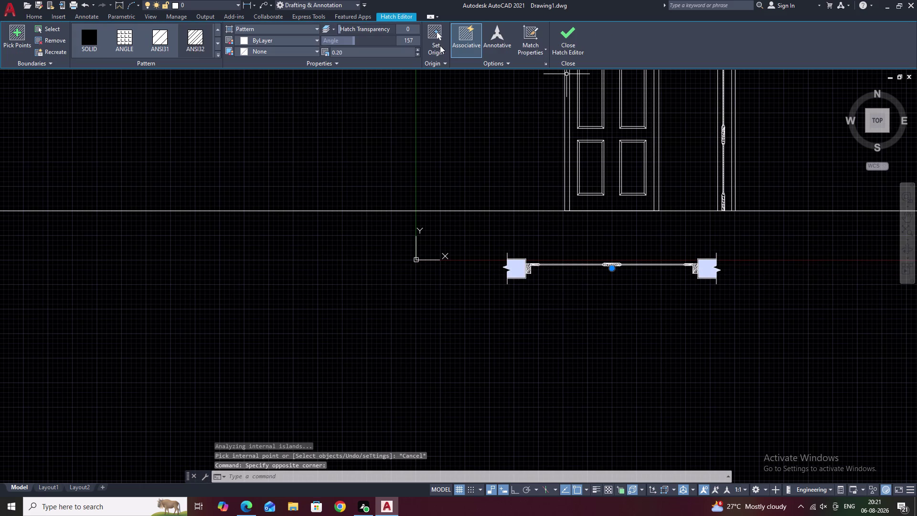
click(367, 51)
drag(361, 51, 313, 51)
click(313, 51)
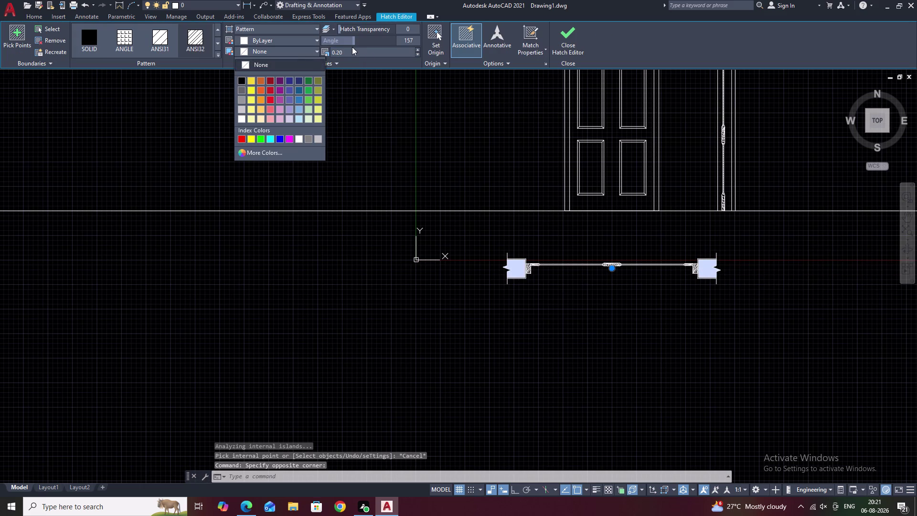
click(352, 49)
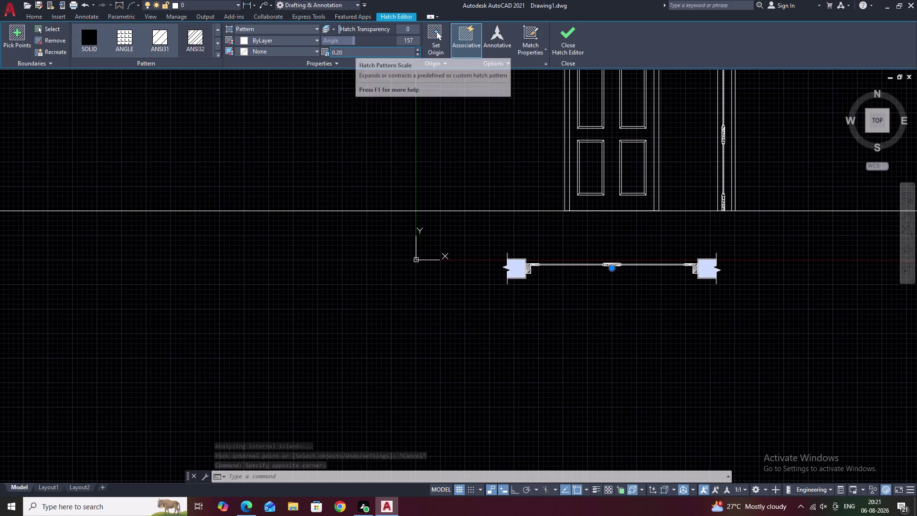
click(356, 52)
key(BackSpace)
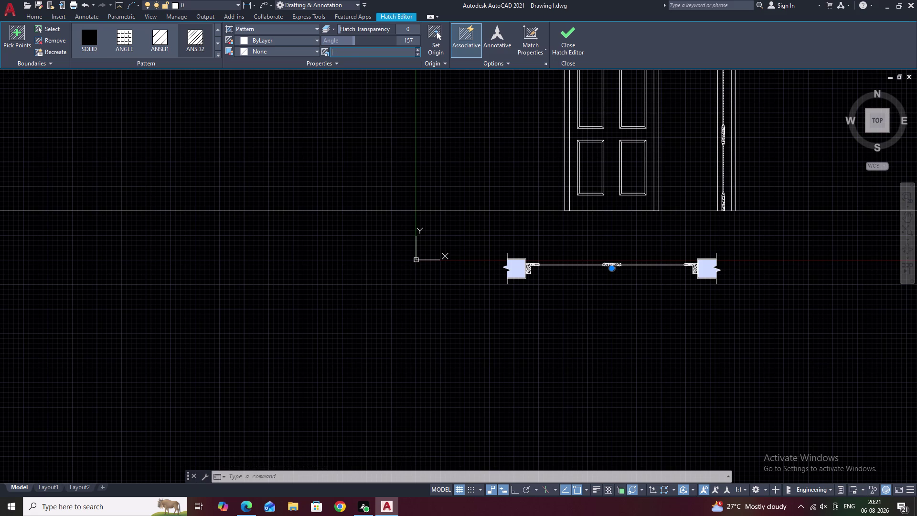
key(5)
click(351, 93)
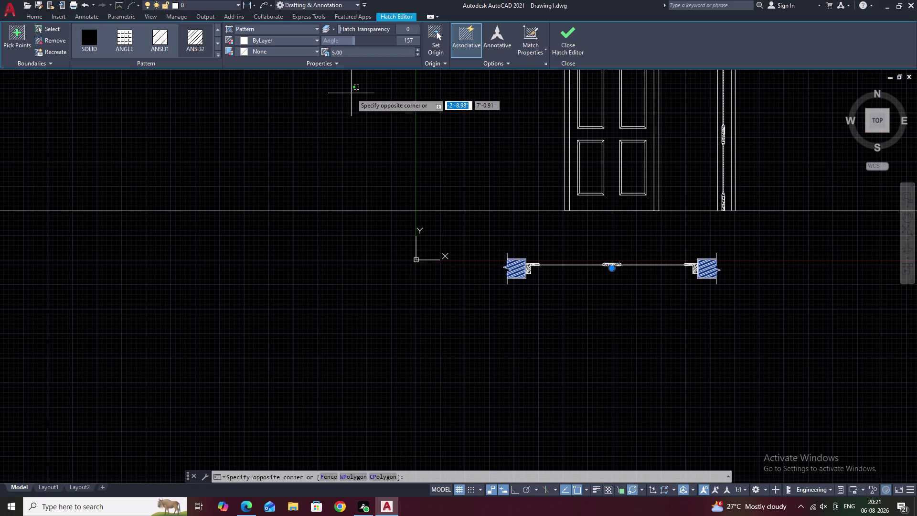
key(Escape)
key(Escape)
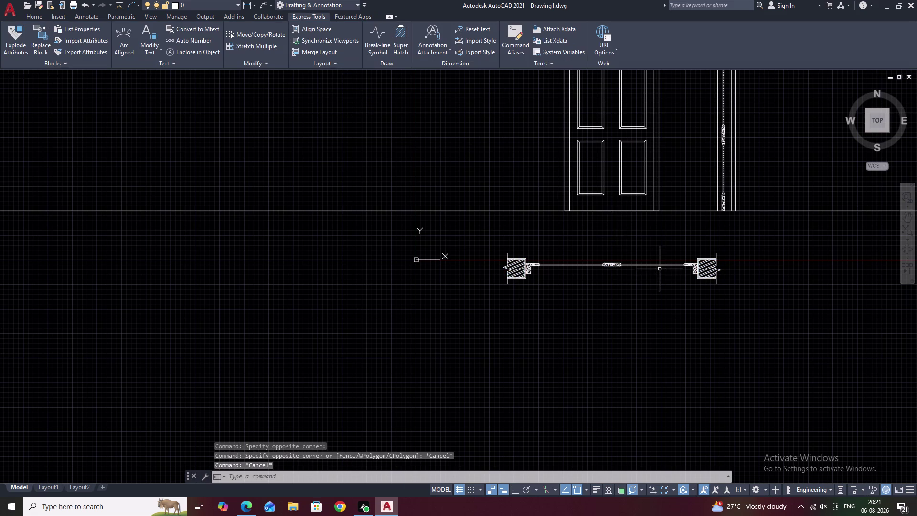
scroll(down, 3)
scroll(up, 3)
scroll(up, 3)
scroll(down, 3)
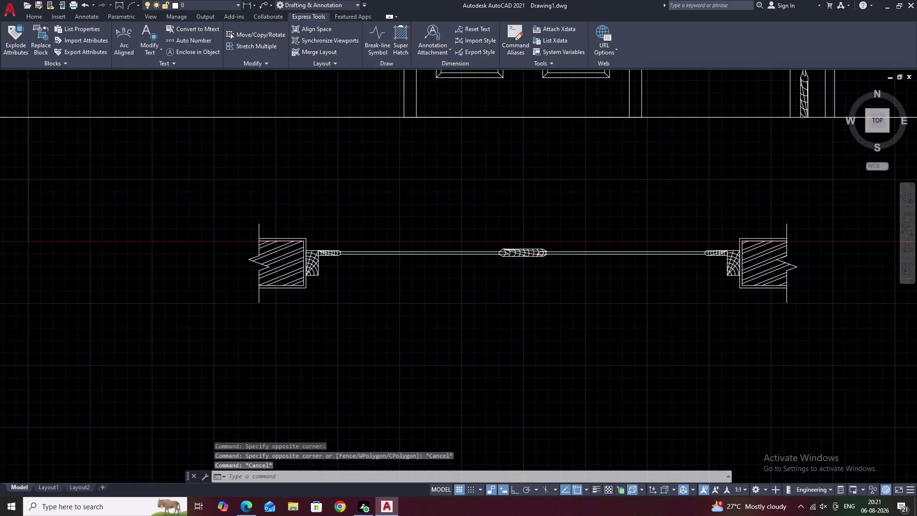
middle_drag(473, 246, 586, 255)
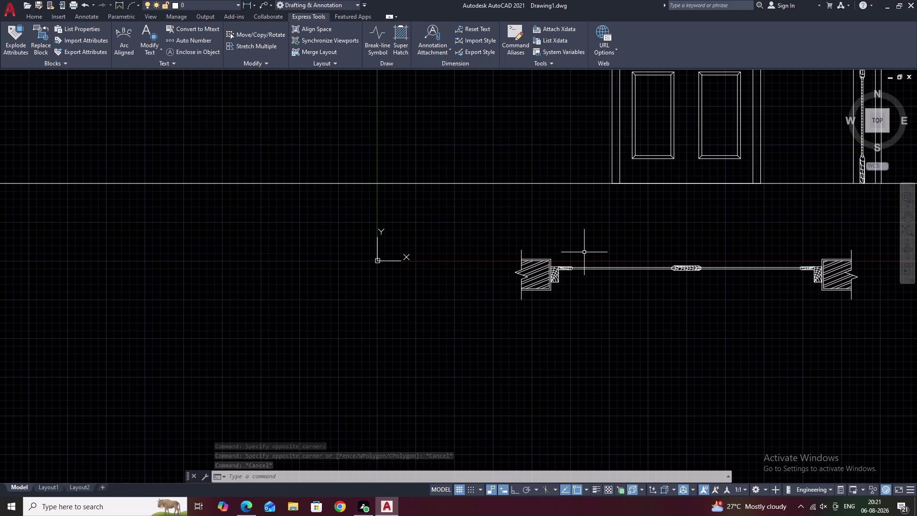
middle_drag(584, 252, 547, 266)
middle_drag(778, 252, 637, 308)
middle_drag(678, 255, 654, 340)
scroll(down, 3)
middle_drag(665, 228, 651, 257)
scroll(up, 3)
middle_drag(629, 287, 744, 0)
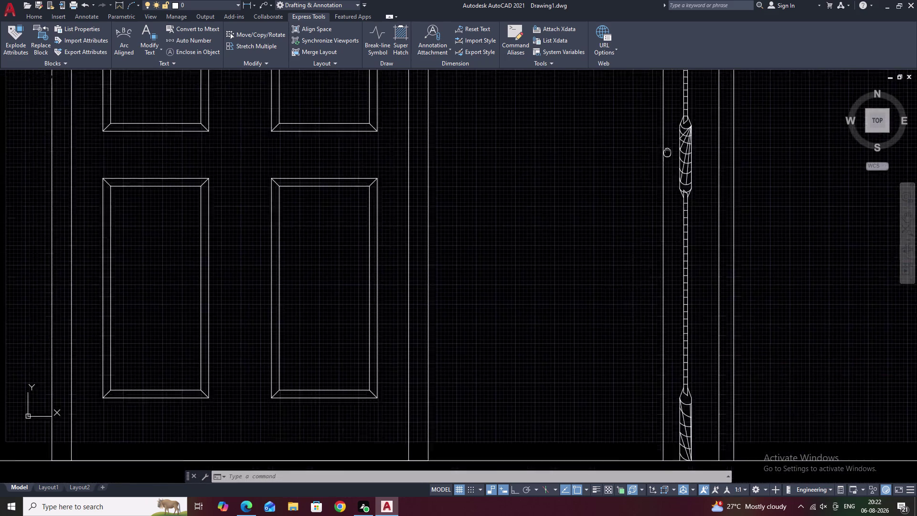
middle_drag(744, 0, 805, 0)
middle_drag(713, 385, 738, 281)
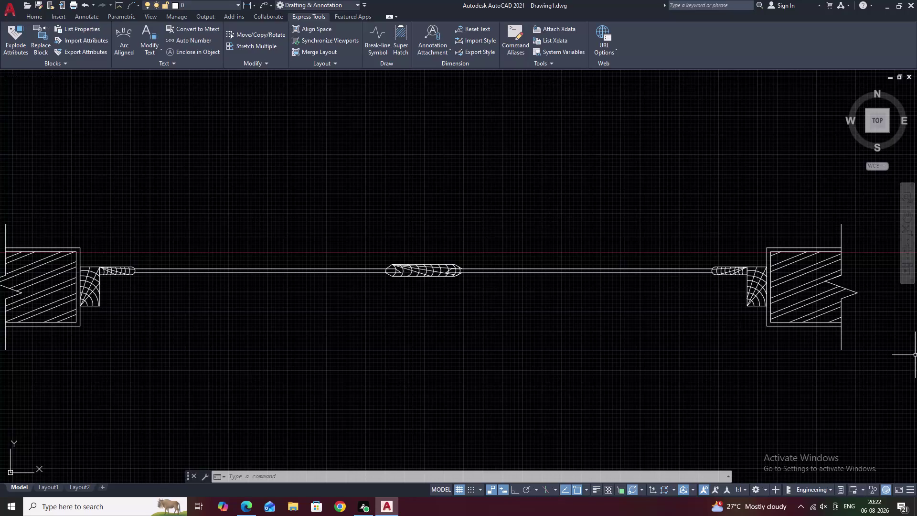
scroll(down, 3)
middle_drag(476, 300, 554, 303)
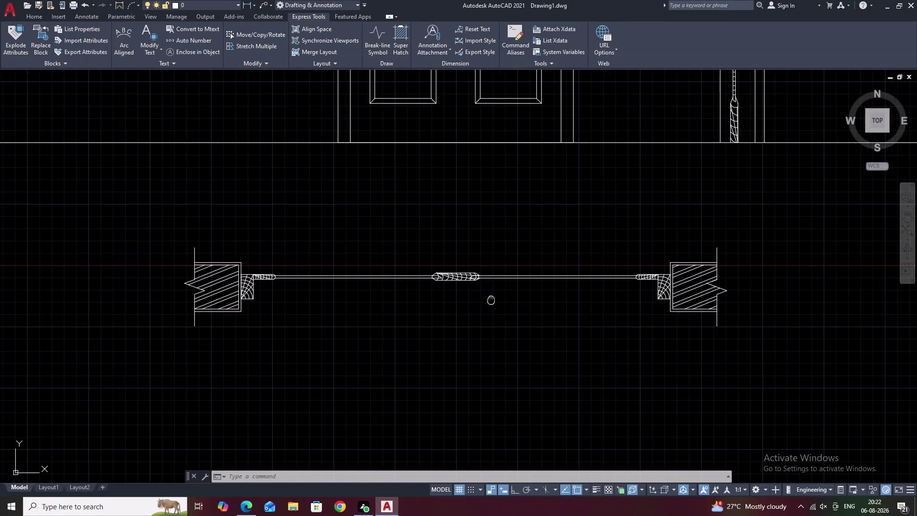
middle_drag(554, 303, 560, 304)
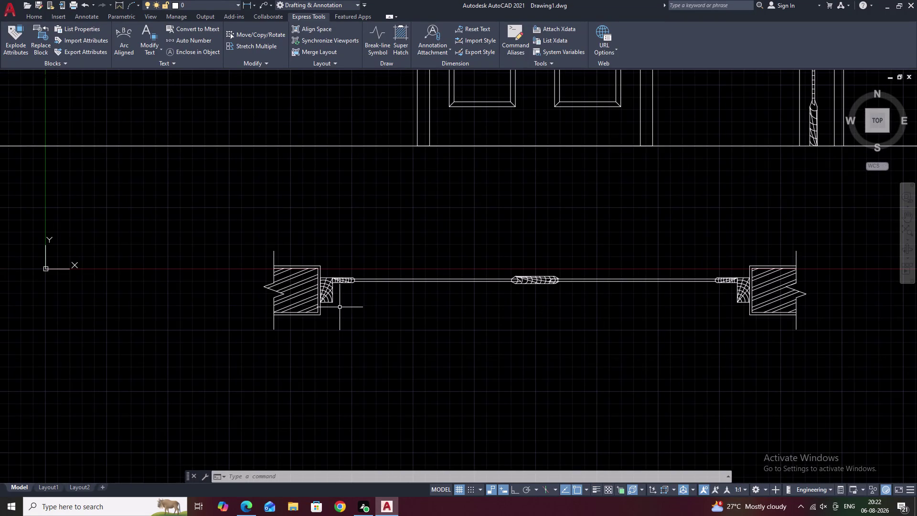
key(Escape)
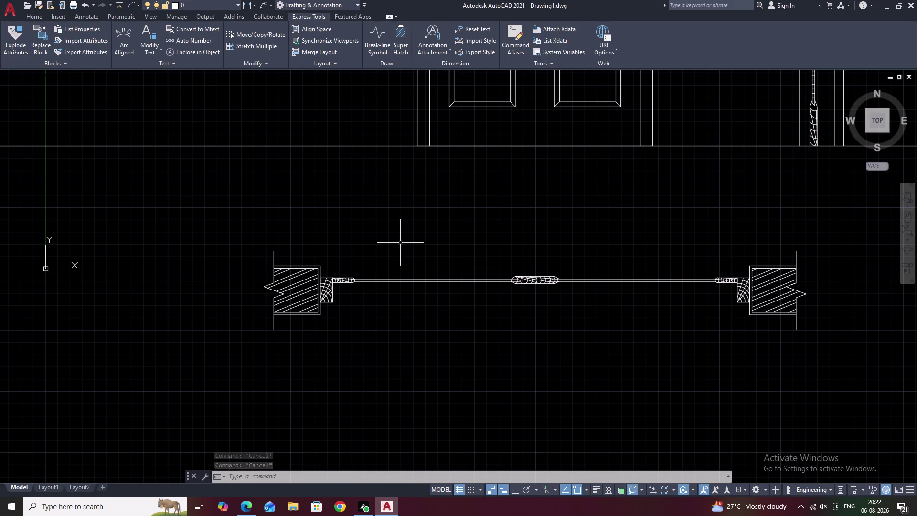
Draw the top horizontal line from the left wall corner to the right wall, with Ortho on.
text(EX)
key(space)
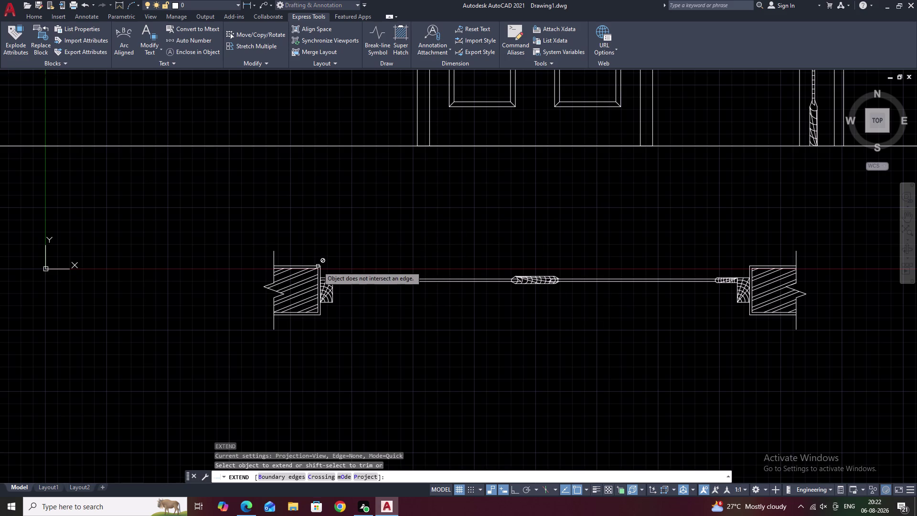
key(Escape)
text(L)
key(space)
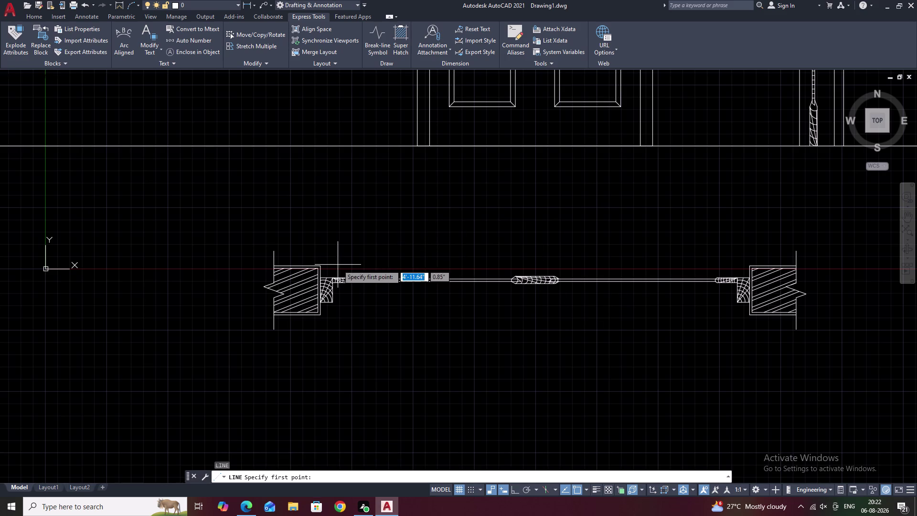
scroll(up, 3)
click(336, 266)
middle_drag(651, 285, 511, 290)
key(F12)
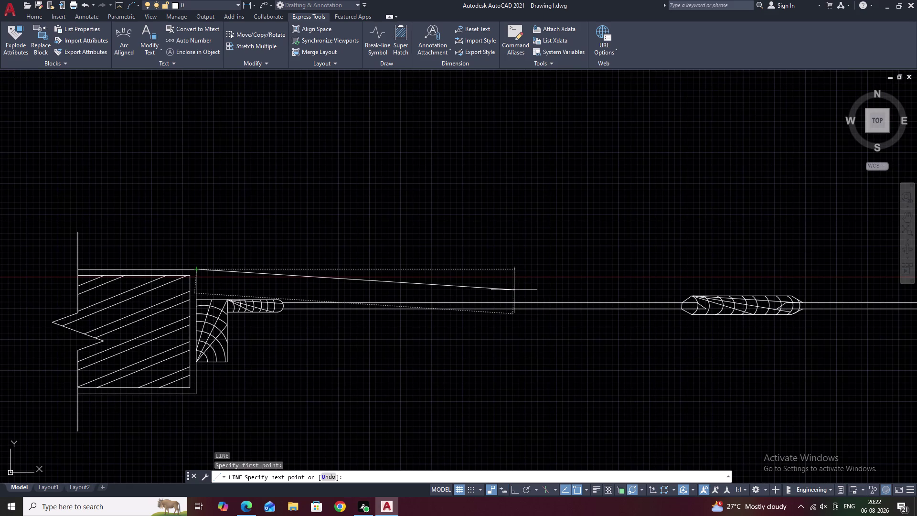
key(F12)
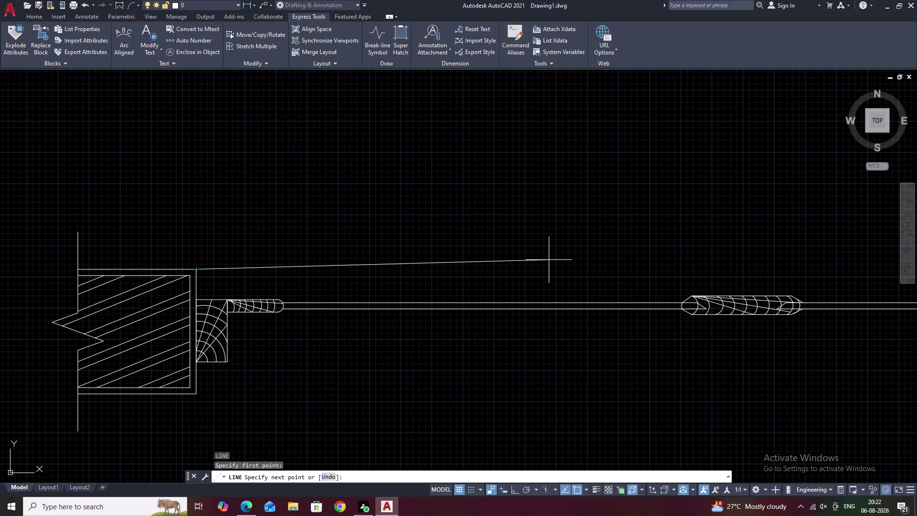
key(F8)
middle_drag(717, 275, 517, 267)
scroll(down, 3)
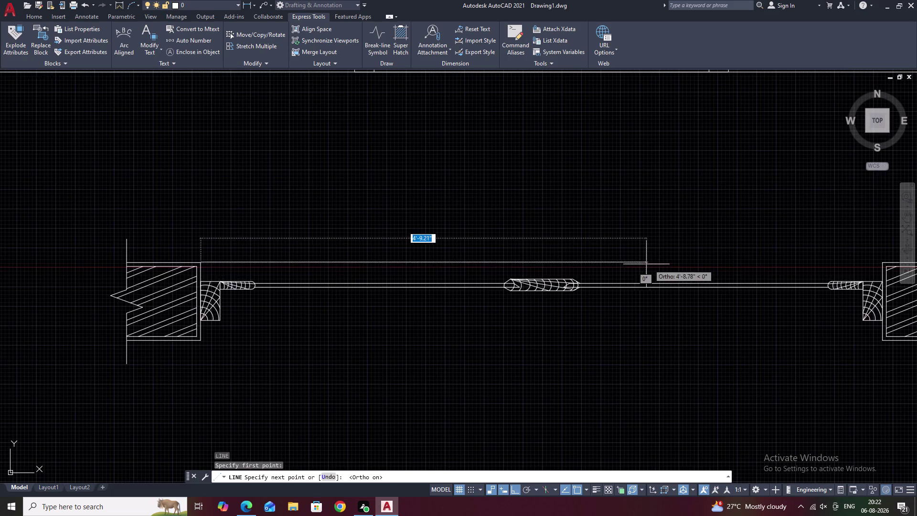
middle_drag(651, 264, 502, 261)
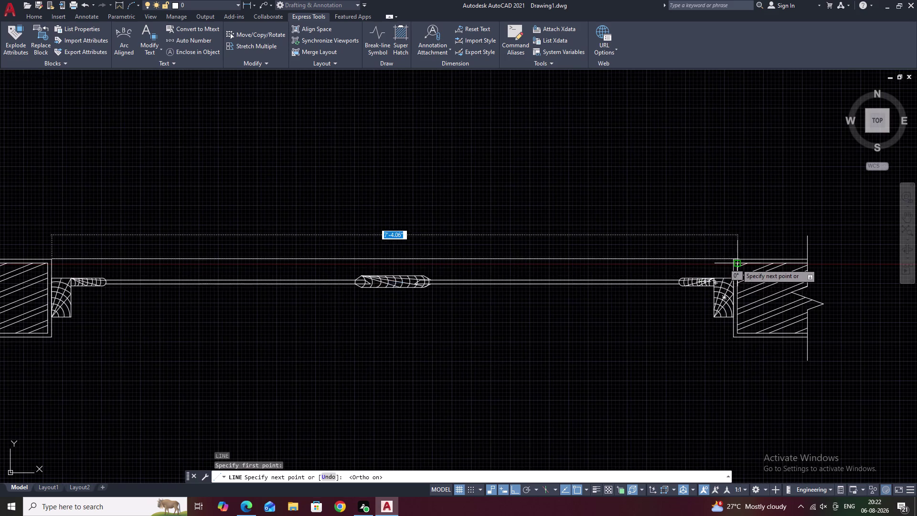
scroll(up, 3)
click(727, 252)
key(Escape)
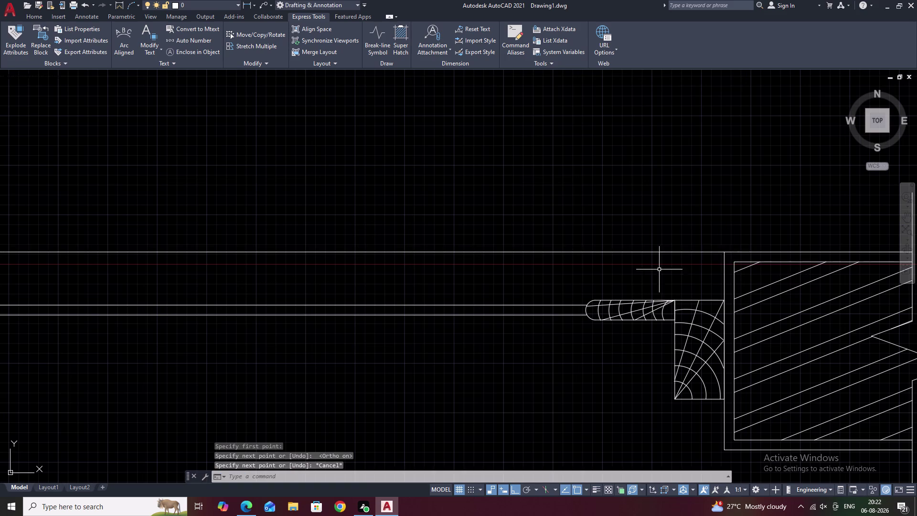
Draw the bottom horizontal line from the left wall to the right wall piece.
scroll(down, 3)
middle_drag(557, 284, 664, 227)
scroll(up, 3)
key(space)
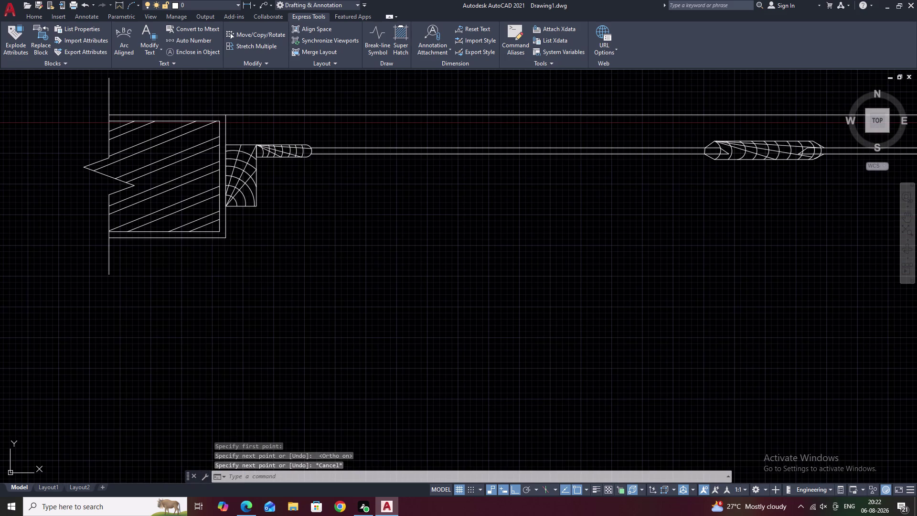
double_click(225, 239)
middle_drag(771, 307, 491, 314)
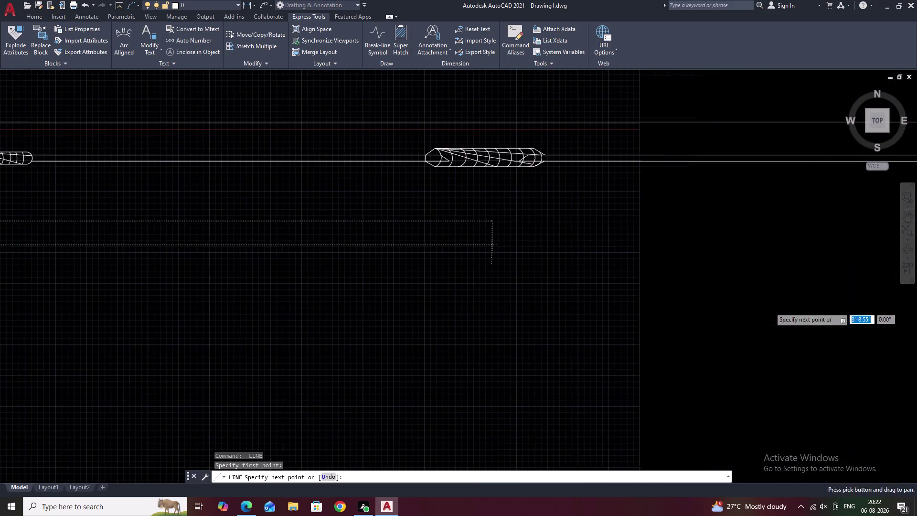
middle_drag(690, 293, 242, 294)
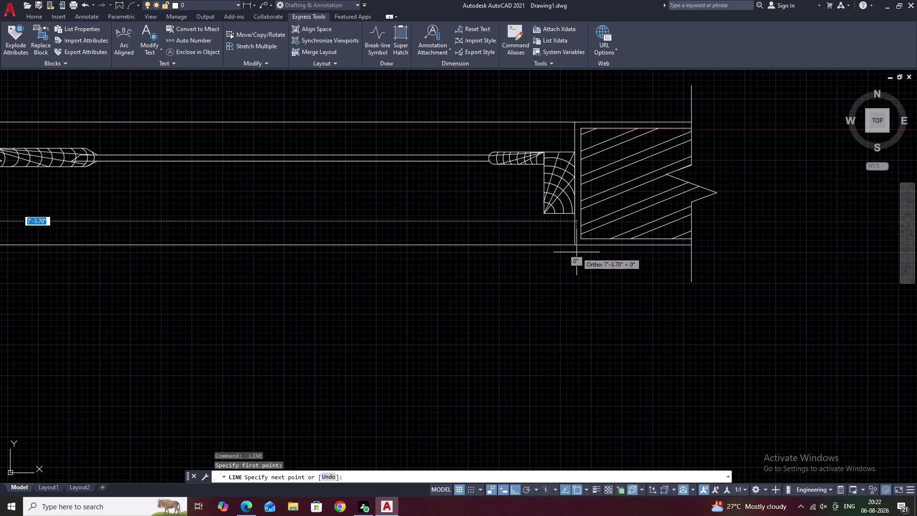
click(573, 248)
key(Escape)
scroll(down, 3)
scroll(down, 3)
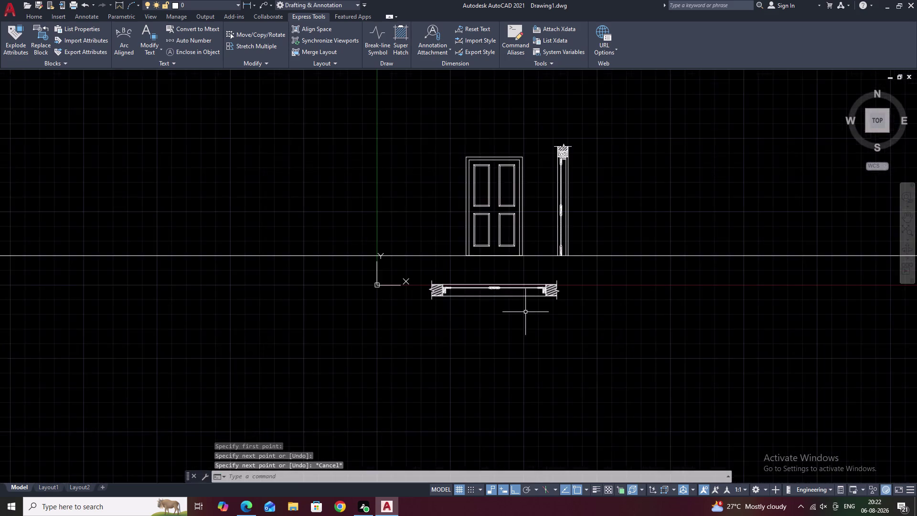
middle_drag(524, 314, 513, 332)
scroll(up, 3)
Draw a line across the door plan from the left door frame to the right frame.
key(Escape)
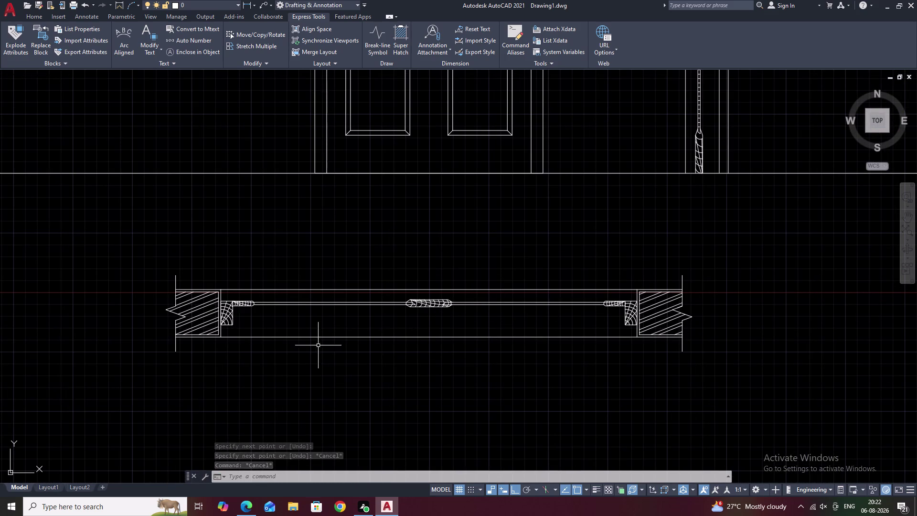
key(space)
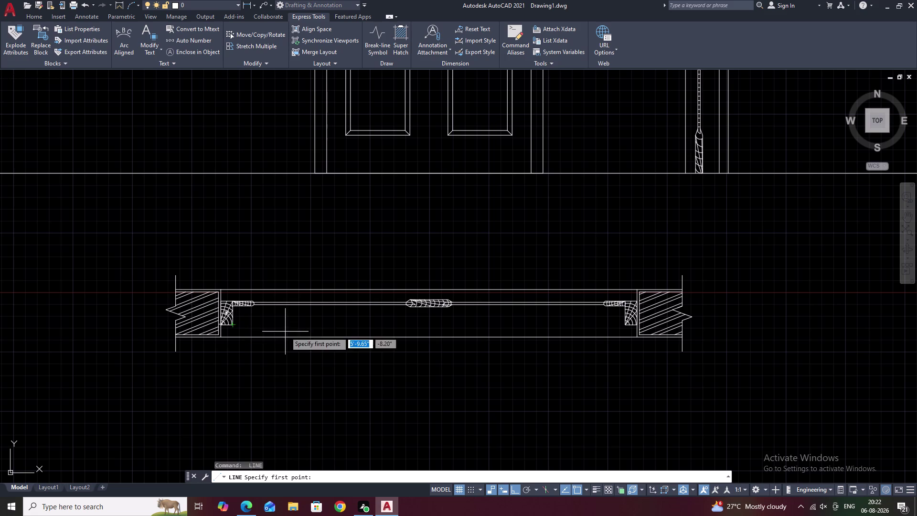
key(Escape)
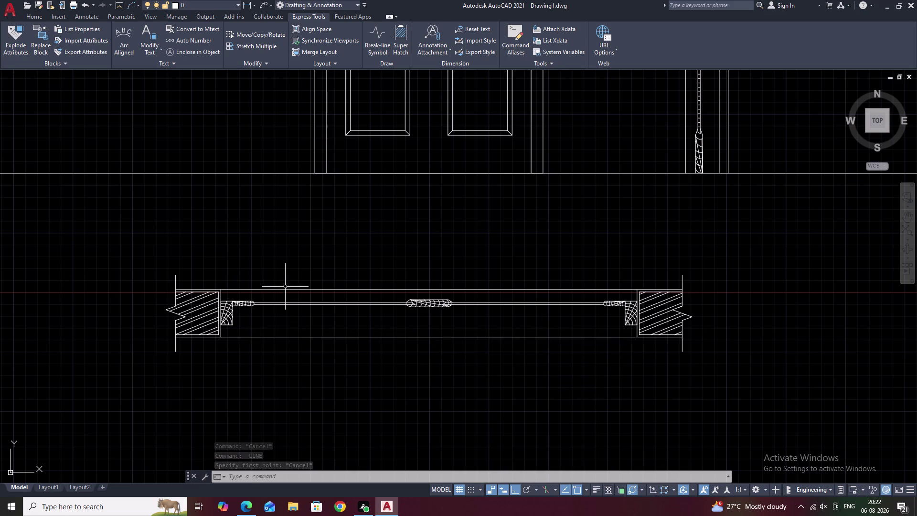
text(L)
key(space)
scroll(up, 3)
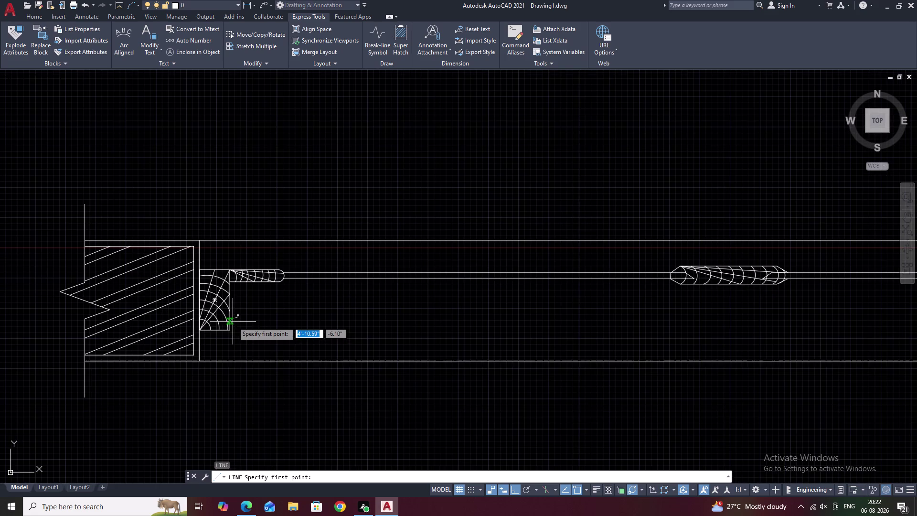
click(231, 327)
middle_drag(562, 346, 288, 327)
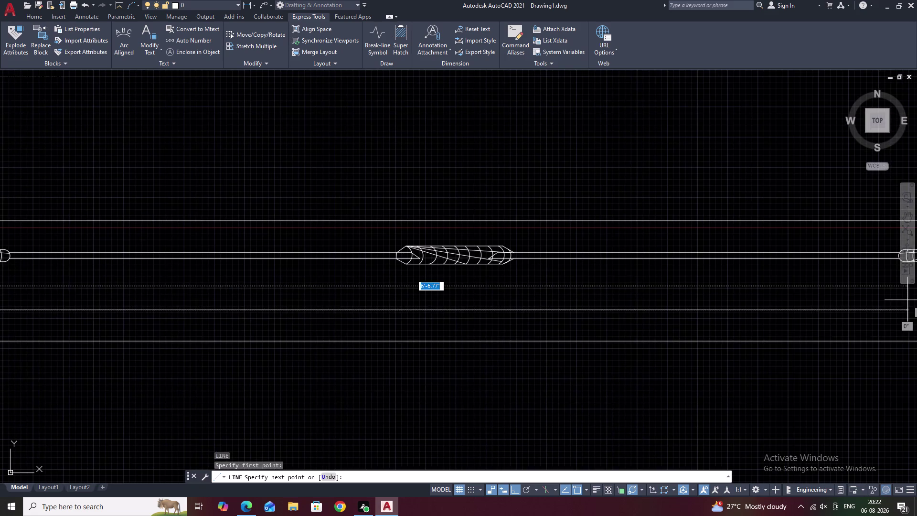
middle_drag(908, 300, 596, 335)
click(644, 344)
key(Escape)
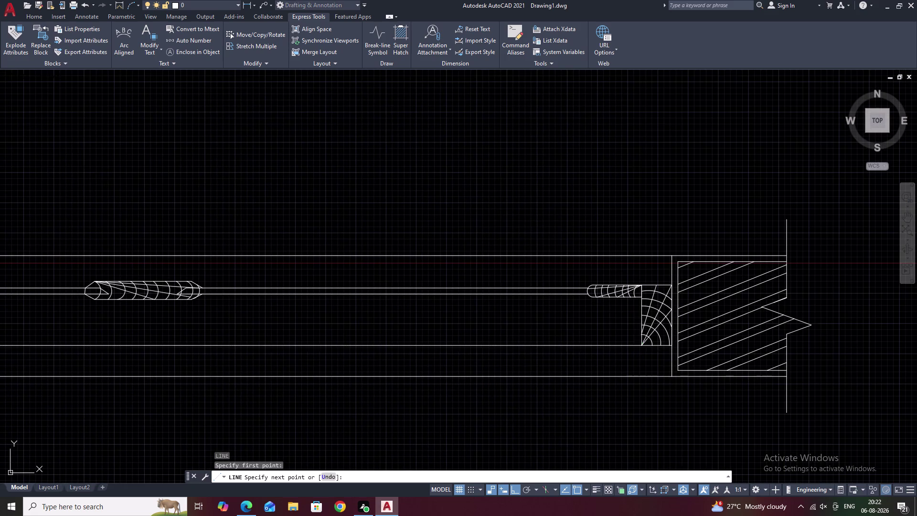
Pan and zoom until the door elevation and plan section fit on screen together.
scroll(down, 3)
middle_drag(567, 342, 606, 326)
scroll(up, 3)
middle_drag(527, 332, 572, 301)
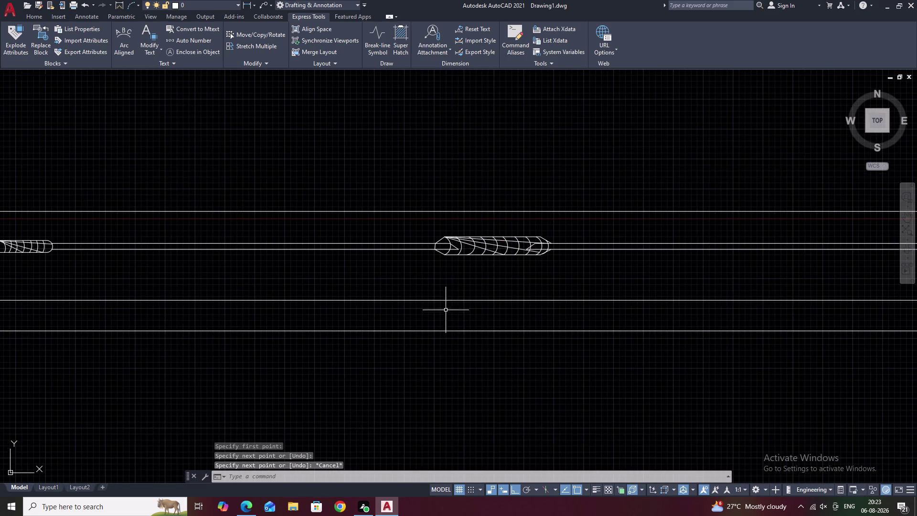
scroll(down, 3)
middle_drag(446, 310, 576, 363)
scroll(down, 3)
middle_drag(622, 291, 495, 368)
middle_drag(548, 326, 512, 361)
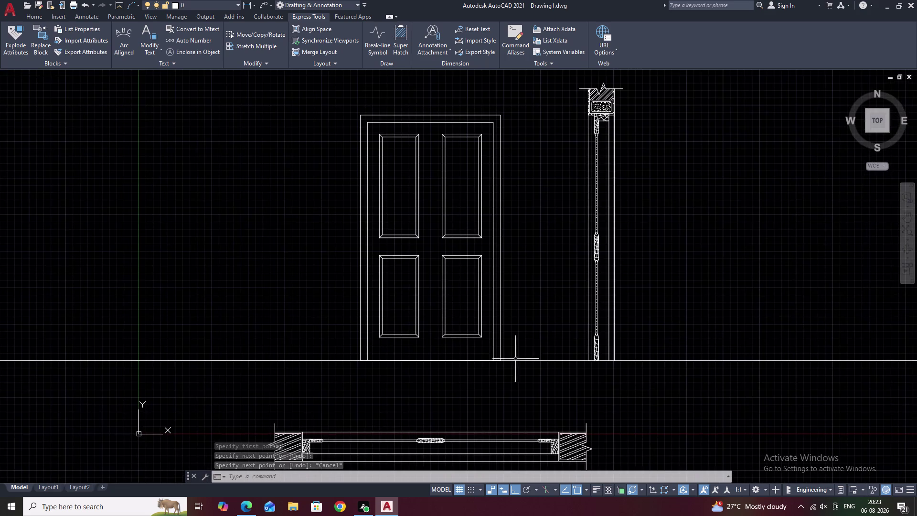
middle_drag(544, 322, 506, 349)
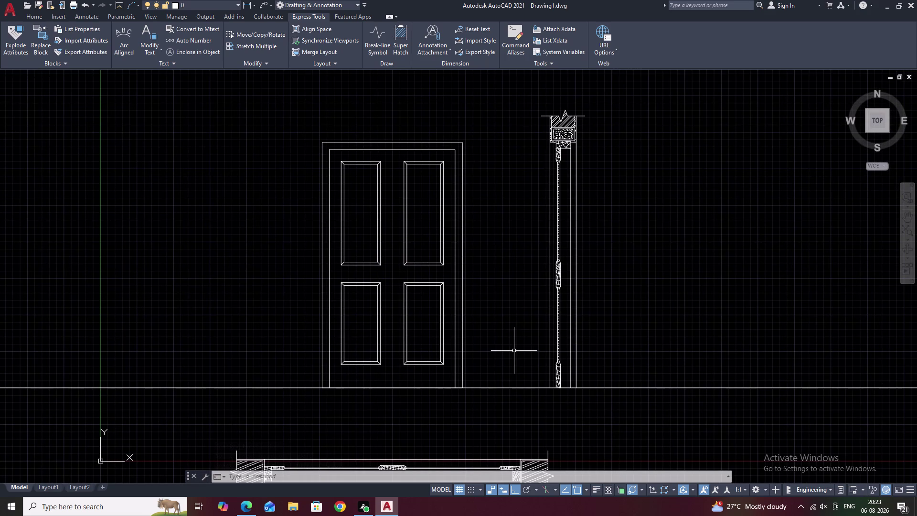
middle_drag(430, 209, 469, 265)
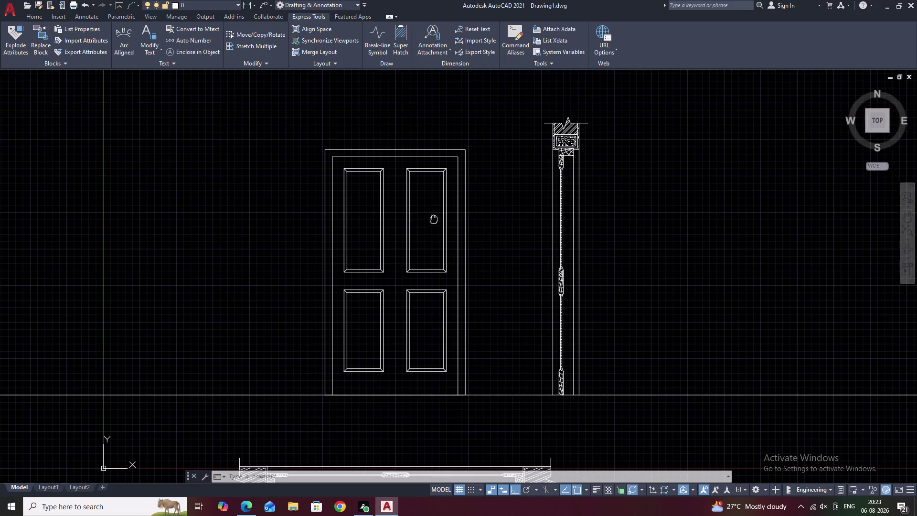
middle_drag(470, 265, 521, 304)
middle_drag(463, 294, 586, 175)
scroll(down, 3)
middle_drag(583, 207, 598, 250)
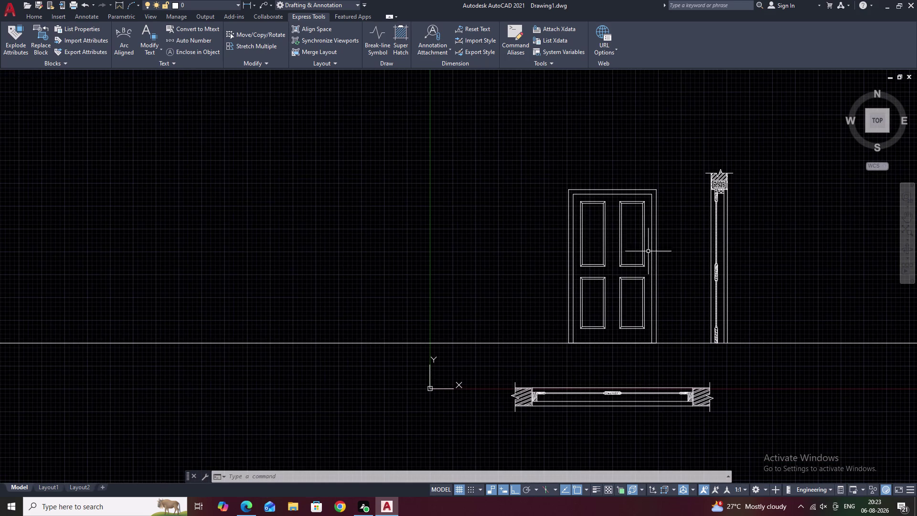
Give the Standard dimension style Architectural units, 0'-0 1/4" precision and horizontal fractions.
text(D)
key(space)
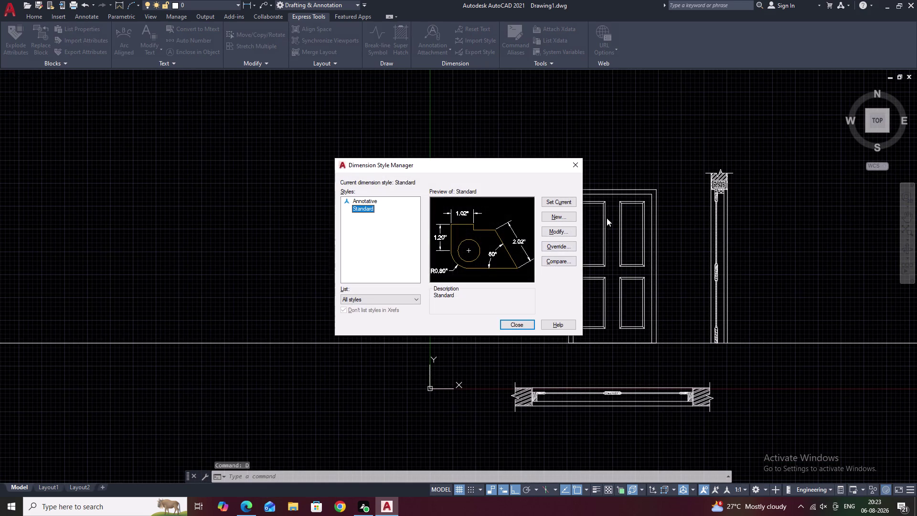
click(567, 230)
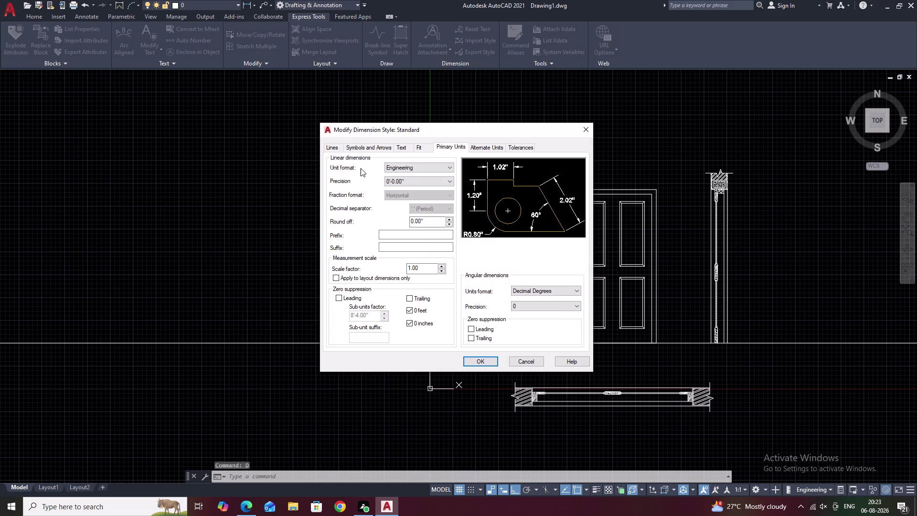
click(397, 165)
click(401, 193)
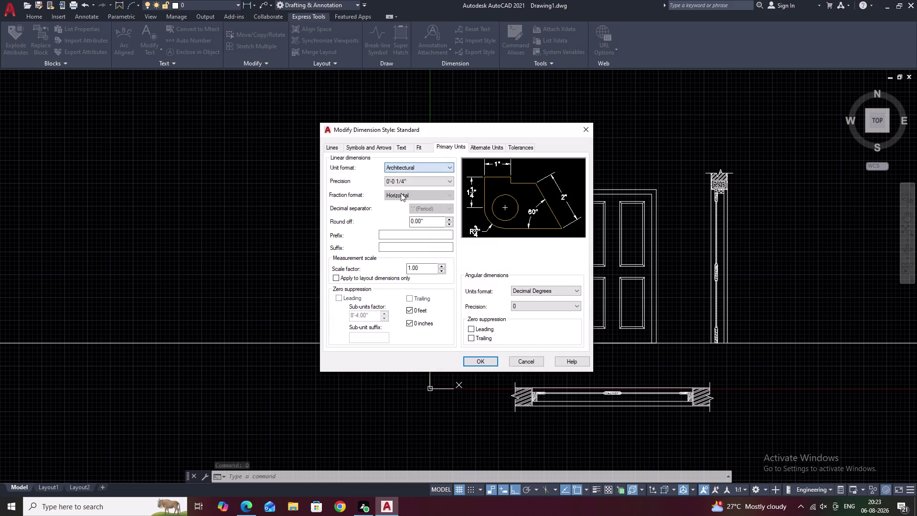
click(481, 360)
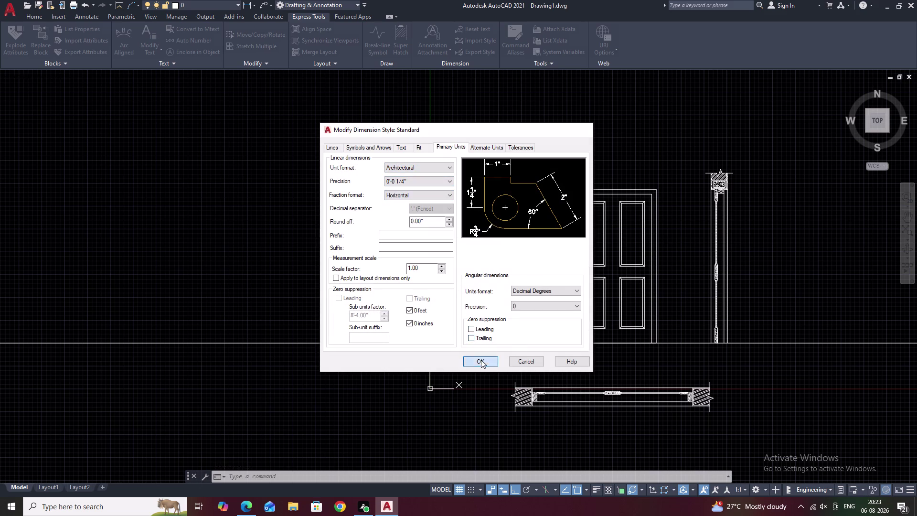
click(512, 322)
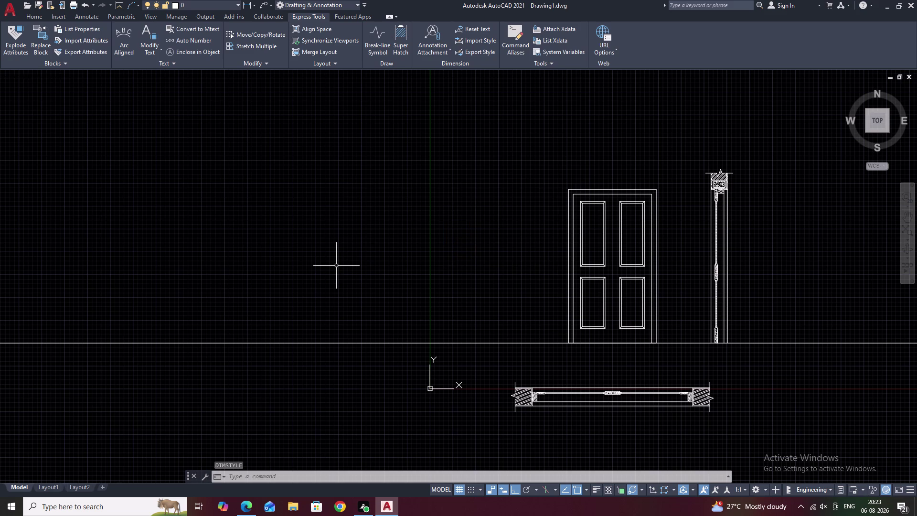
text(UN)
key(space)
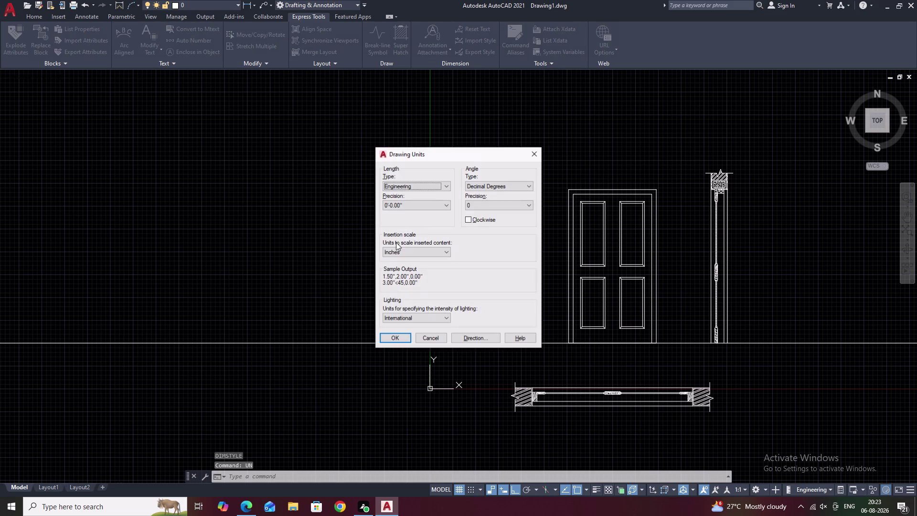
click(429, 191)
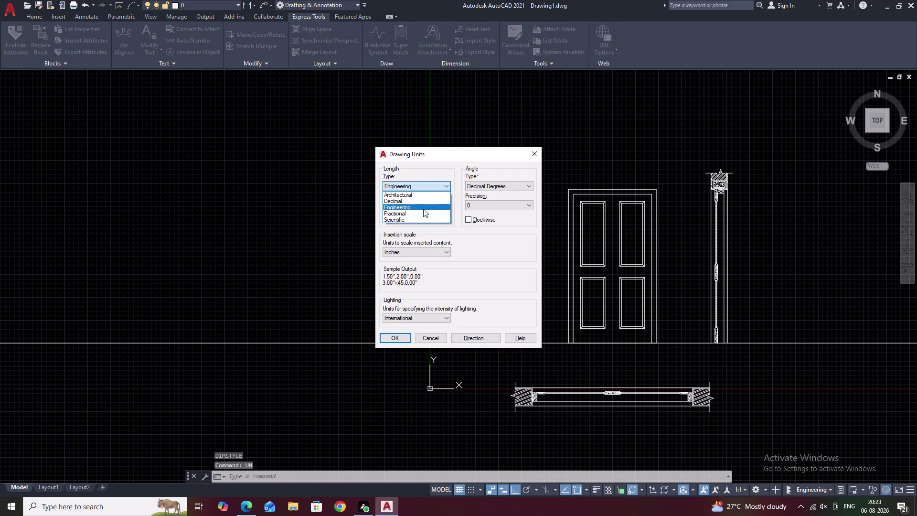
click(422, 196)
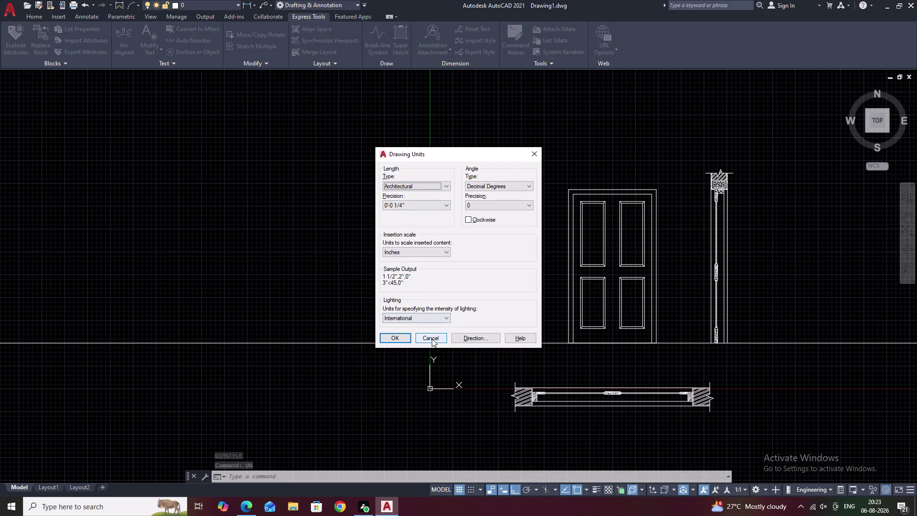
click(433, 336)
middle_drag(557, 252, 495, 274)
key(Escape)
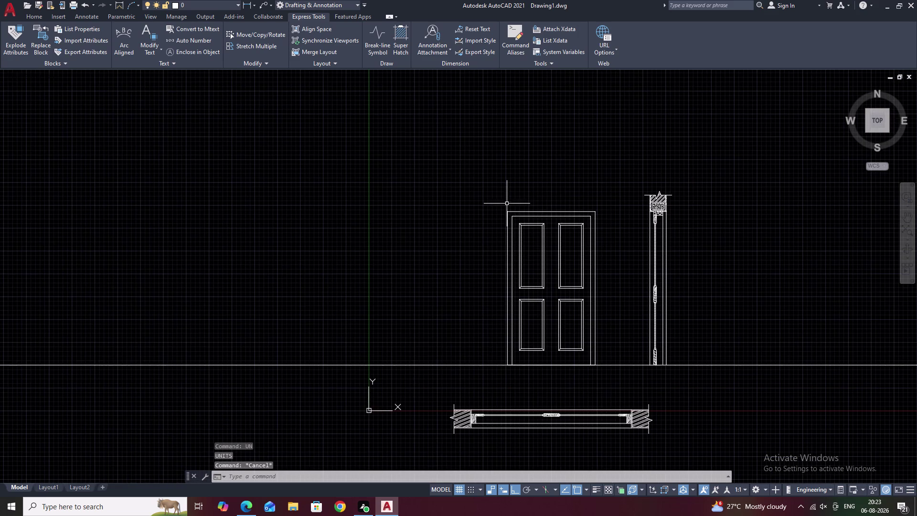
scroll(up, 3)
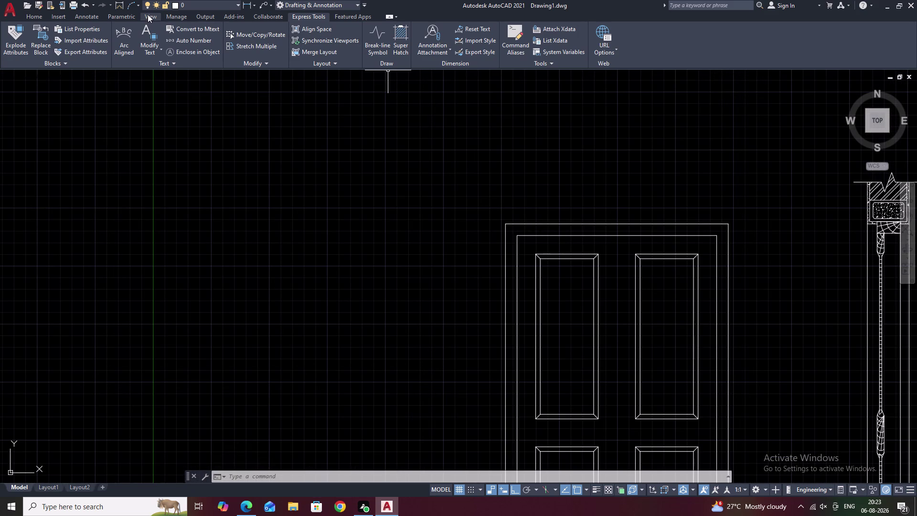
click(85, 14)
click(180, 50)
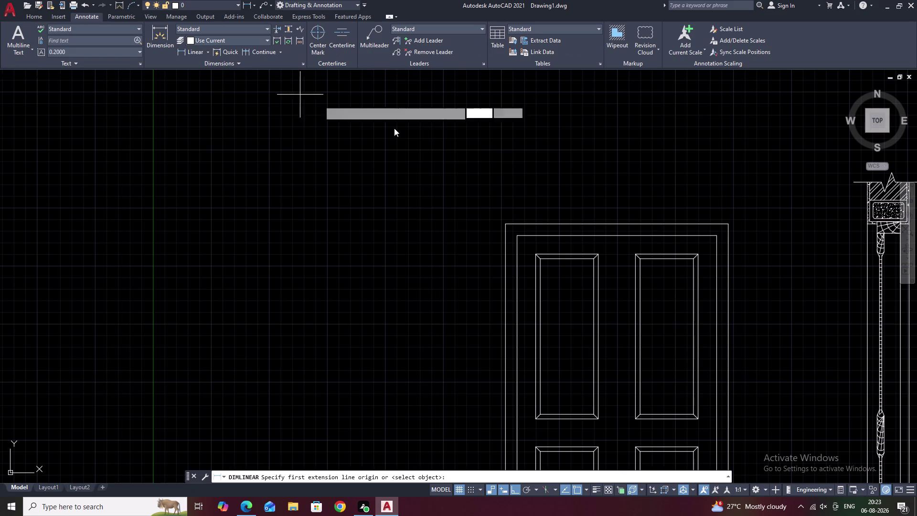
middle_drag(622, 259, 524, 233)
click(406, 197)
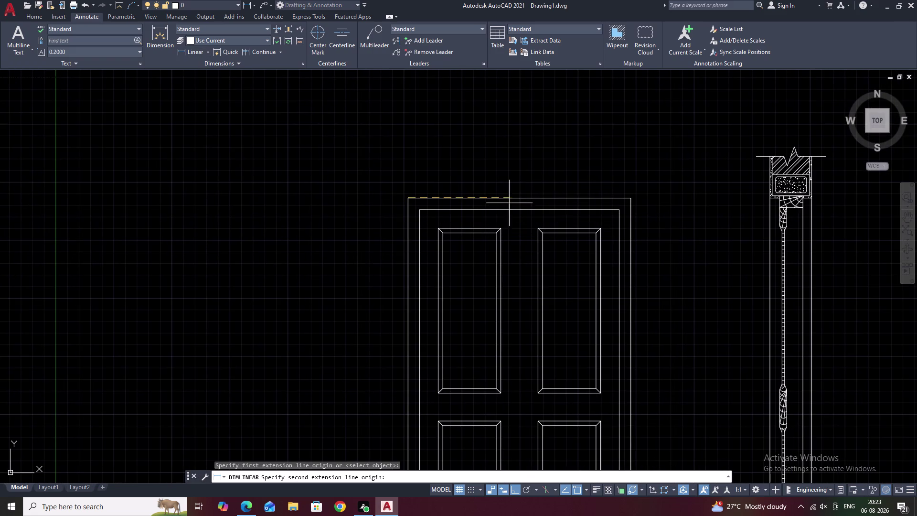
click(631, 201)
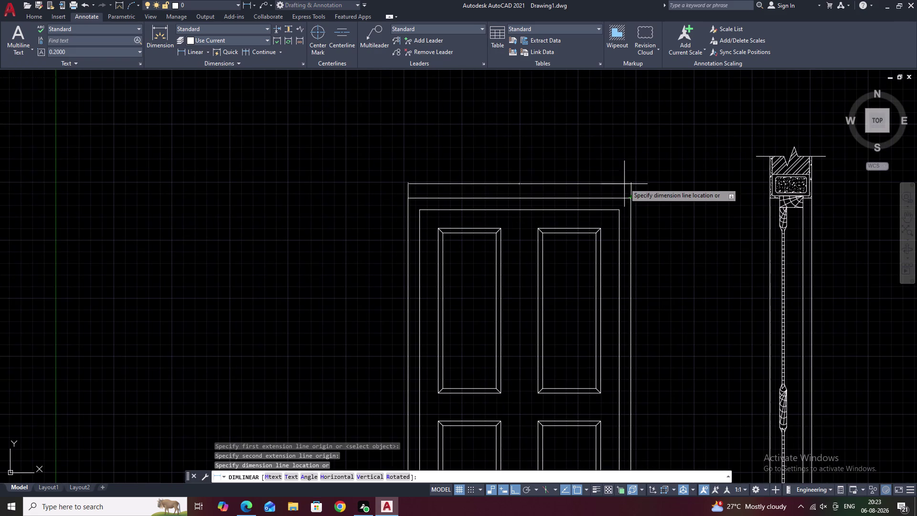
click(623, 178)
key(Escape)
scroll(up, 3)
scroll(up, 3)
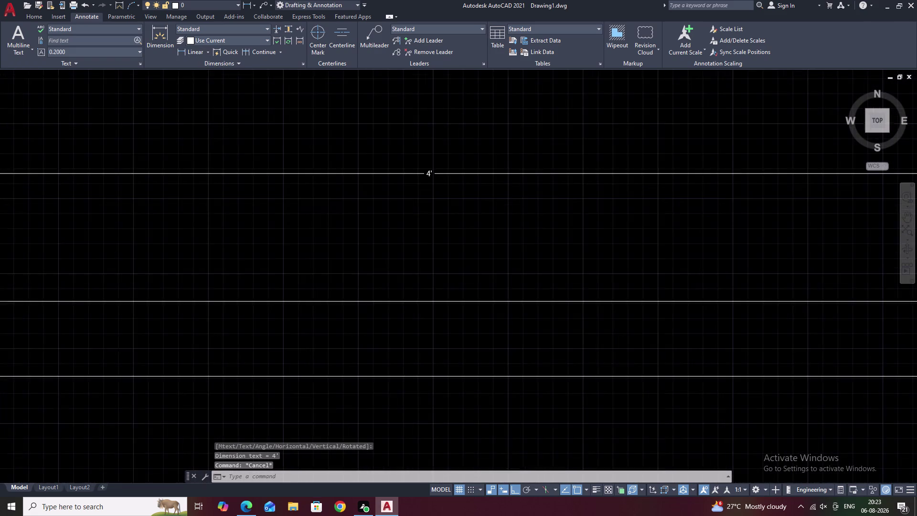
scroll(up, 3)
click(418, 170)
text(E)
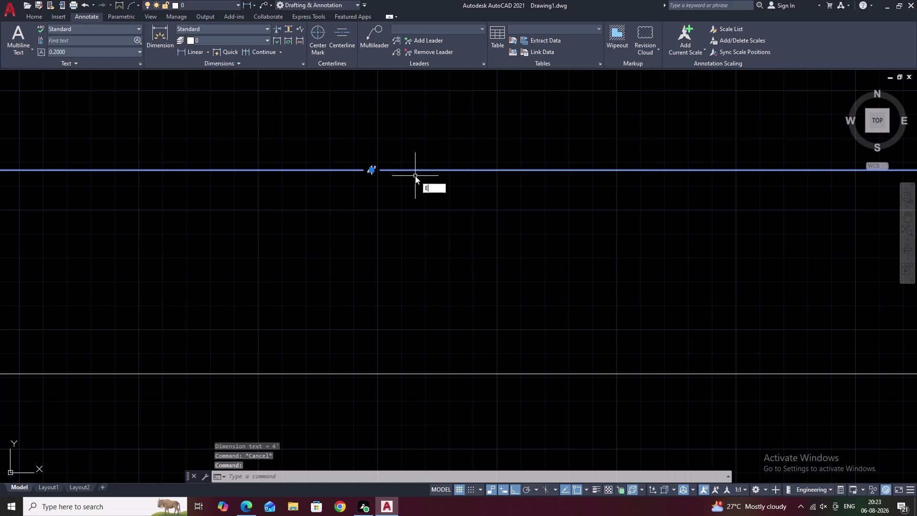
key(space)
scroll(down, 3)
Raise the Standard dimension style's text height to 5.
scroll(down, 3)
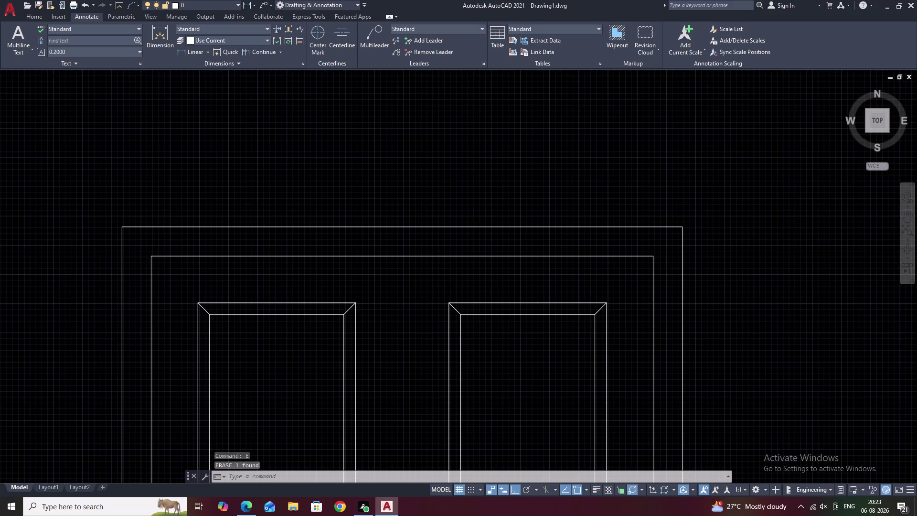
text(D)
key(space)
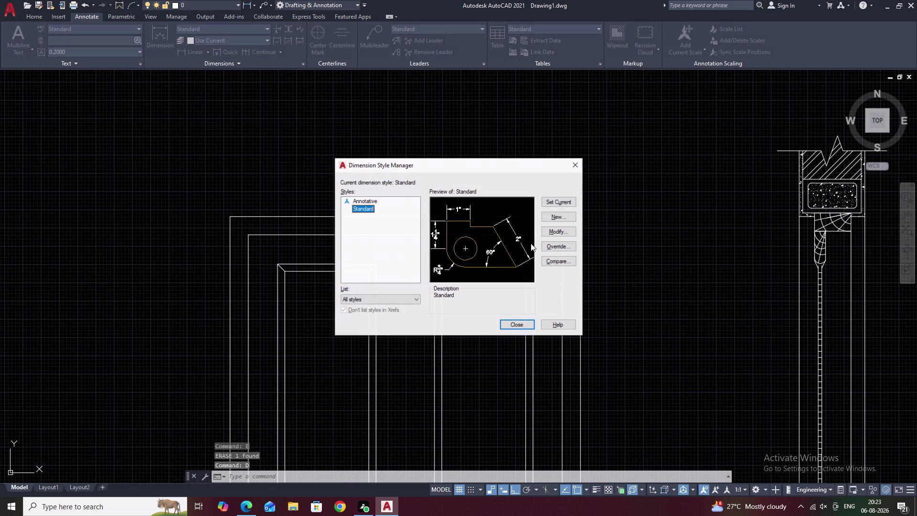
click(556, 231)
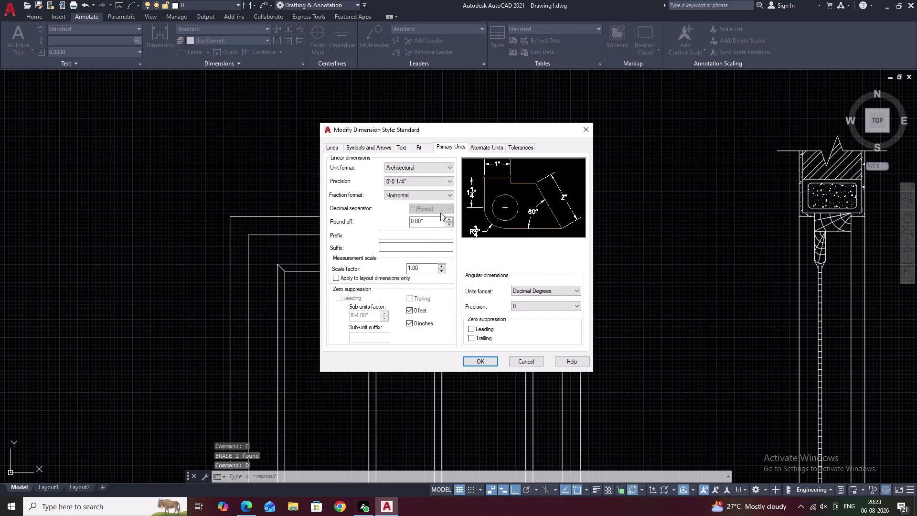
click(408, 148)
drag(447, 217, 403, 216)
right_drag(440, 216, 435, 216)
drag(441, 215, 406, 214)
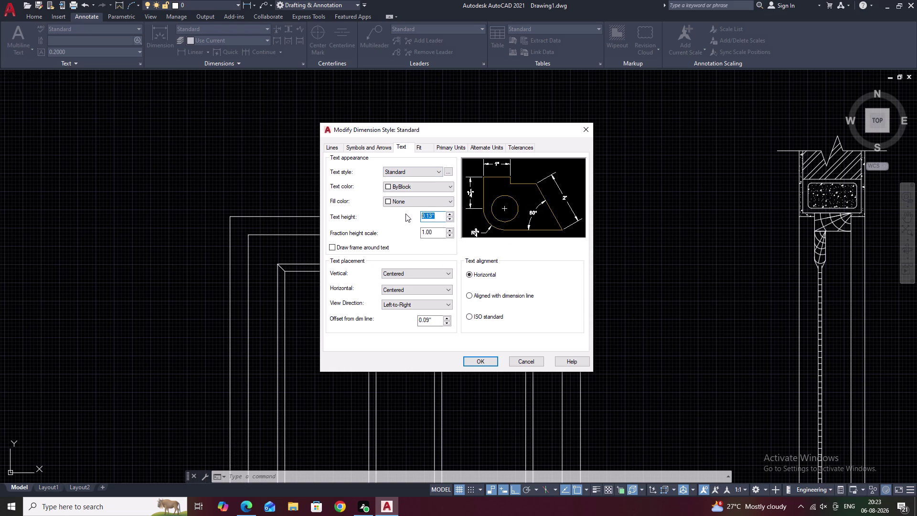
key(BackSpace)
key(5)
Set a value of 3 on the Symbols and Arrows tab, then confirm and close the style manager.
click(367, 148)
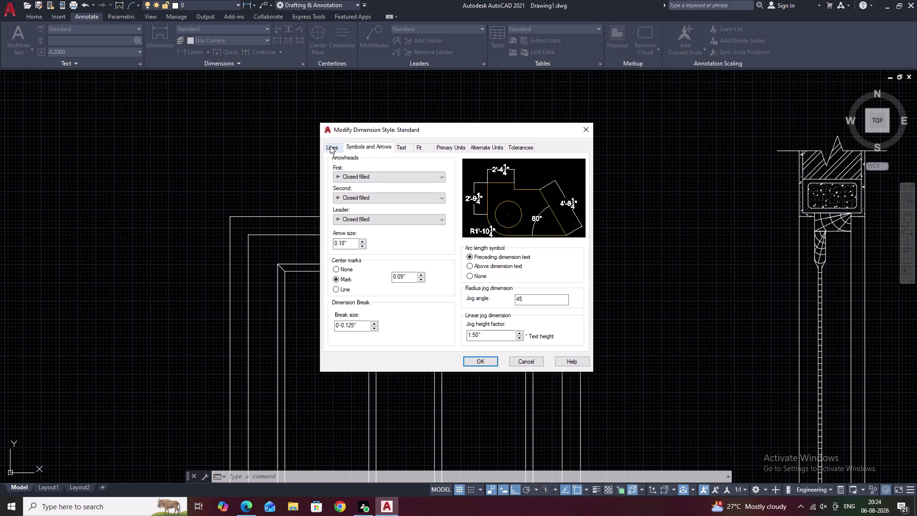
drag(349, 242, 316, 242)
key(BackSpace)
key(2)
key(BackSpace)
key(3)
double_click(490, 360)
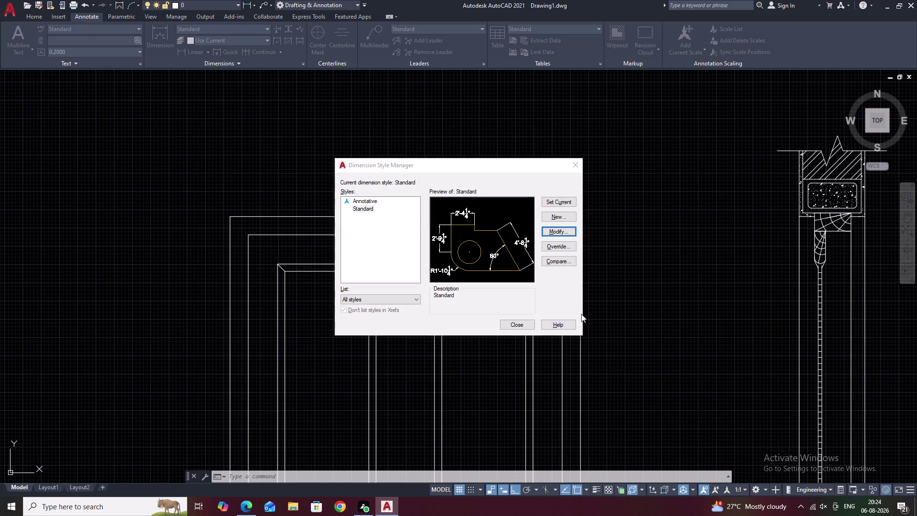
click(520, 323)
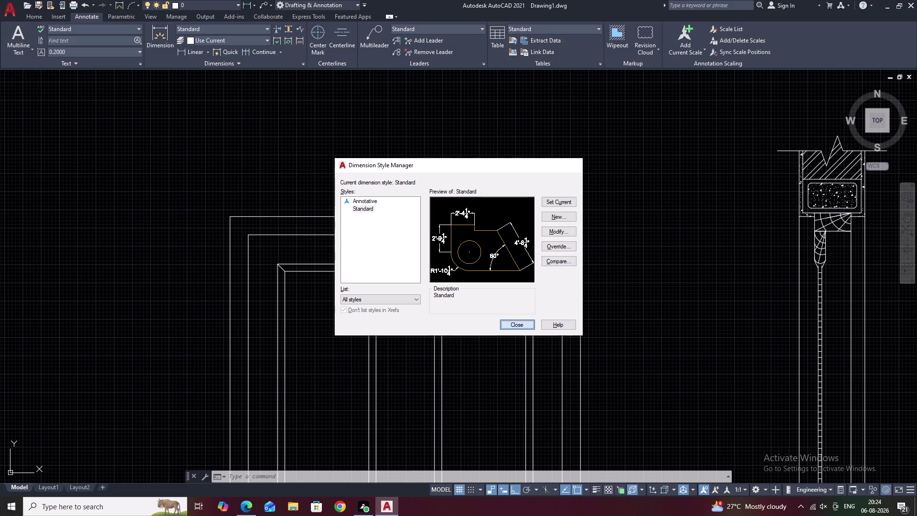
Place a linear 4' width dimension across the top corners of the door frame.
text(D)
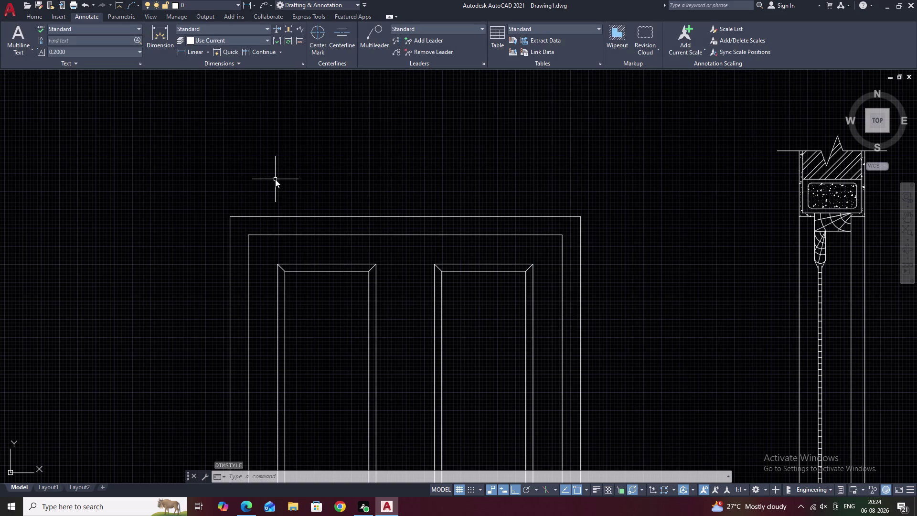
text(LI)
key(space)
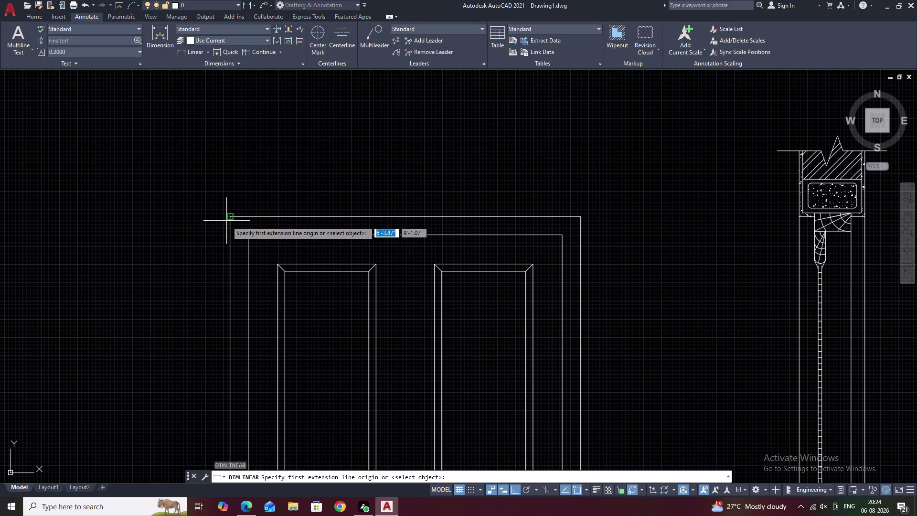
double_click(229, 218)
right_click(229, 218)
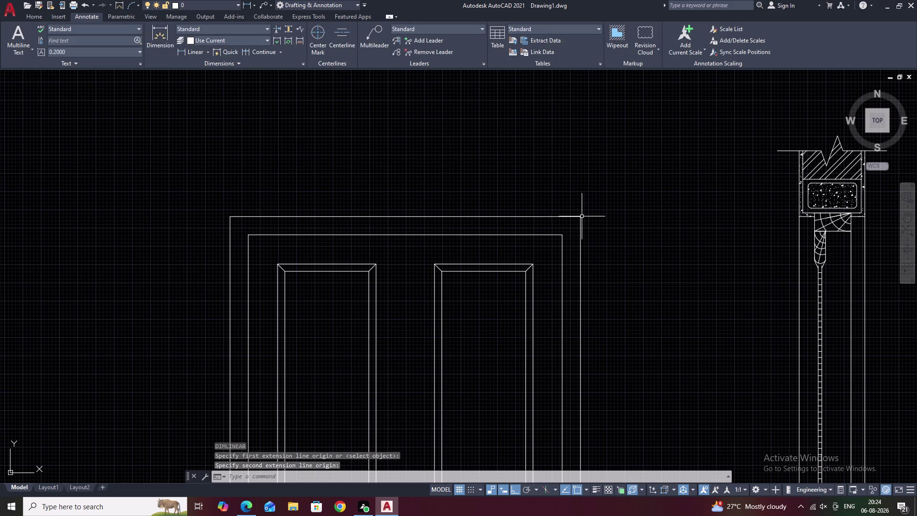
key(Escape)
click(202, 53)
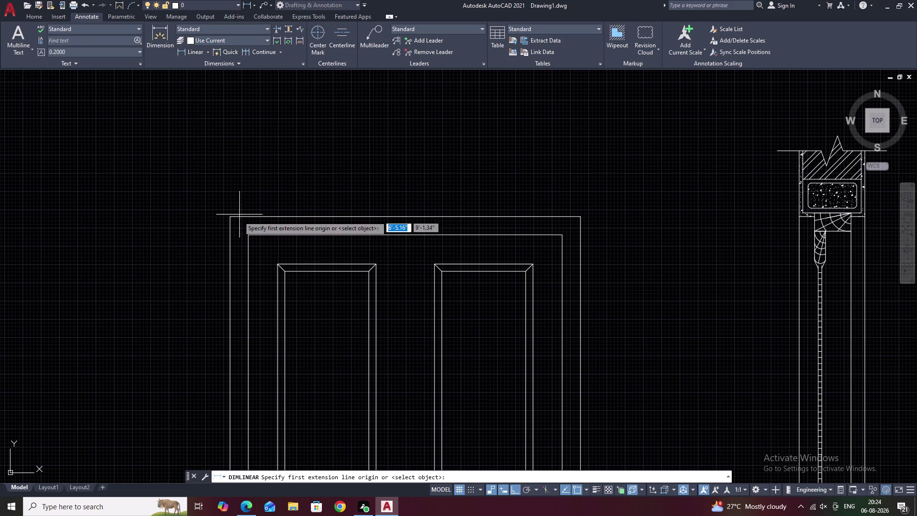
click(232, 219)
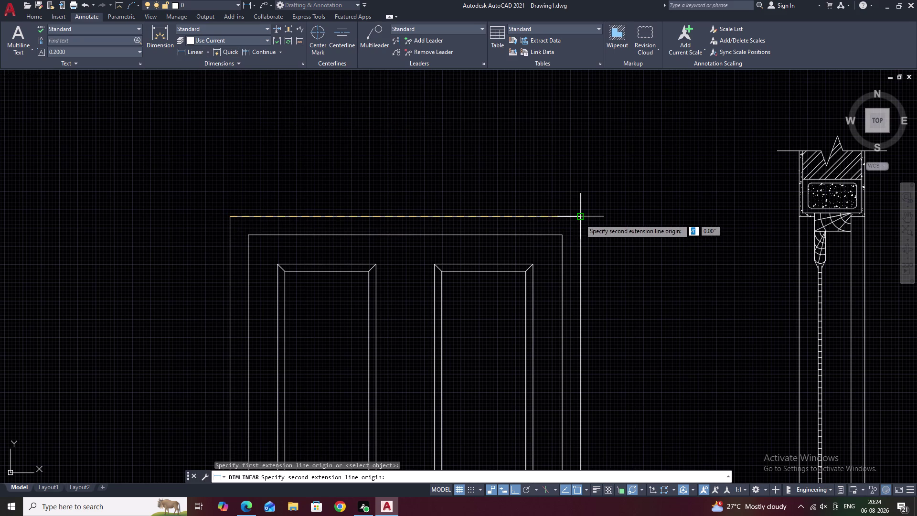
click(580, 219)
click(578, 190)
Undo the 4' width dimension and reopen the dimension style settings.
scroll(down, 3)
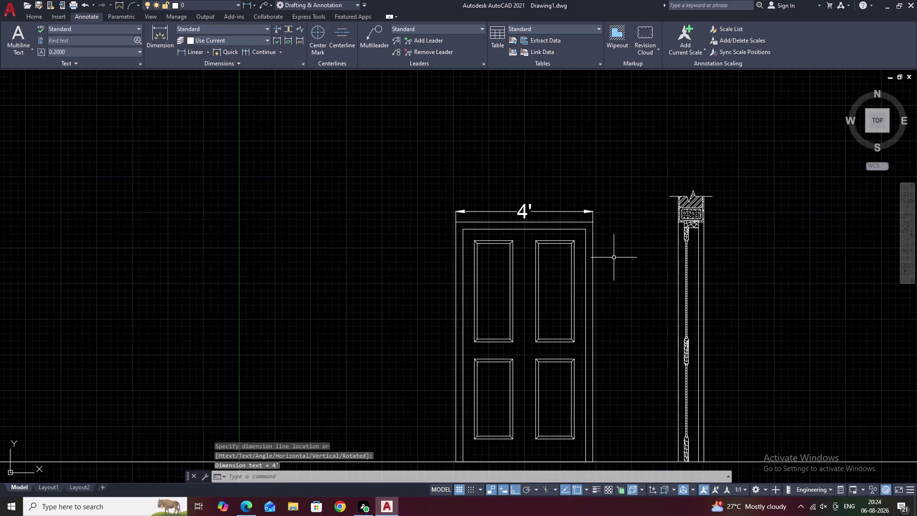
middle_drag(614, 259, 610, 225)
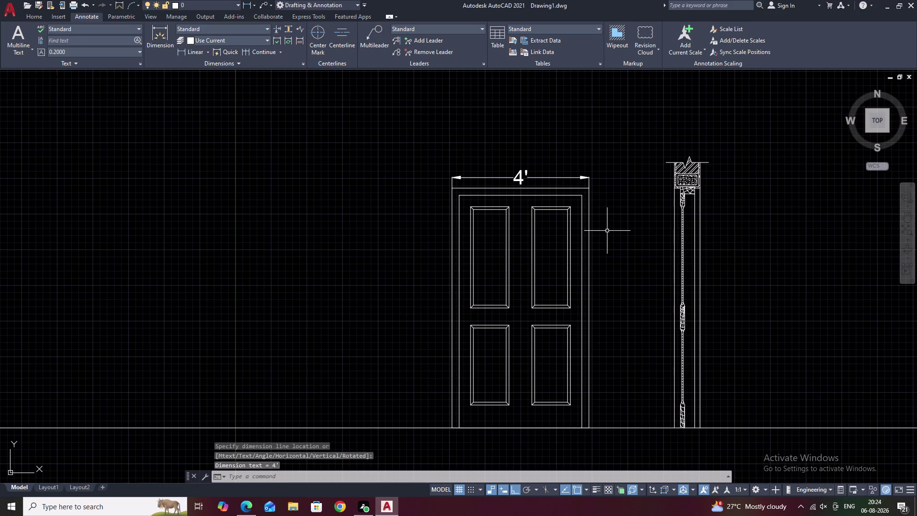
key(ctrl+z)
key(Escape)
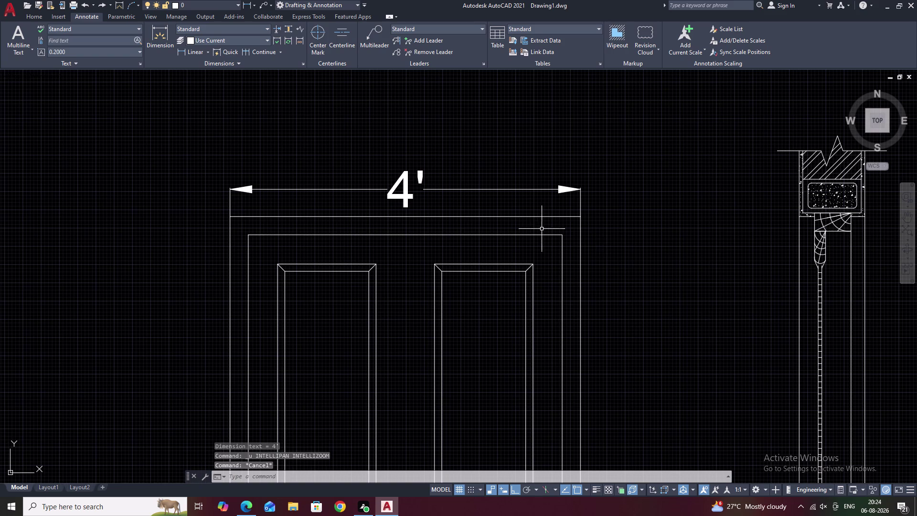
key(ctrl+z)
text(D)
key(space)
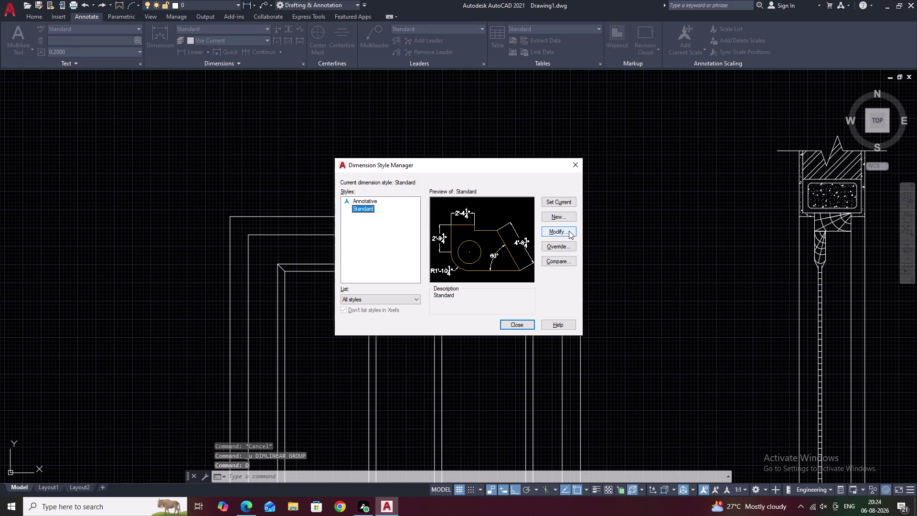
Lower the Standard style's text height to 3 on the Text tab, confirm and close the manager.
click(567, 231)
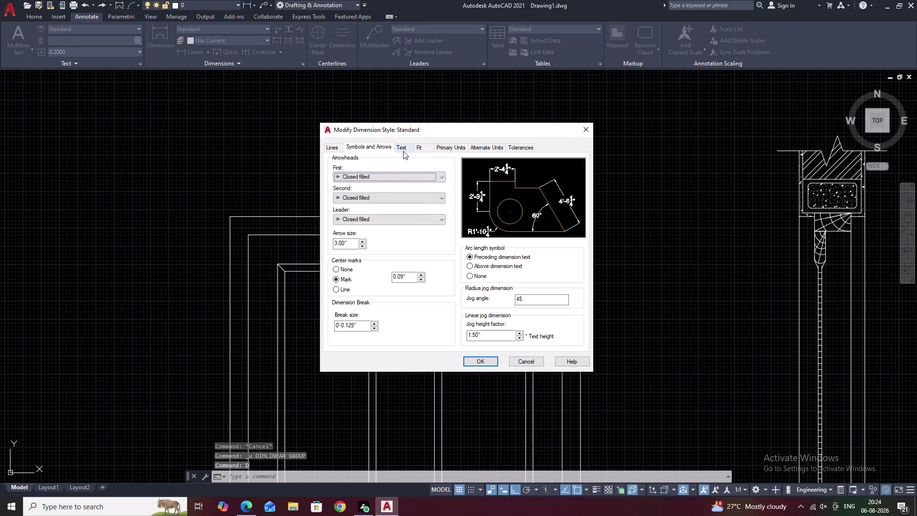
click(403, 149)
drag(437, 216, 402, 214)
key(BackSpace)
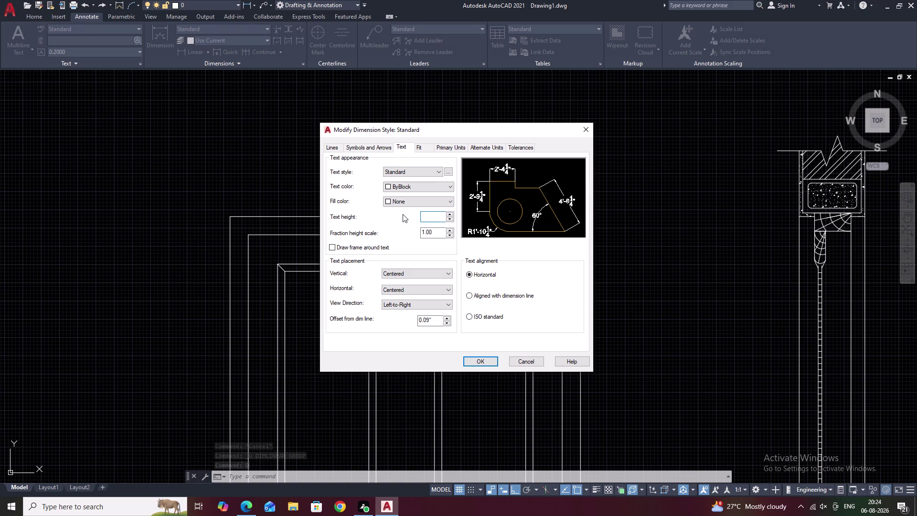
key(3)
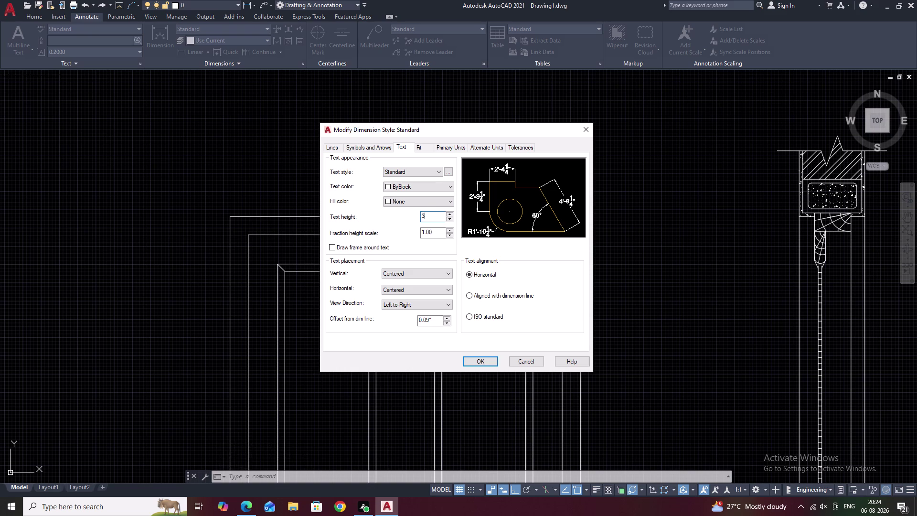
click(479, 362)
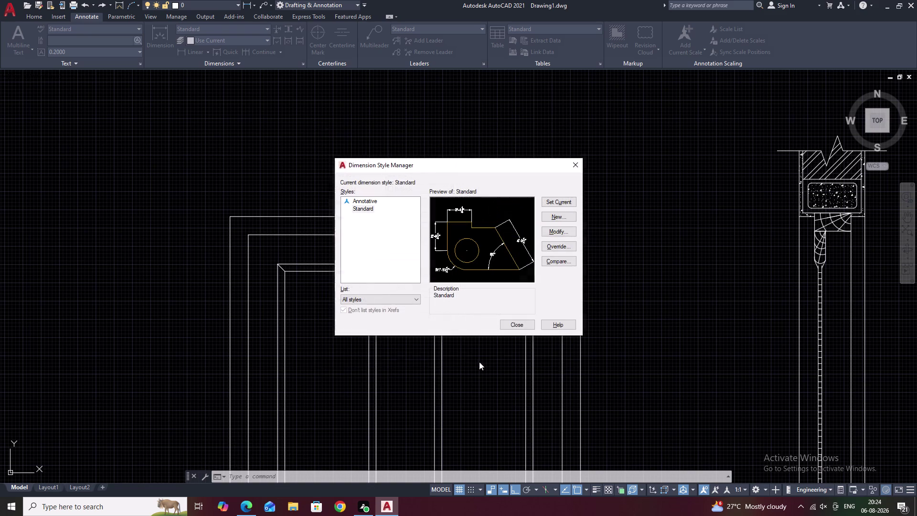
click(528, 327)
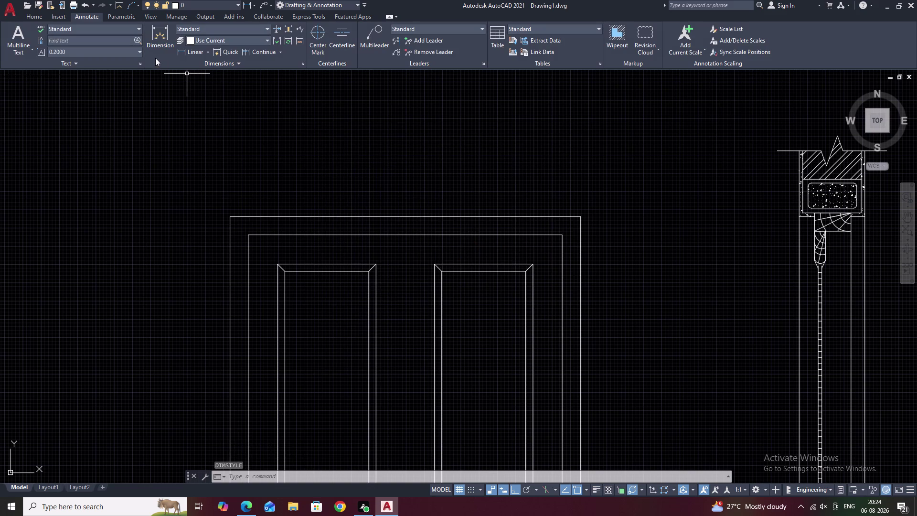
click(197, 52)
click(229, 217)
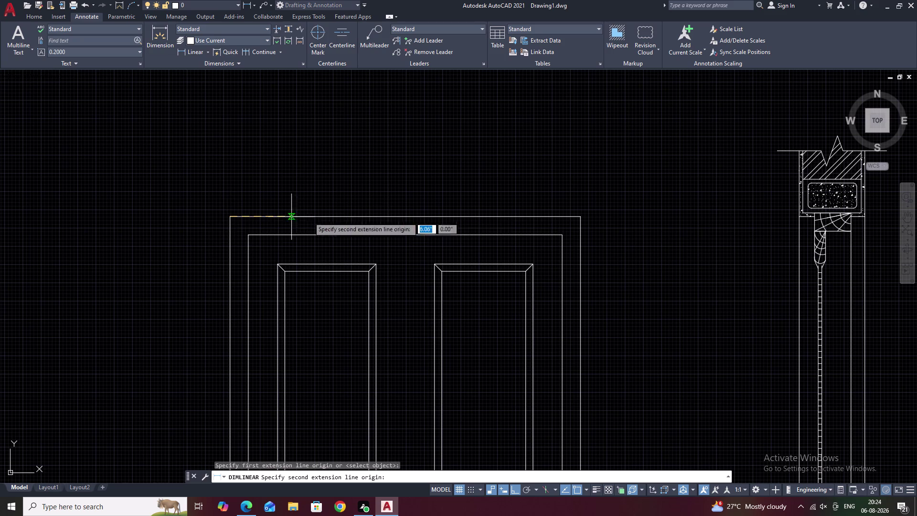
click(578, 216)
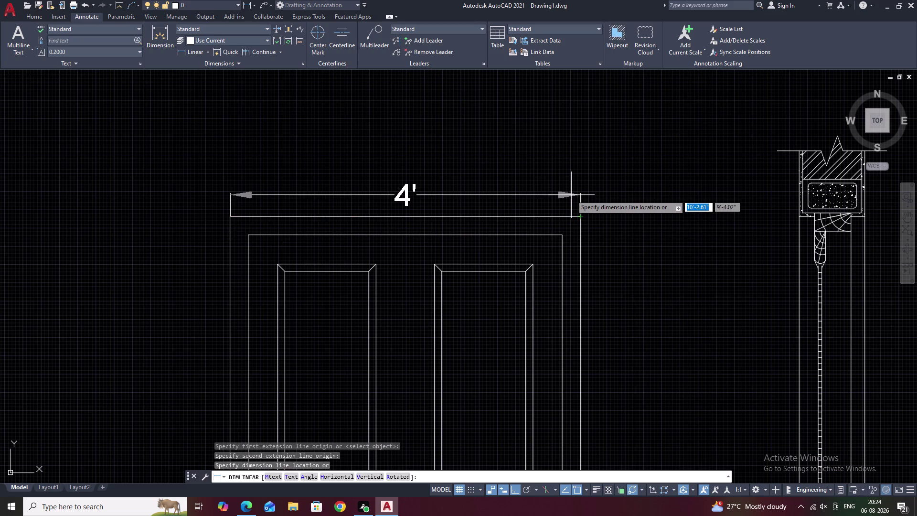
click(570, 189)
scroll(down, 3)
middle_drag(605, 257, 605, 210)
key(space)
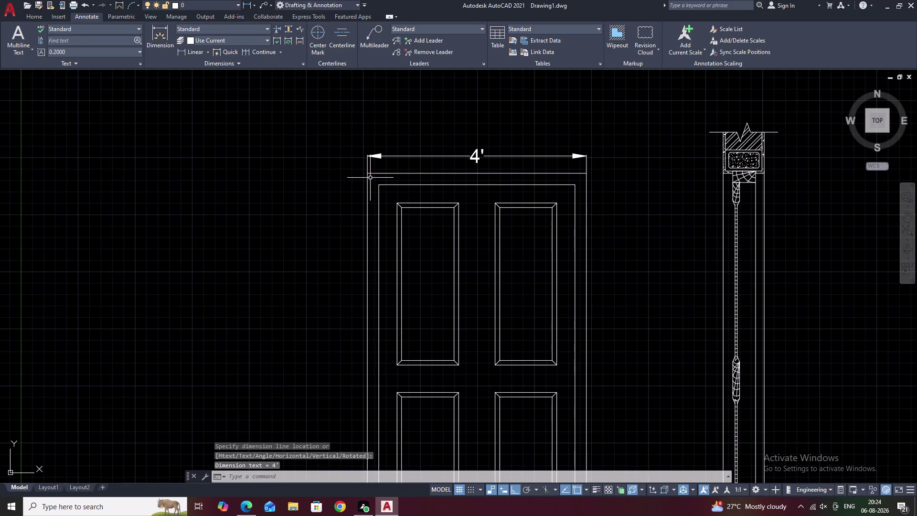
click(367, 174)
middle_drag(368, 258, 395, 112)
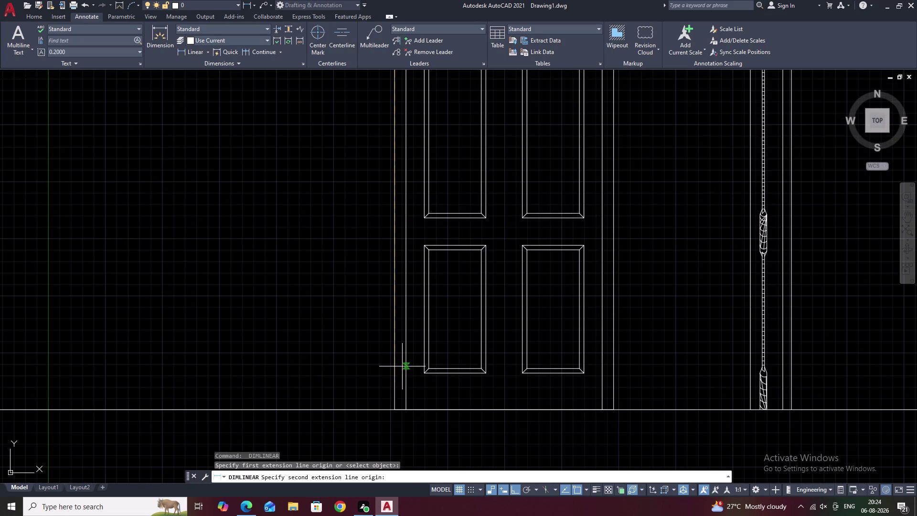
click(396, 411)
click(335, 406)
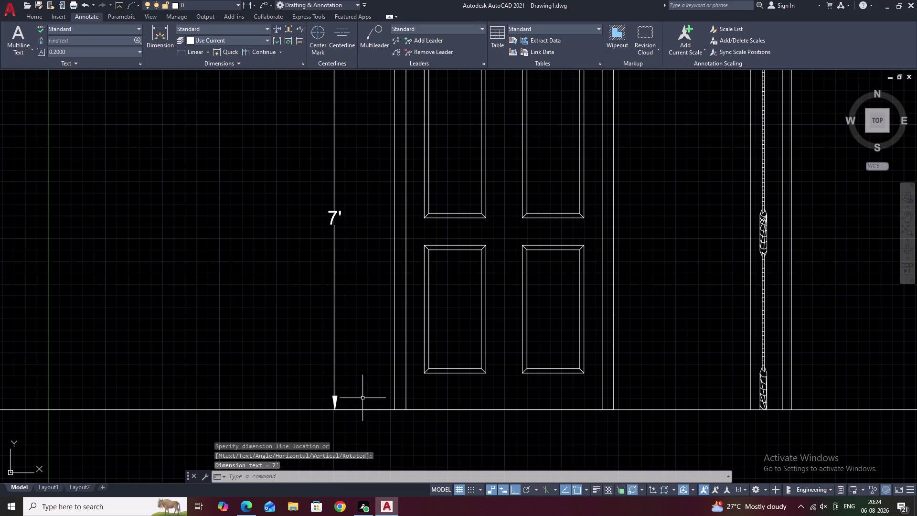
scroll(down, 3)
middle_drag(478, 332, 450, 373)
scroll(up, 3)
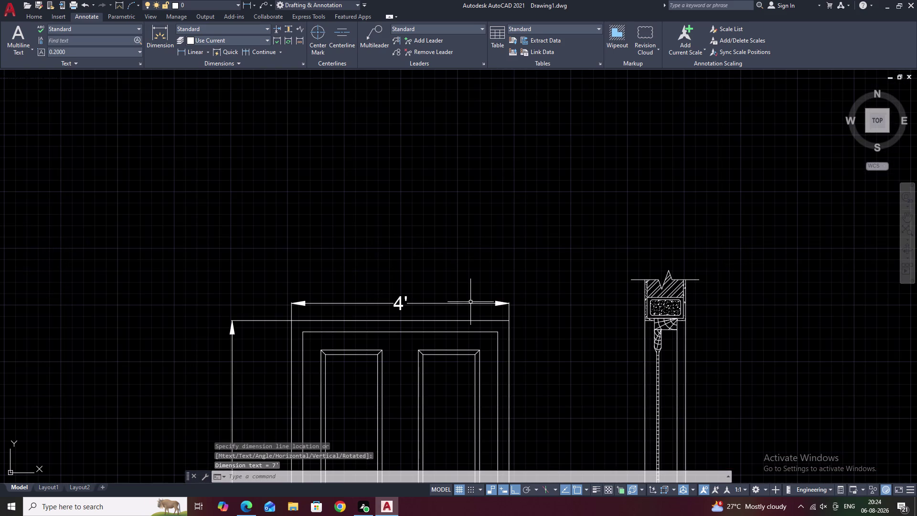
click(470, 302)
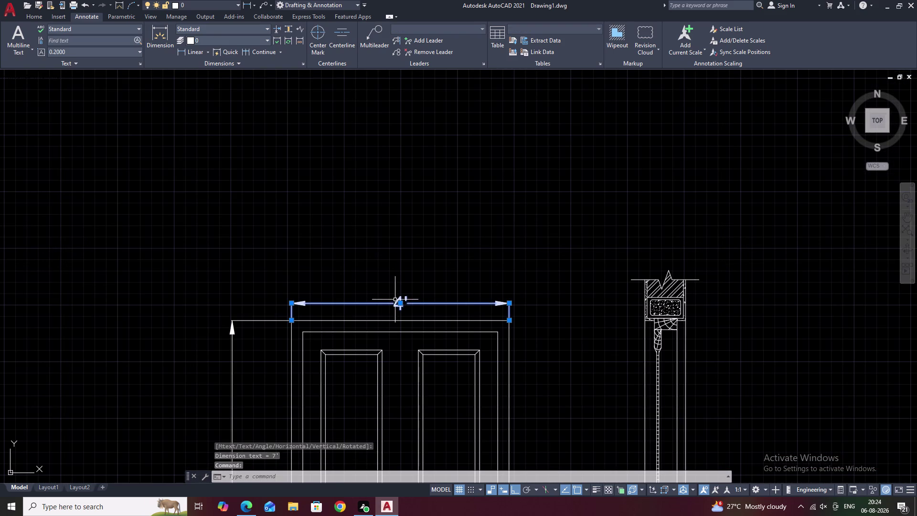
click(400, 301)
click(399, 255)
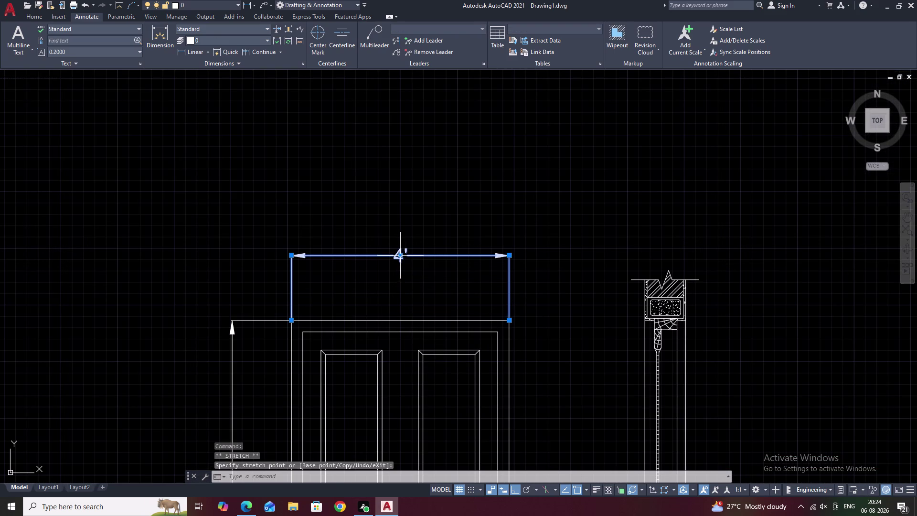
middle_drag(418, 295, 422, 283)
key(Escape)
scroll(down, 3)
middle_drag(382, 300, 386, 278)
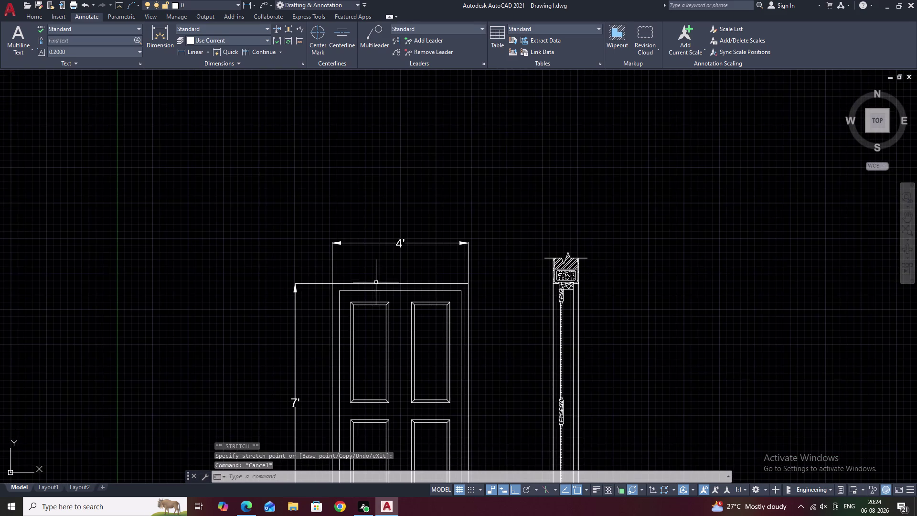
scroll(up, 3)
click(179, 53)
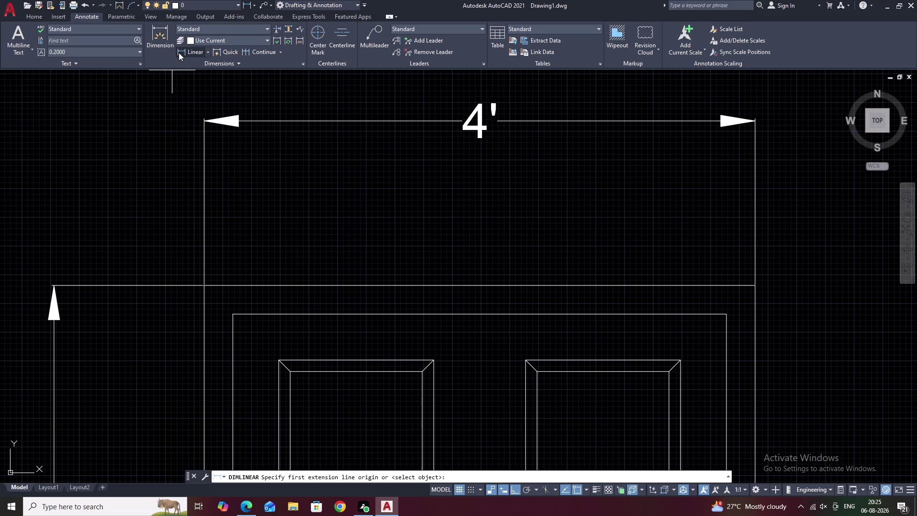
click(235, 287)
click(205, 284)
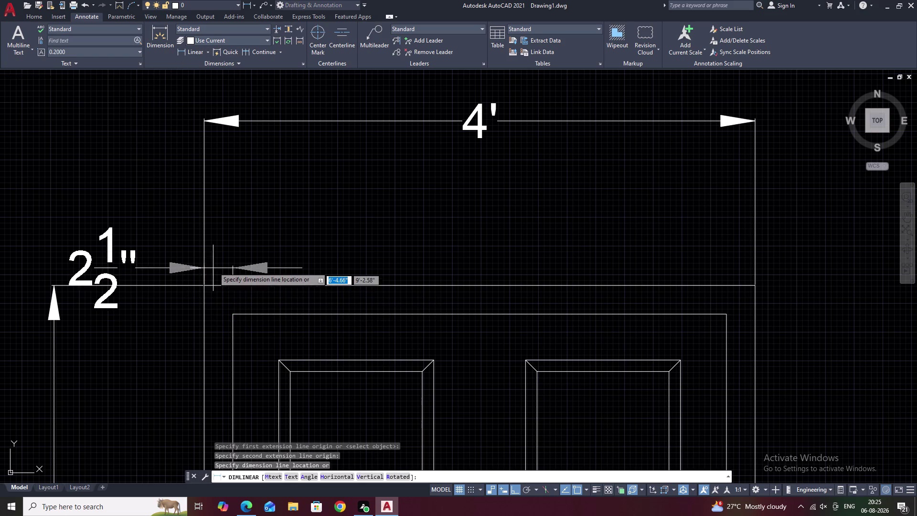
click(217, 232)
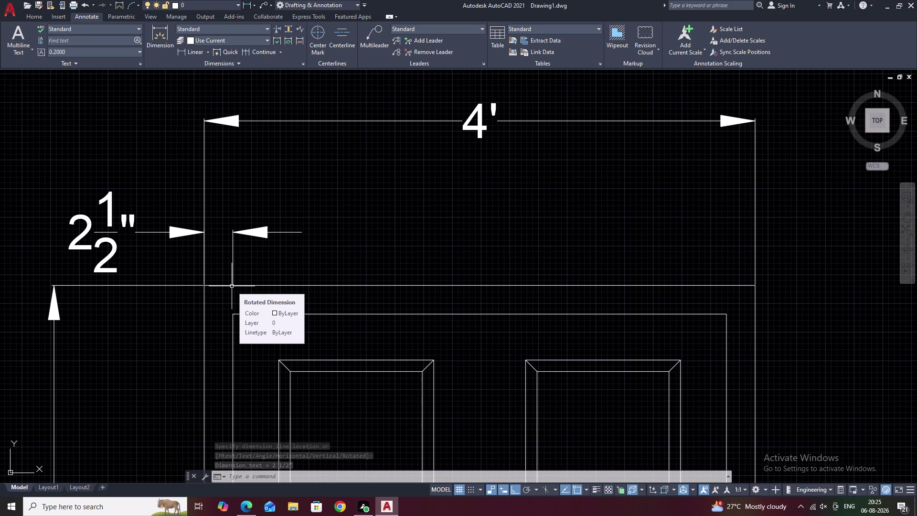
key(space)
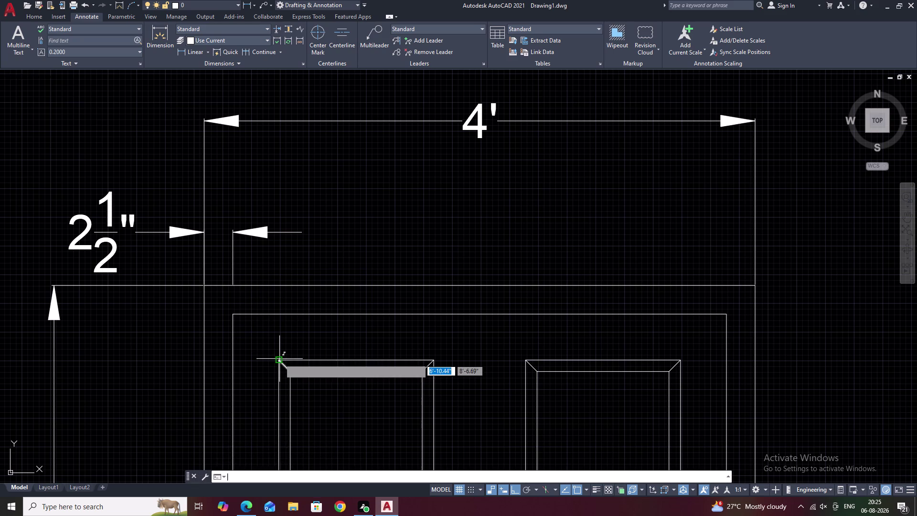
click(280, 286)
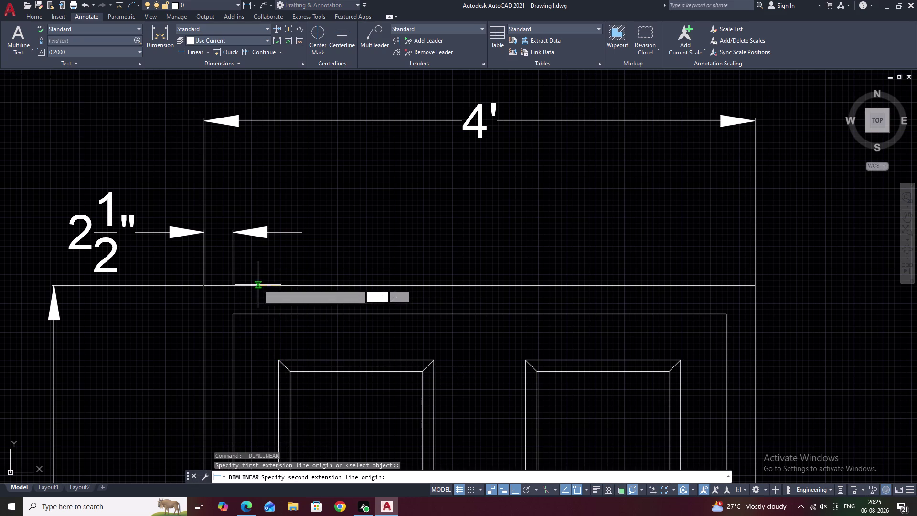
click(231, 283)
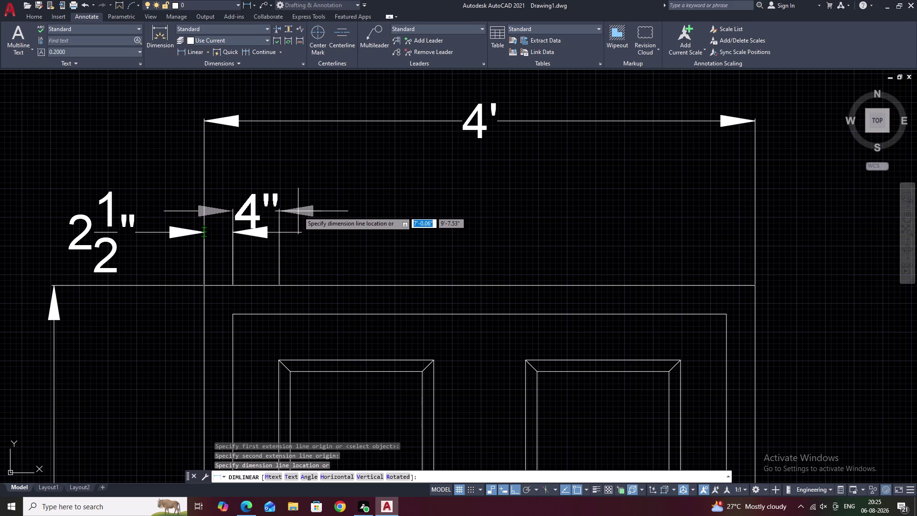
click(298, 212)
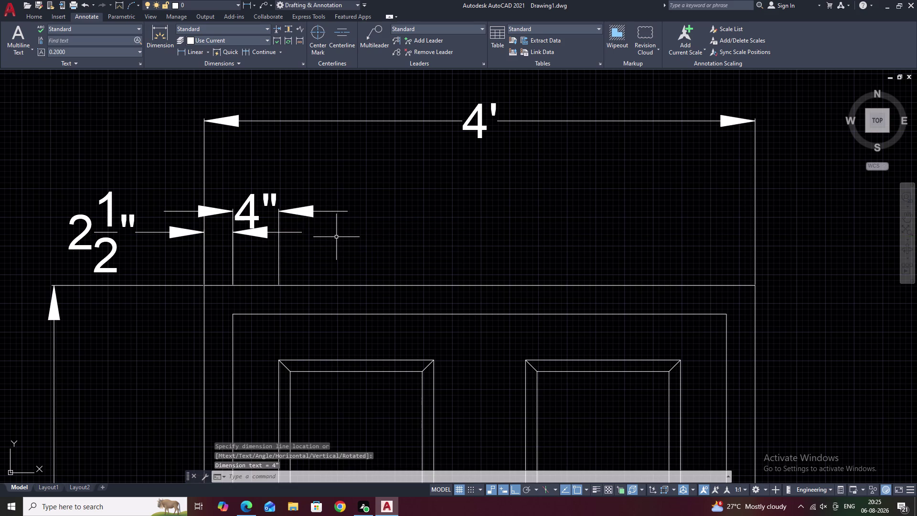
key(ctrl+z)
key(ctrl+z)
key(ctrl+z)
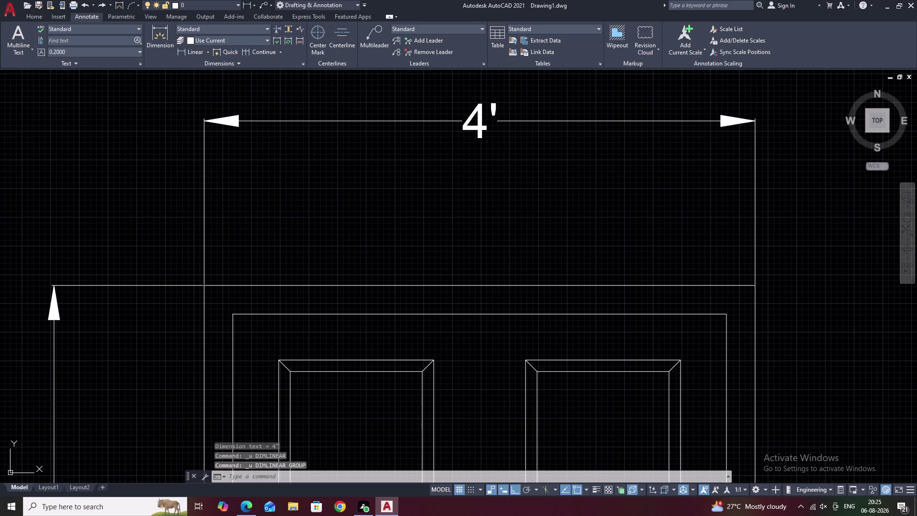
key(ctrl+z)
key(ctrl+z)
key(ctrl+z)
key(ctrl+z)
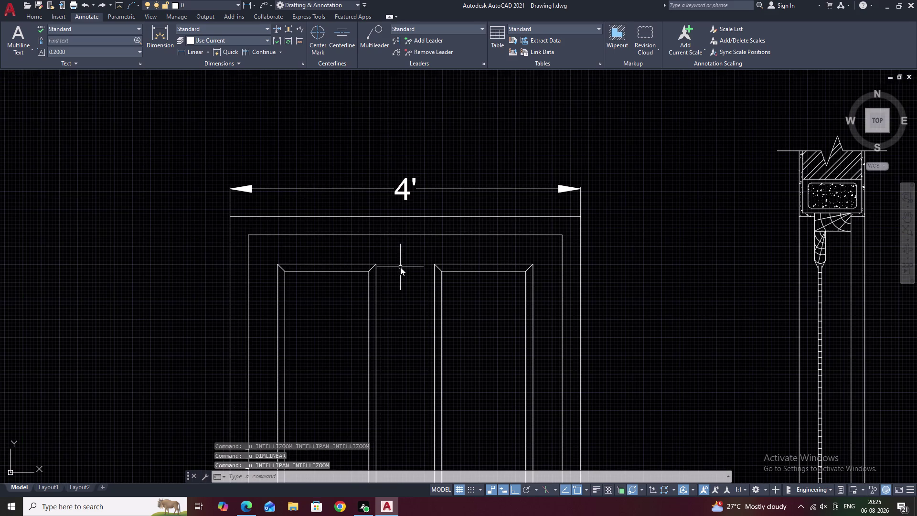
key(ctrl+z)
key(Escape)
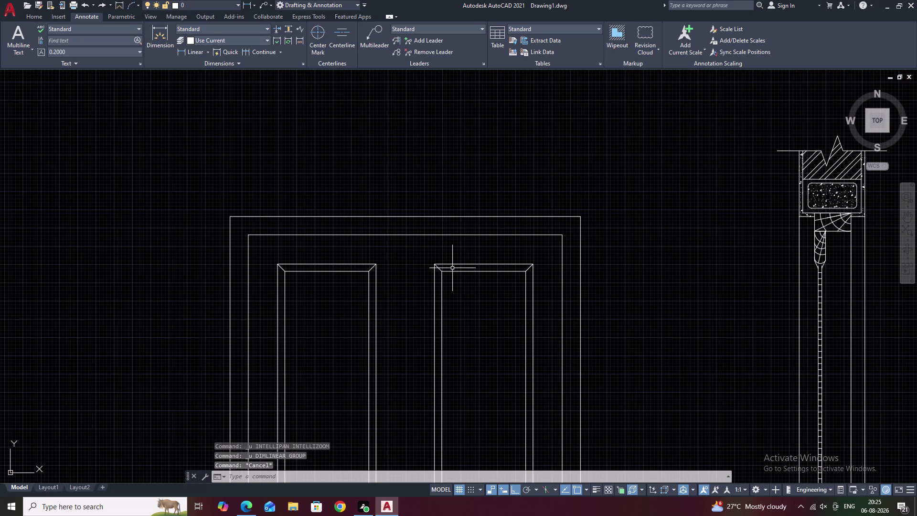
text(D)
key(space)
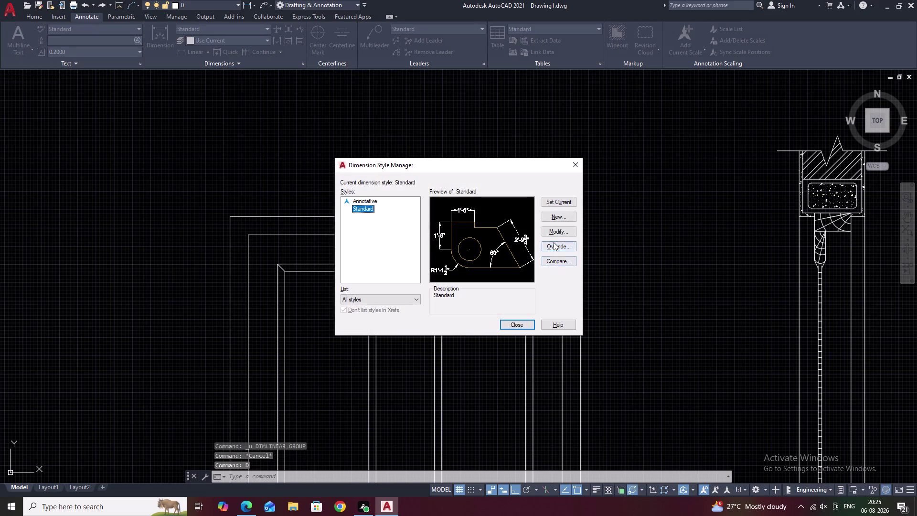
Set the Standard style's text height to 2" with text aligned to dimension lines.
click(558, 232)
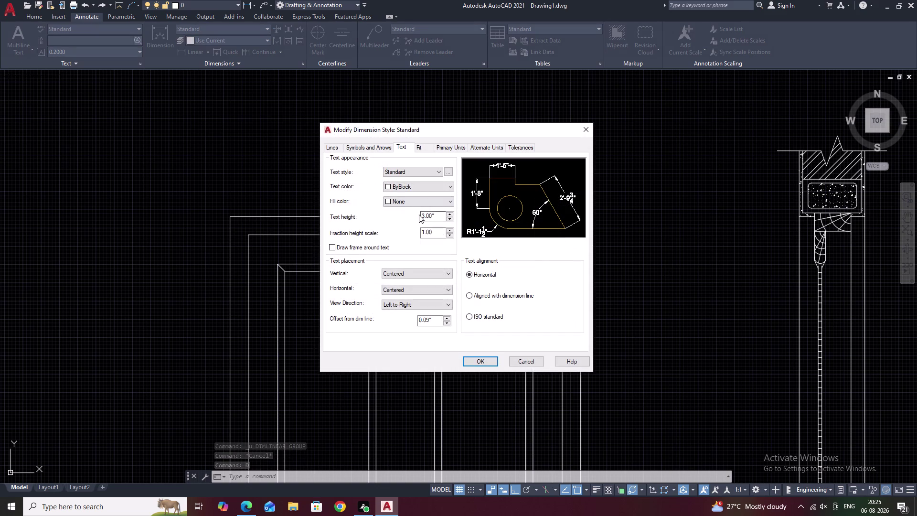
drag(434, 214, 401, 216)
key(BackSpace)
key(2)
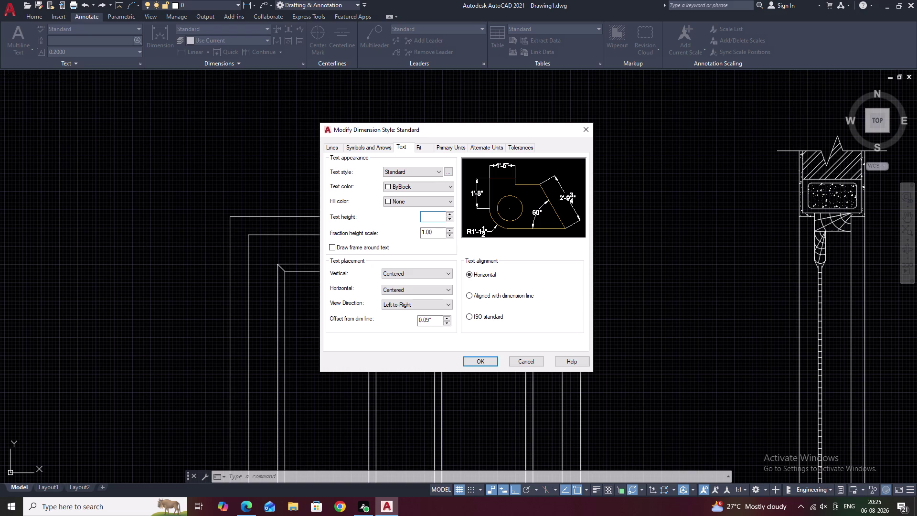
click(469, 296)
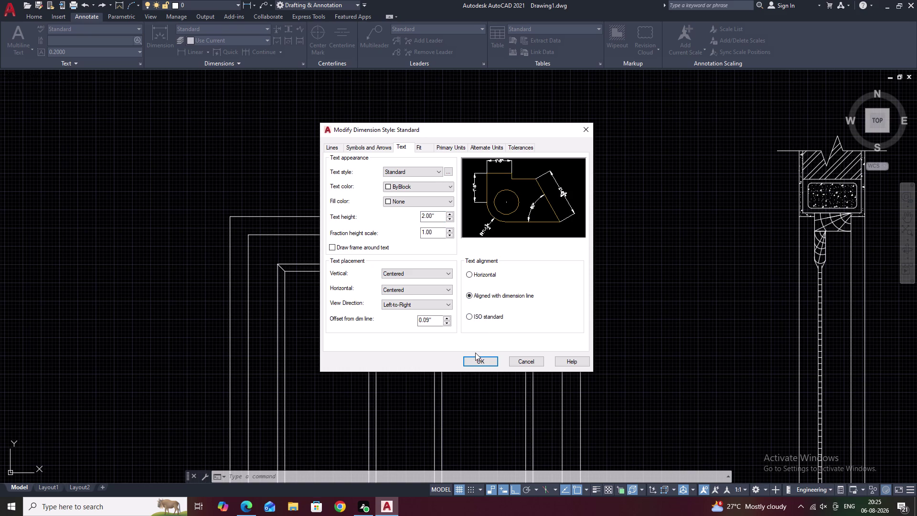
click(484, 362)
click(519, 324)
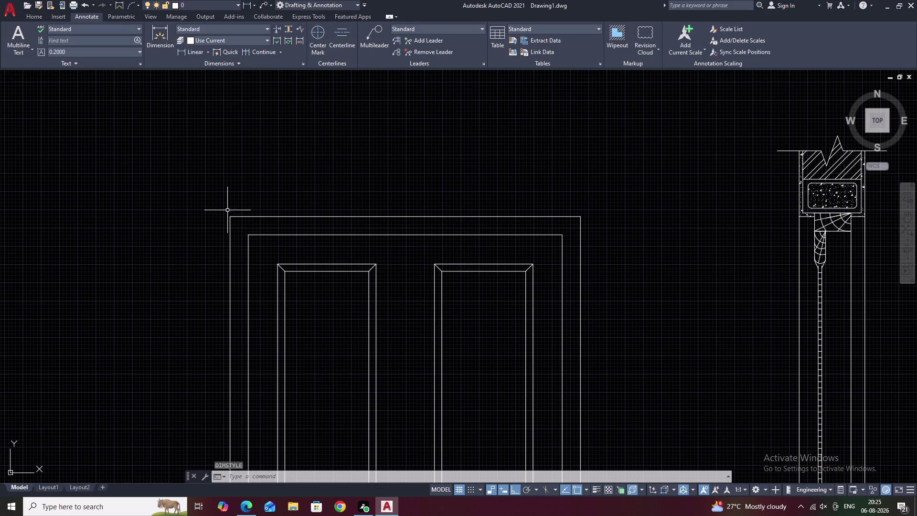
Add a 4' linear dimension between the door's top-left and top-right corners.
text(DLI)
key(space)
click(229, 215)
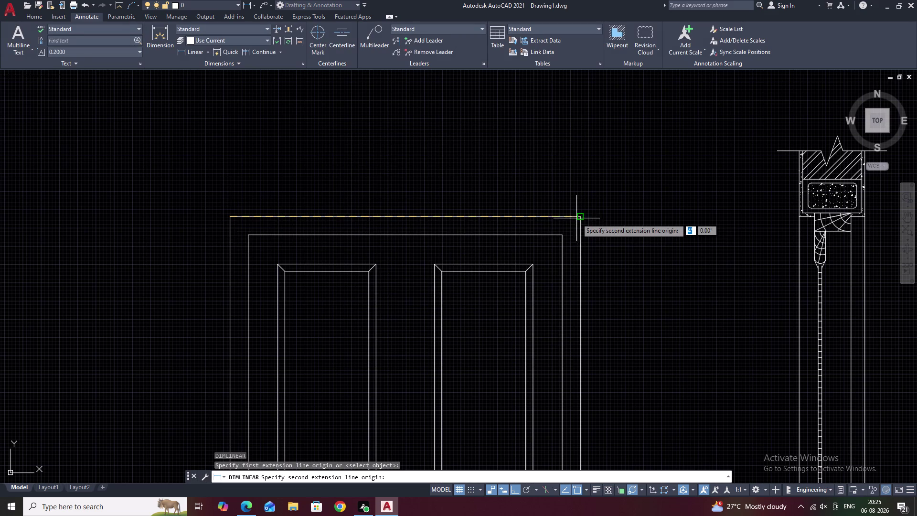
click(578, 218)
click(570, 199)
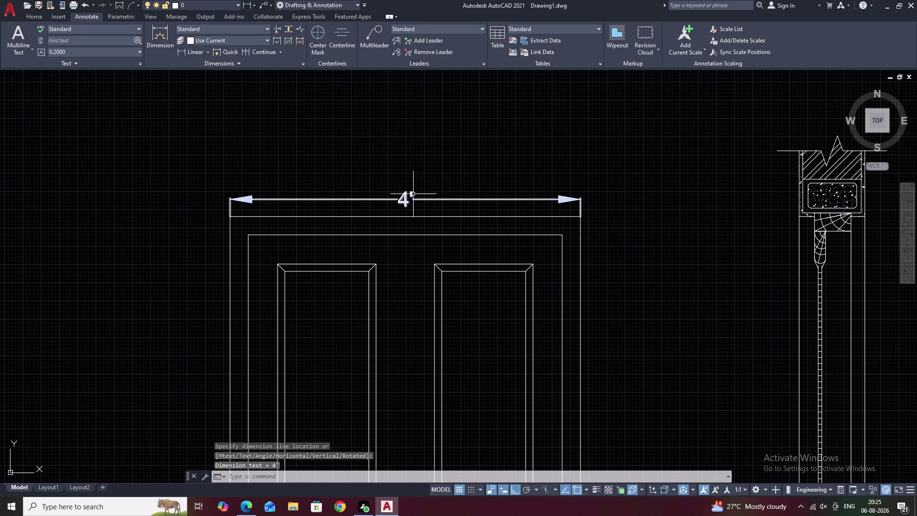
Move the 4' dimension well above the frame, leaving its text unchanged, and reselect it.
click(410, 200)
click(402, 203)
click(406, 200)
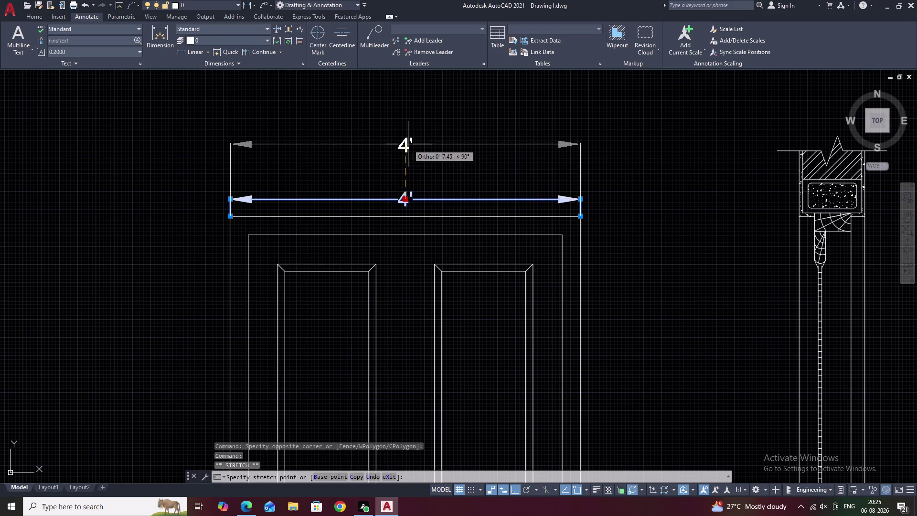
click(407, 139)
key(Escape)
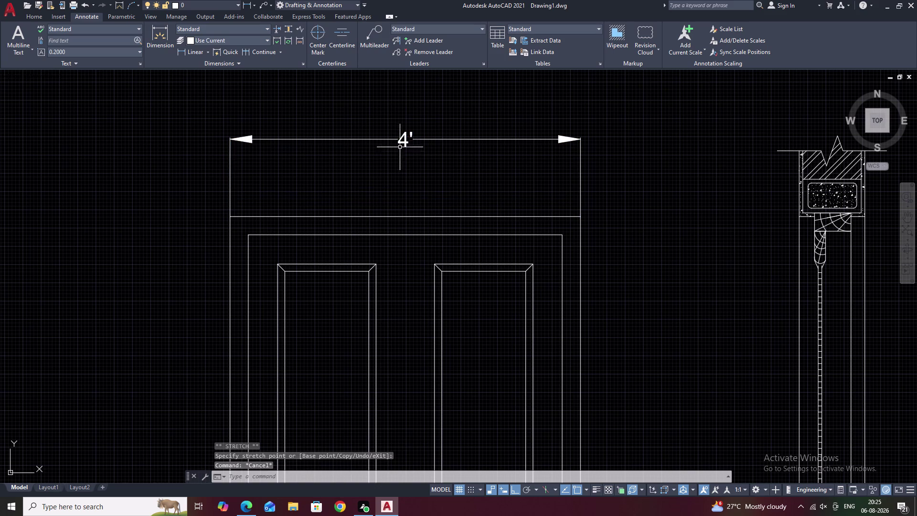
double_click(406, 141)
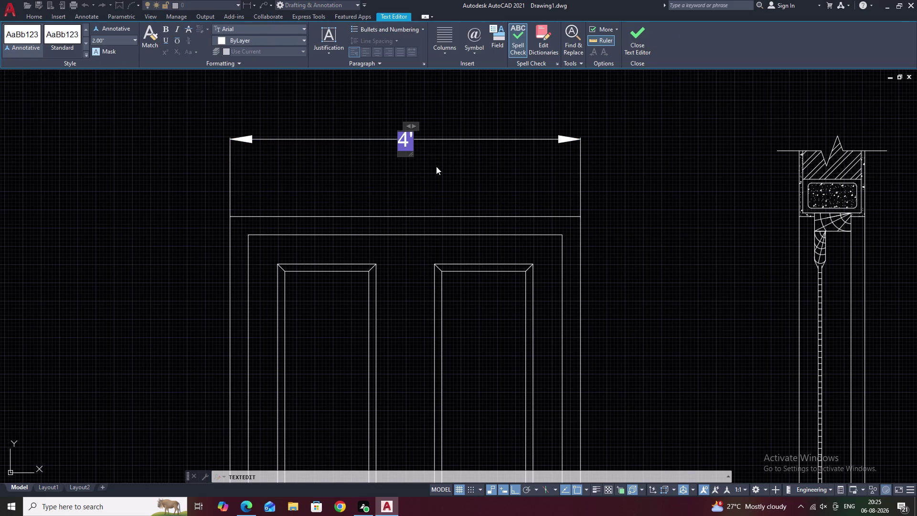
key(Escape)
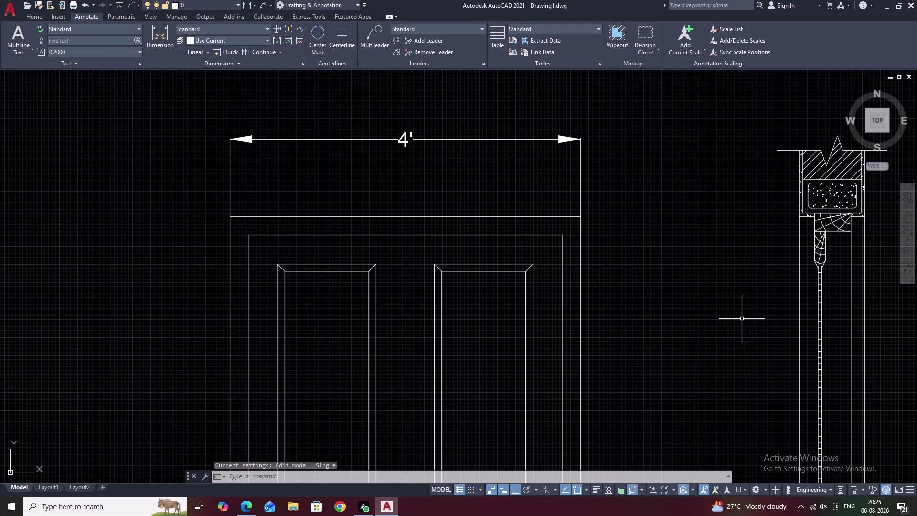
drag(607, 131, 128, 136)
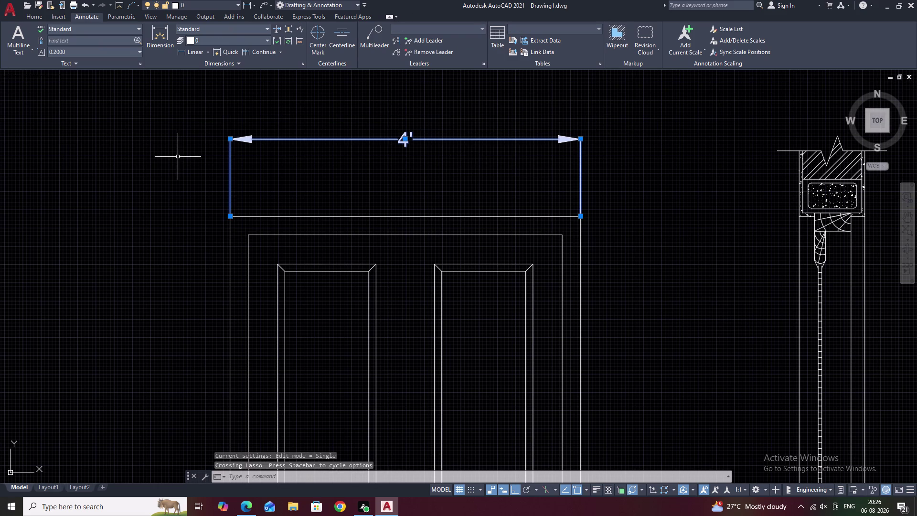
Erase the 4' dimension and set the Standard style text height to 1.5.
text(E D)
key(space)
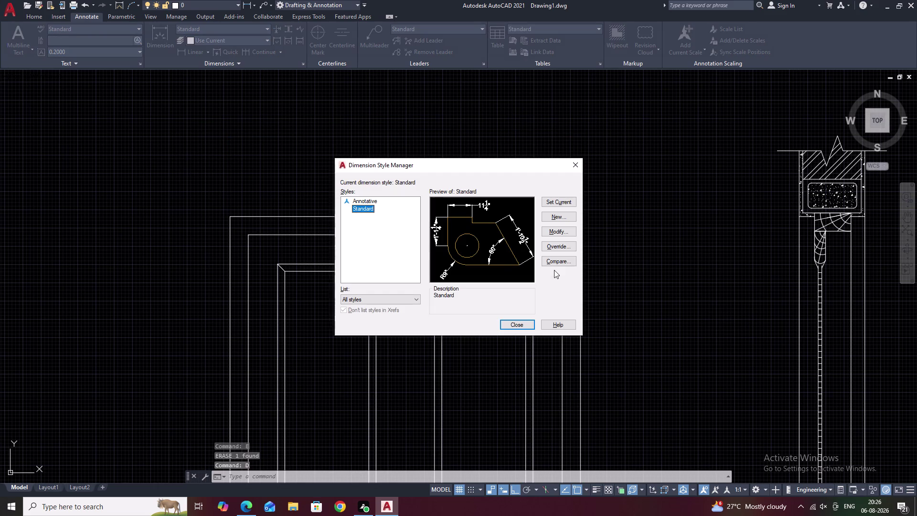
click(564, 231)
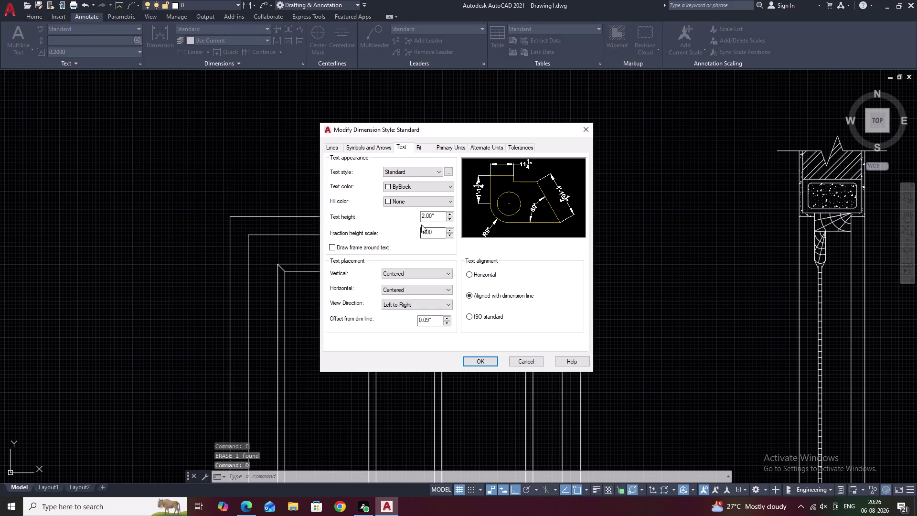
drag(439, 216, 404, 213)
key(BackSpace)
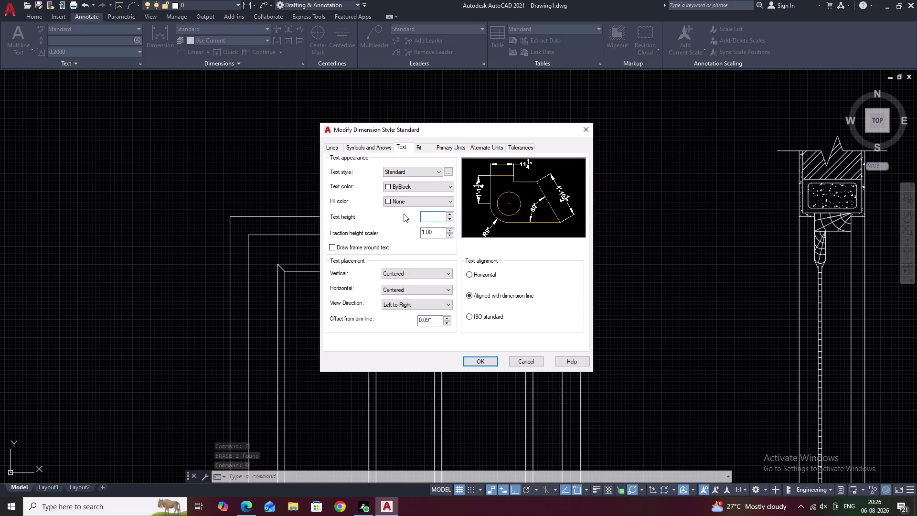
text(1.)
key(5)
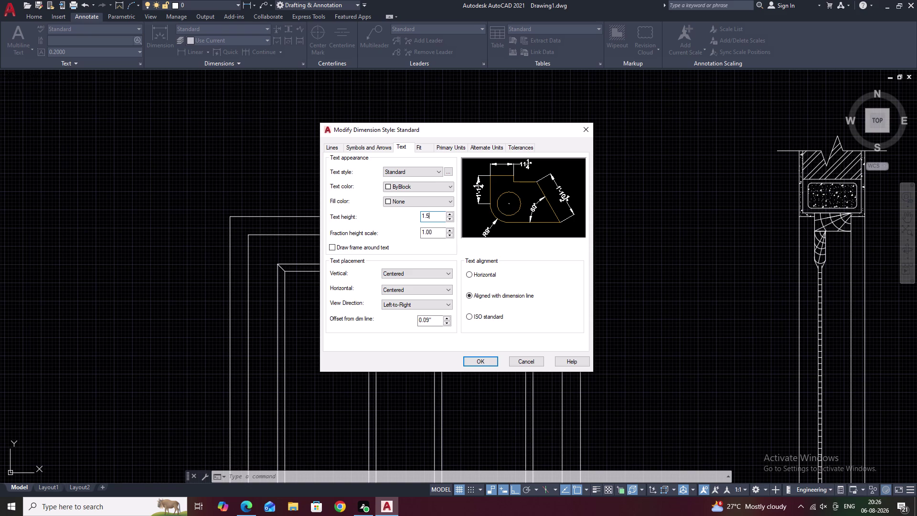
click(483, 358)
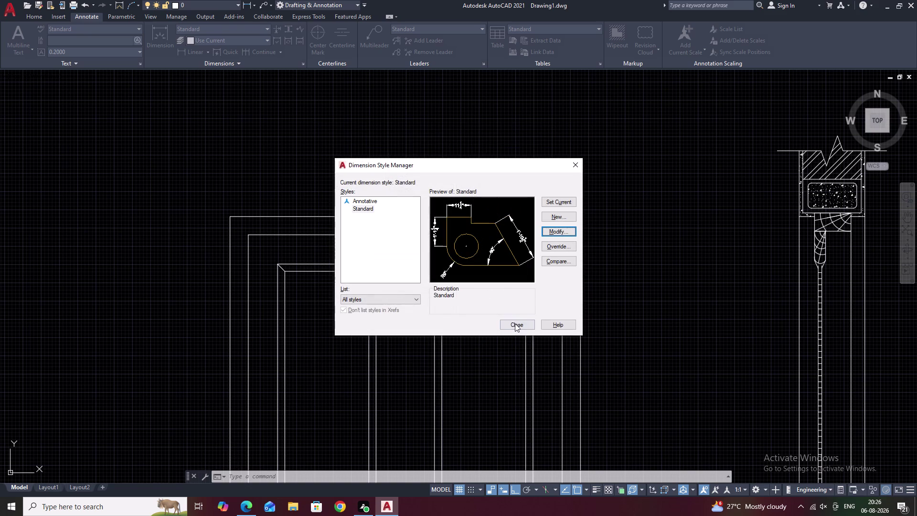
click(515, 324)
key(Escape)
click(184, 53)
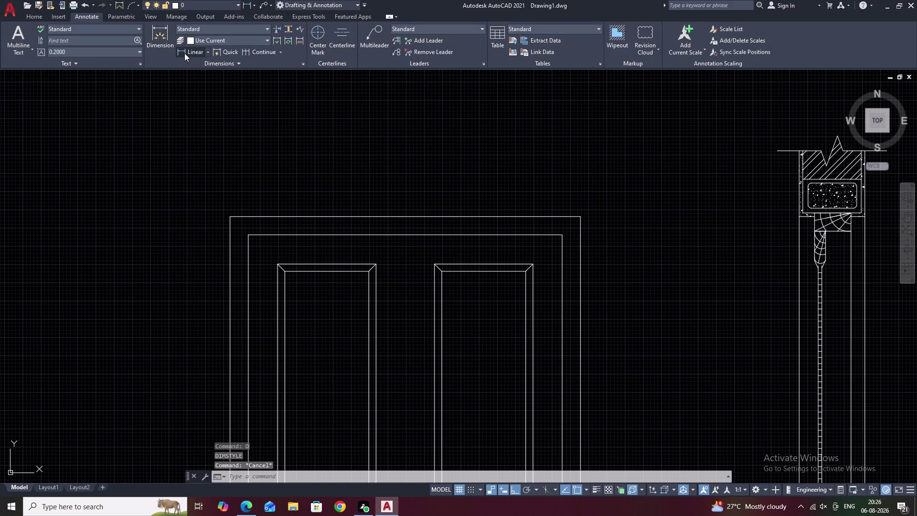
Redimension the door's 4' width between its top corners, placed above the door.
click(231, 217)
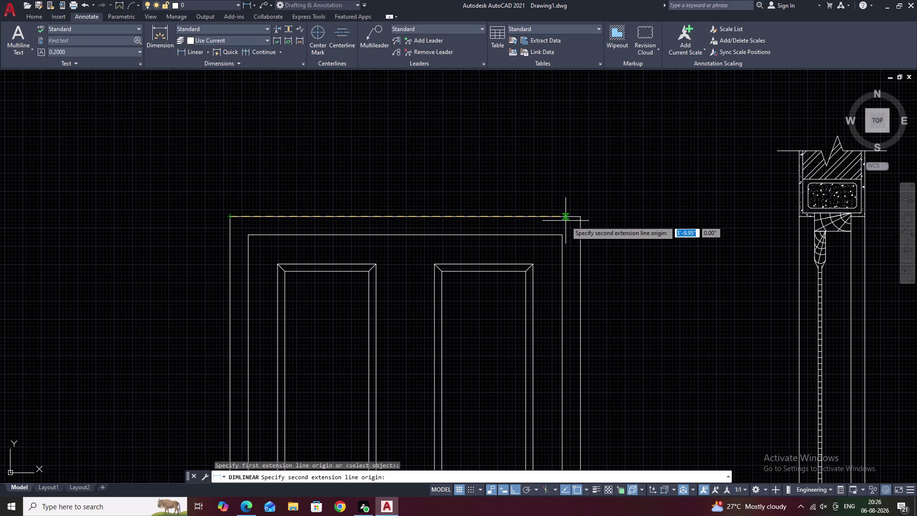
click(583, 217)
click(571, 140)
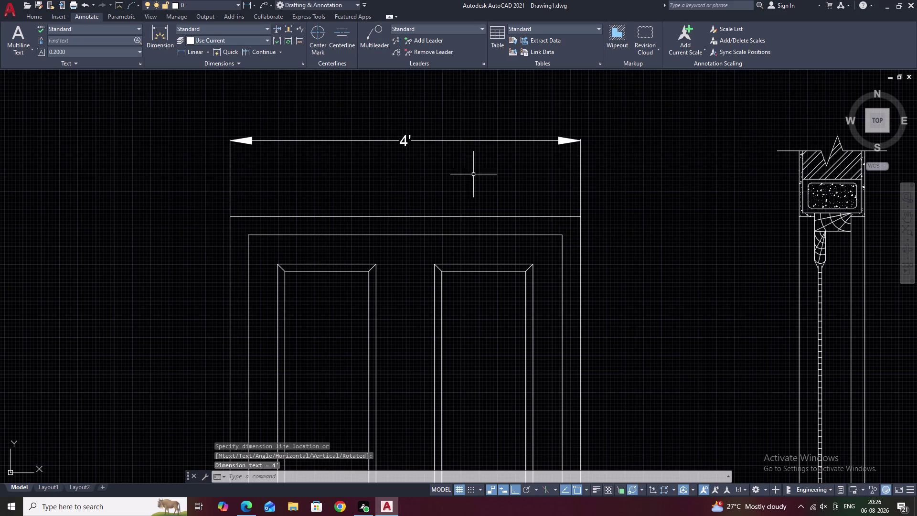
Dimension the 2½" frame offset above the door's top-left corner.
key(space)
click(231, 215)
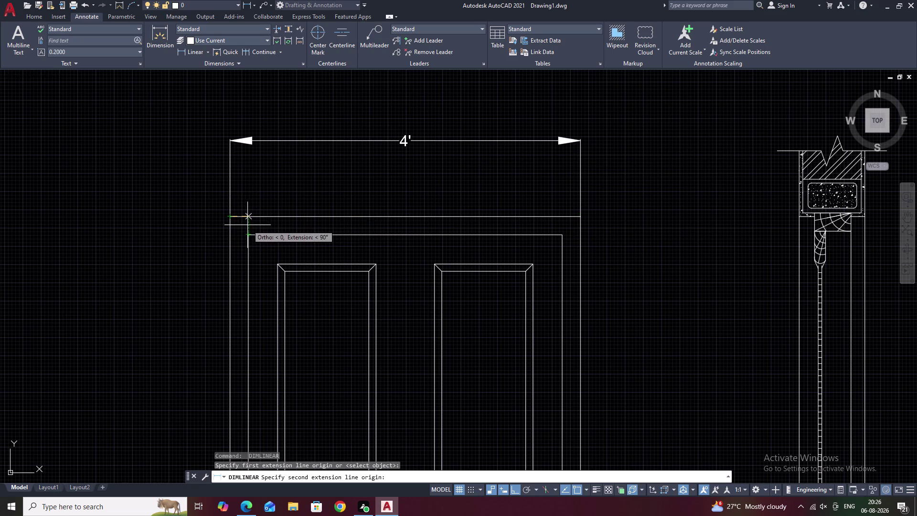
scroll(up, 3)
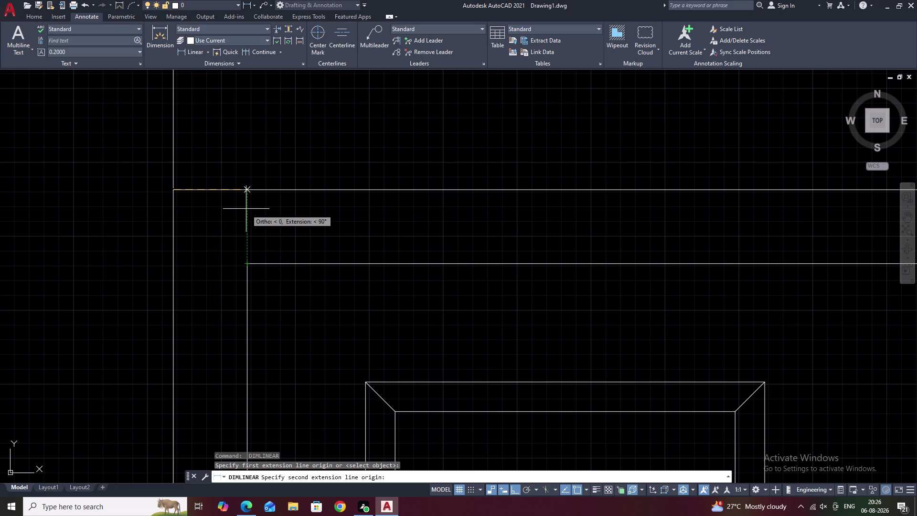
click(247, 188)
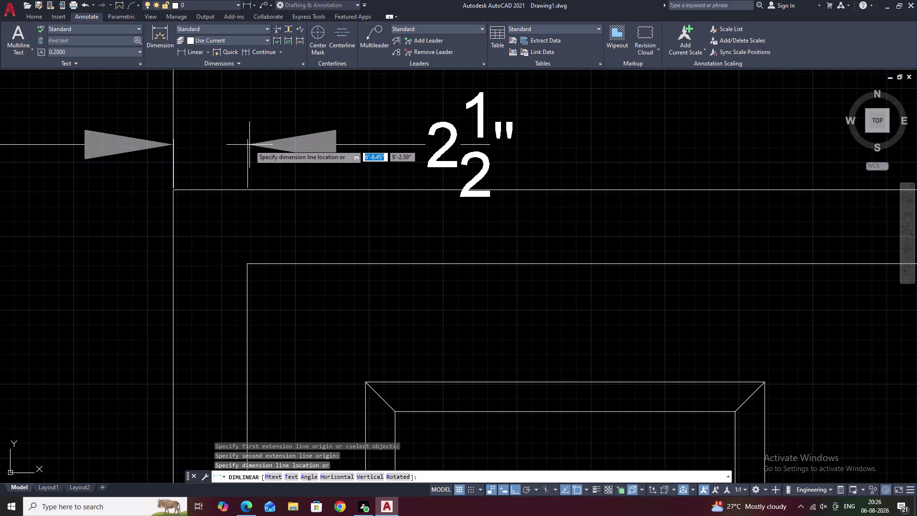
key(Escape)
key(space)
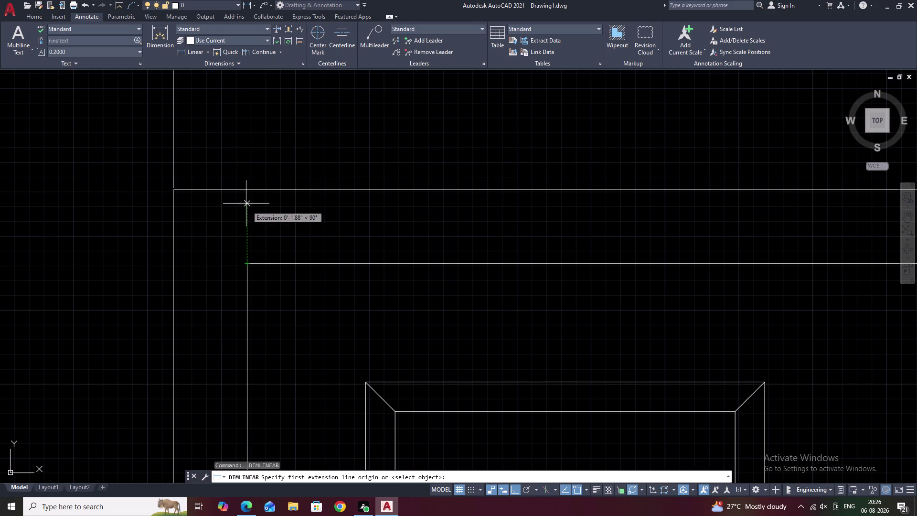
click(245, 190)
click(171, 187)
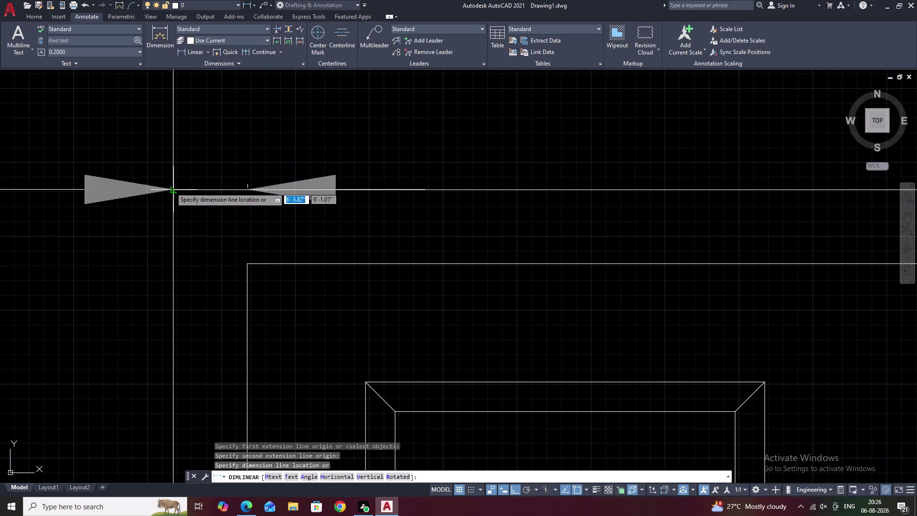
click(160, 149)
scroll(down, 3)
middle_drag(307, 202, 251, 229)
scroll(down, 3)
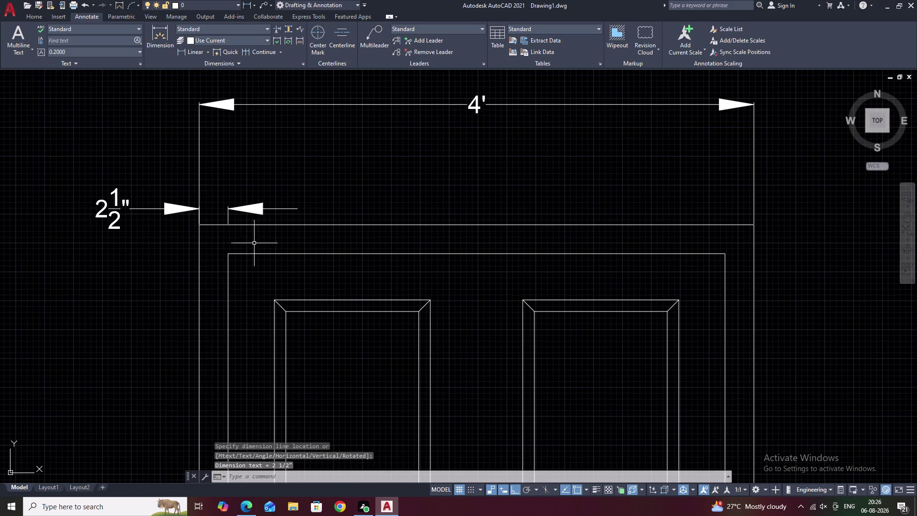
Dimension the 4" offset from the inner frame to the left panel, beside the 2½" one.
key(space)
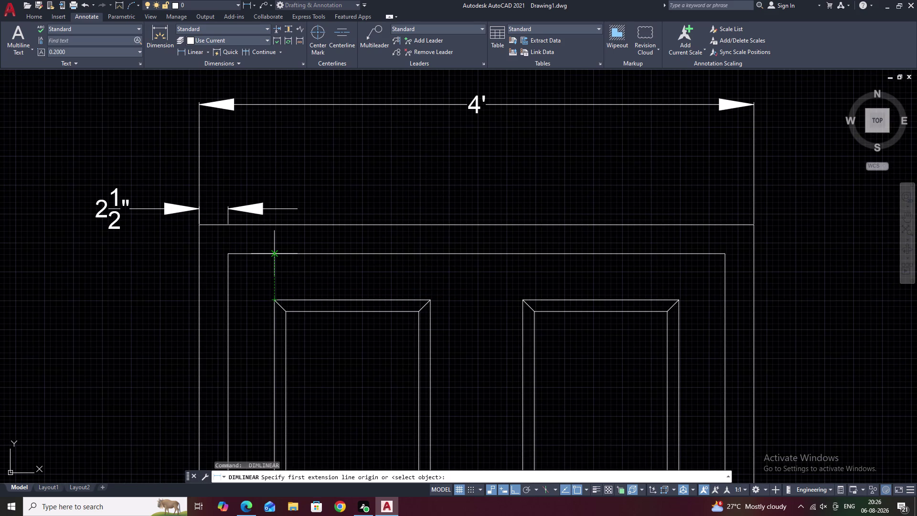
click(229, 253)
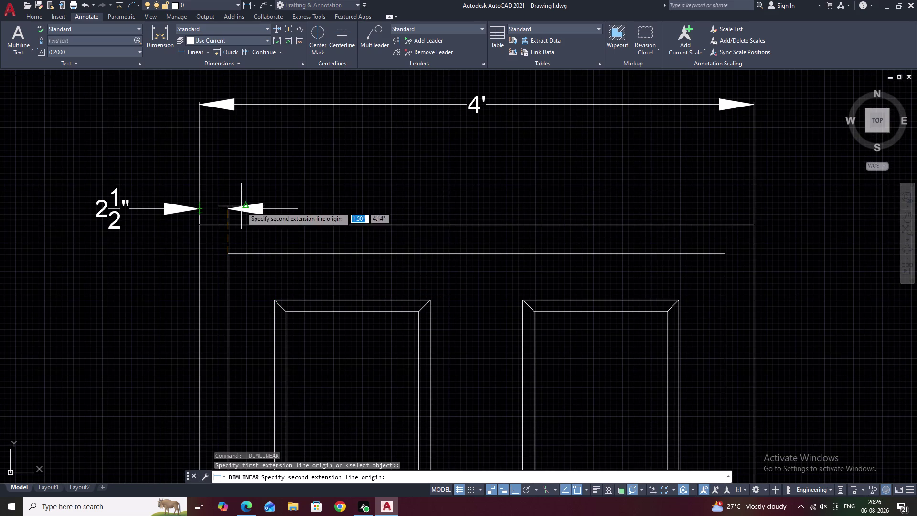
key(Escape)
key(space)
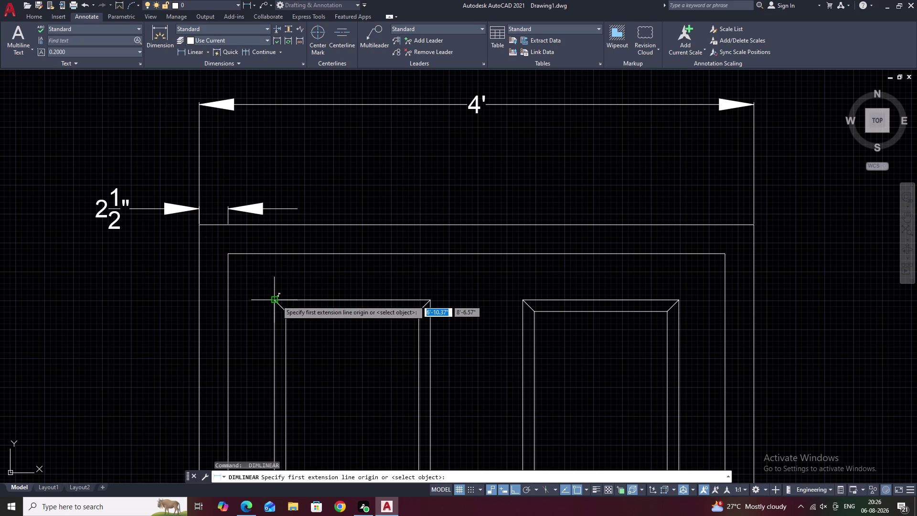
click(274, 255)
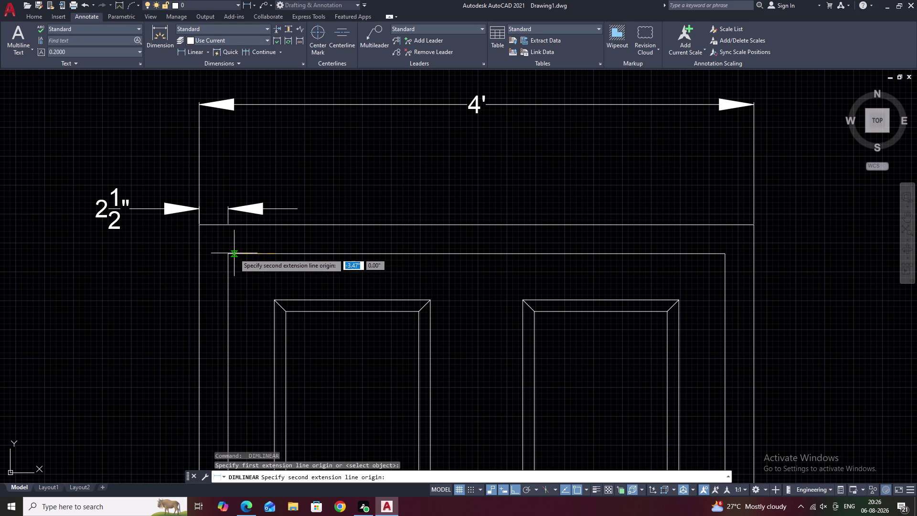
click(227, 253)
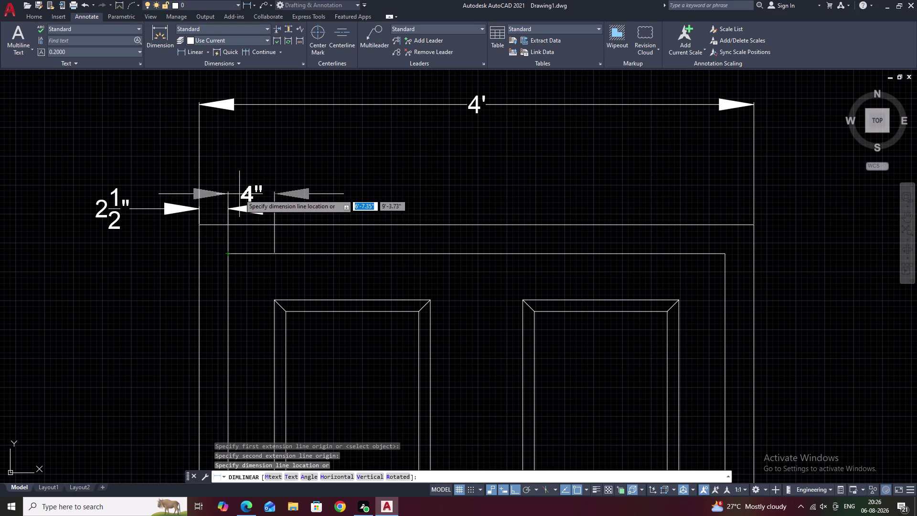
click(239, 190)
scroll(down, 3)
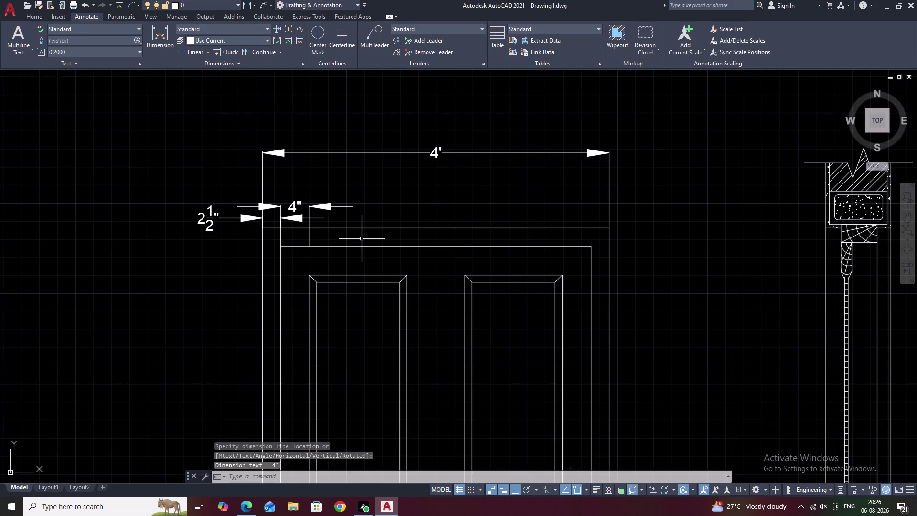
text(D)
key(space)
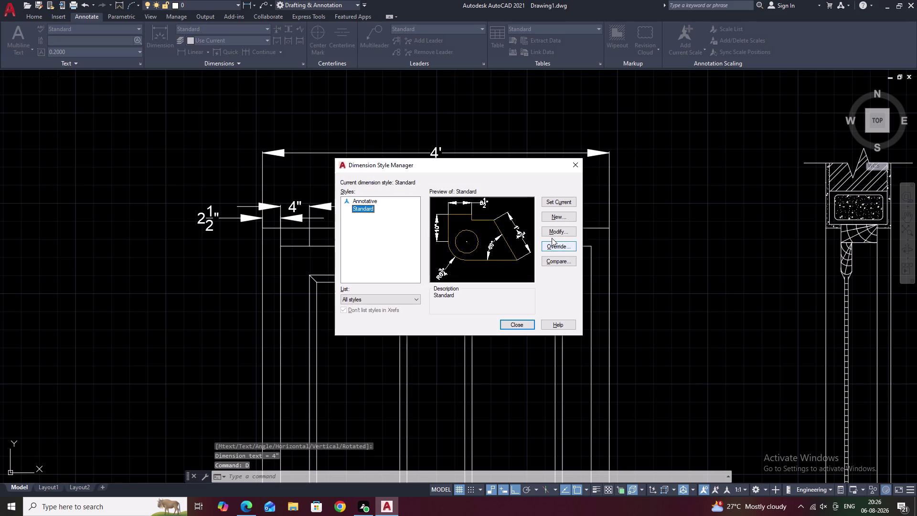
Set the Standard dimension style's arrow size to .5 and close the style manager.
click(554, 232)
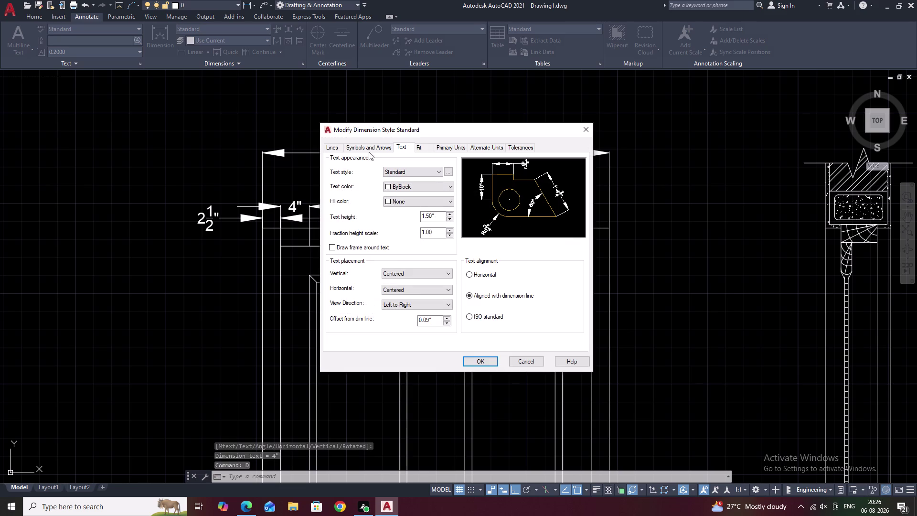
click(366, 144)
drag(354, 243, 324, 244)
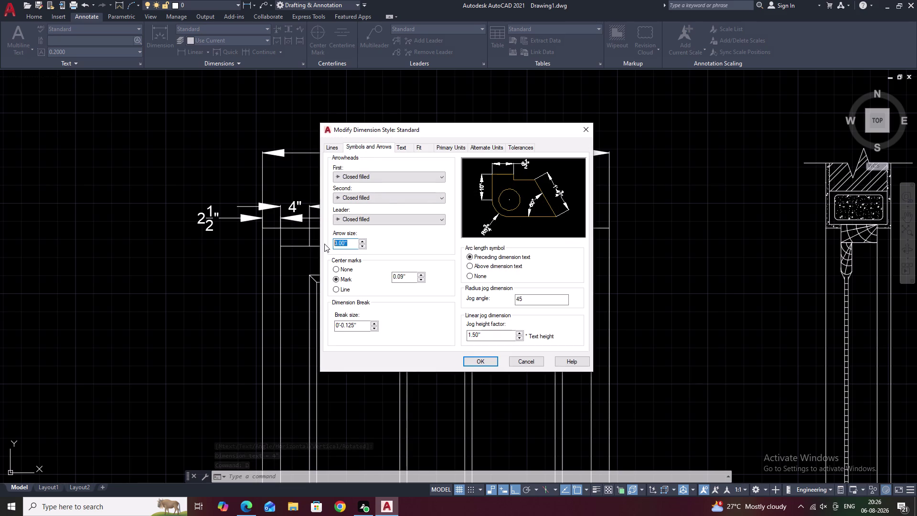
key(BackSpace)
text(.5)
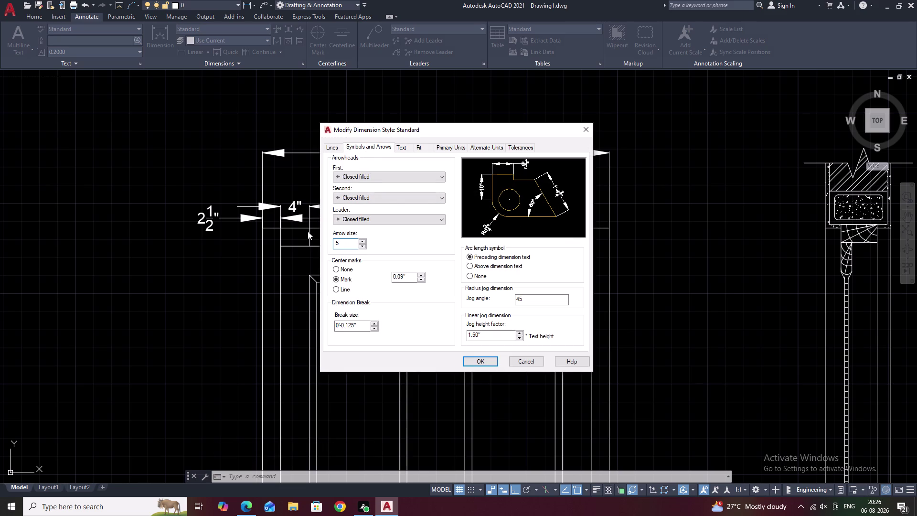
click(490, 361)
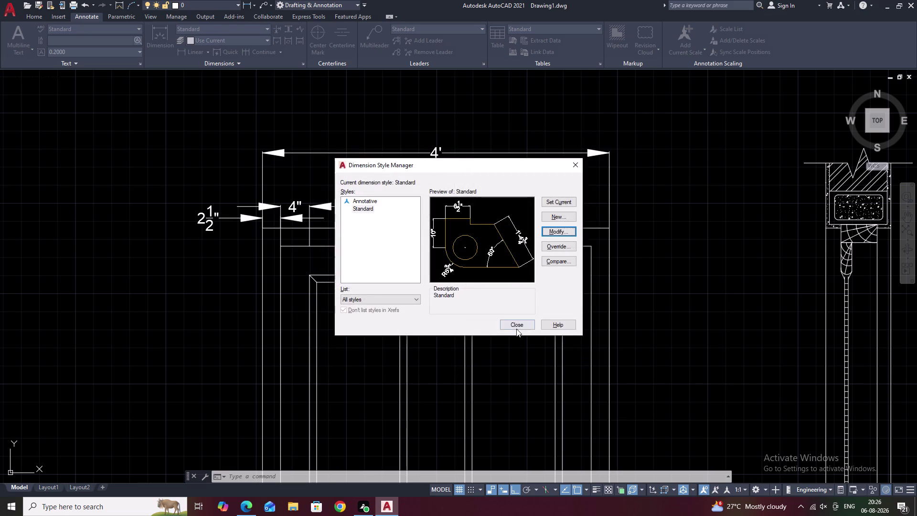
click(516, 328)
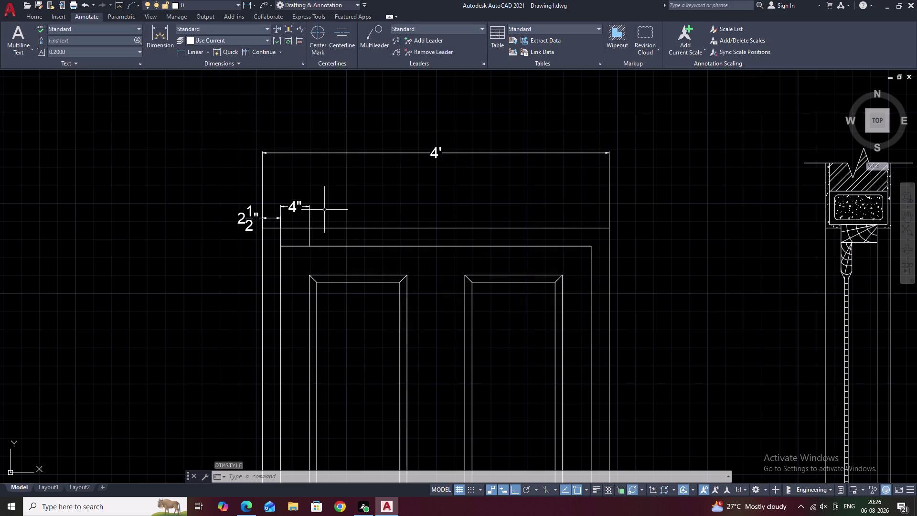
key(Escape)
Stretch the 4" dimension line down level with the 2½" dimension.
scroll(up, 3)
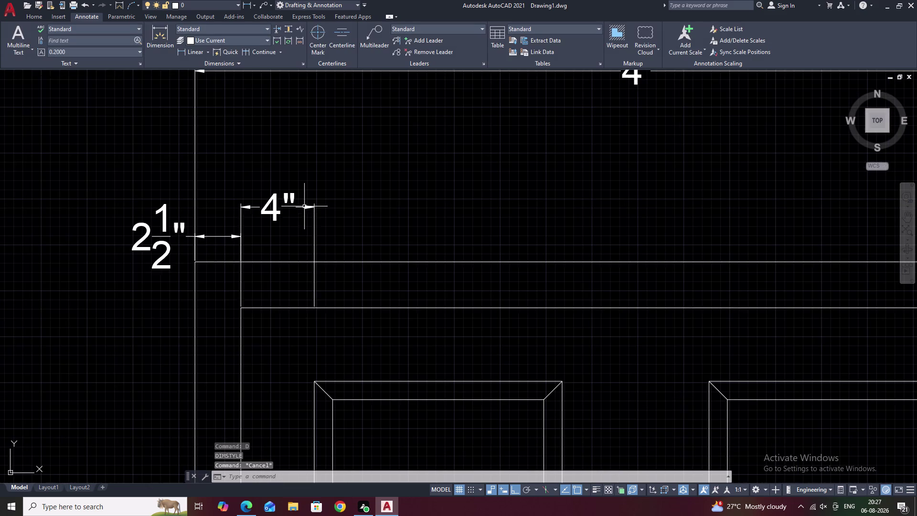
click(303, 206)
click(281, 207)
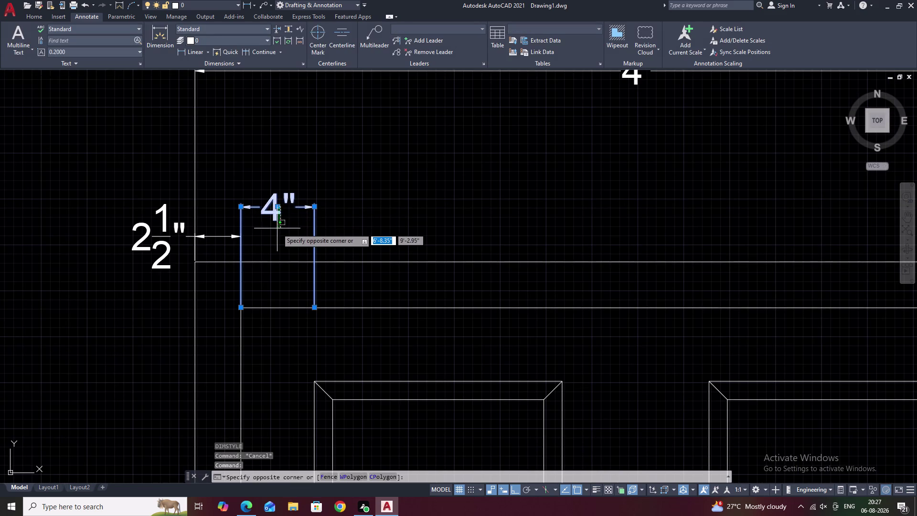
click(279, 209)
double_click(277, 205)
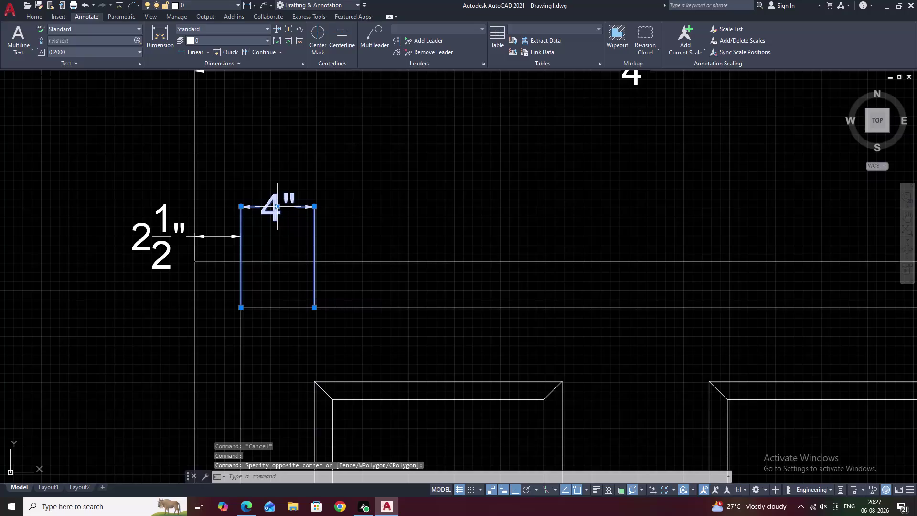
click(276, 236)
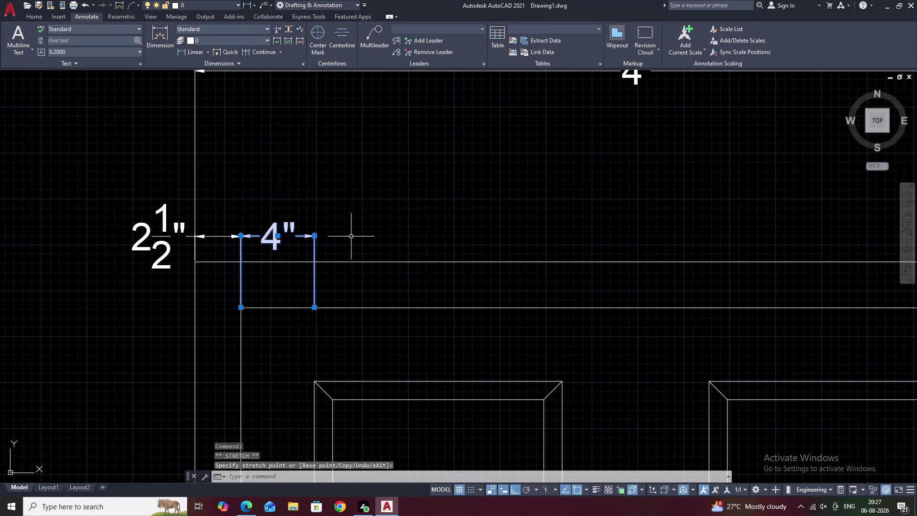
middle_click(353, 237)
key(Escape)
scroll(down, 3)
middle_drag(354, 237, 301, 241)
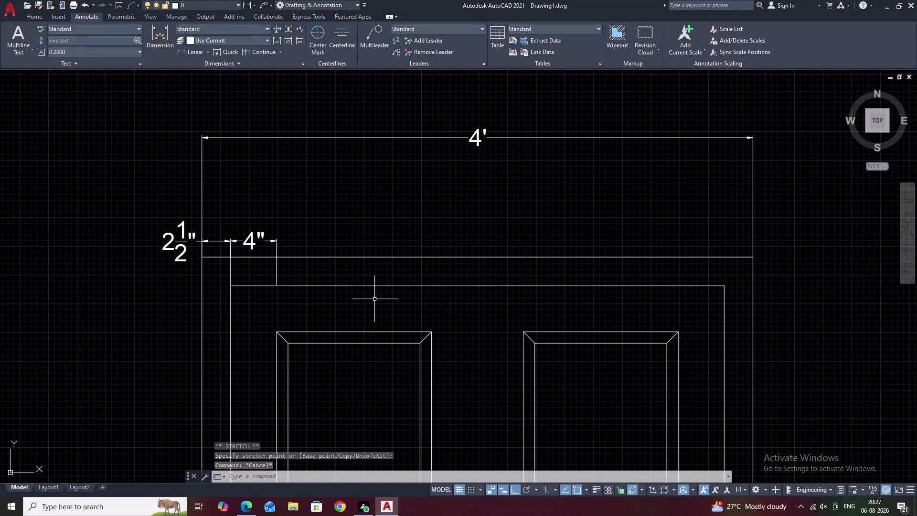
Reopen the dimension style settings and close them unchanged.
key(space)
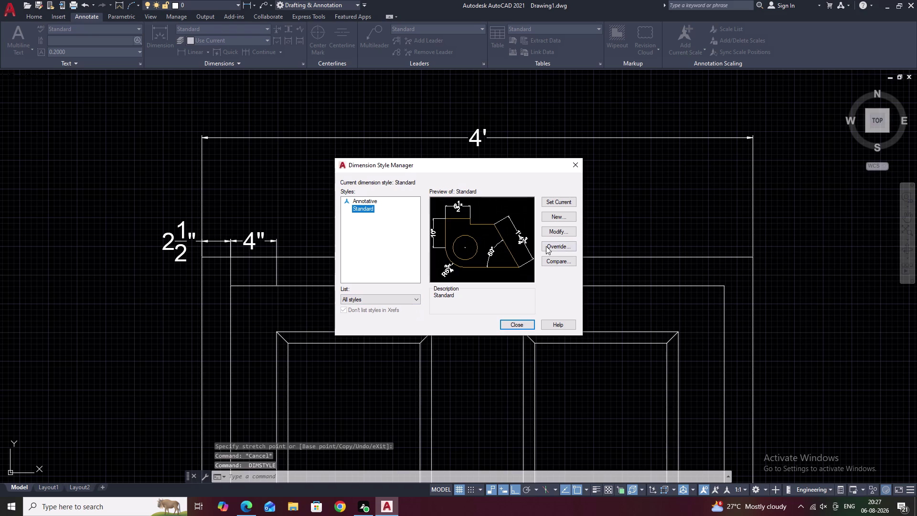
click(519, 319)
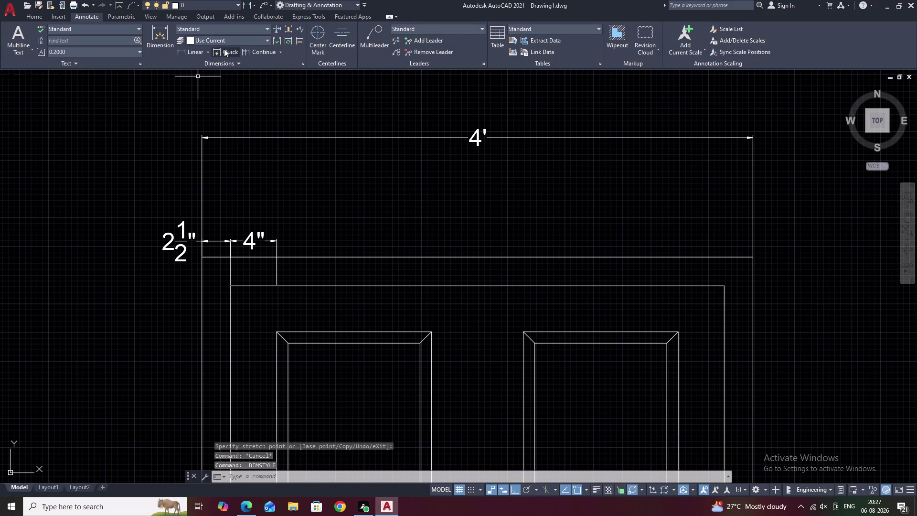
click(190, 53)
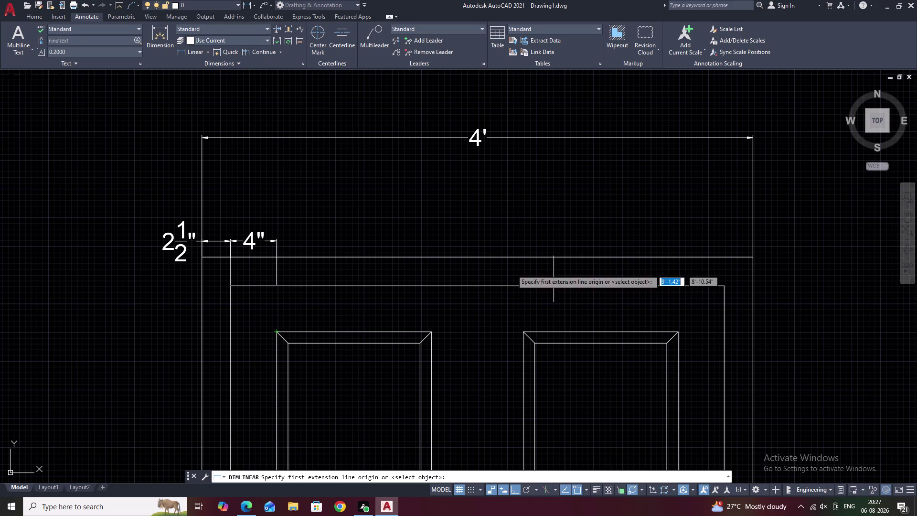
Dimension the 1'-1½" span from the 4" dimension's end to the panel's right edge.
click(189, 53)
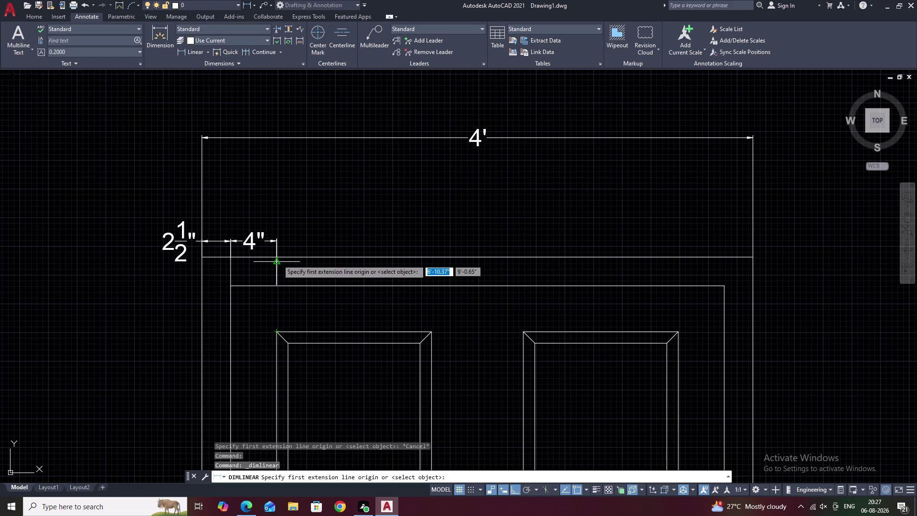
click(277, 256)
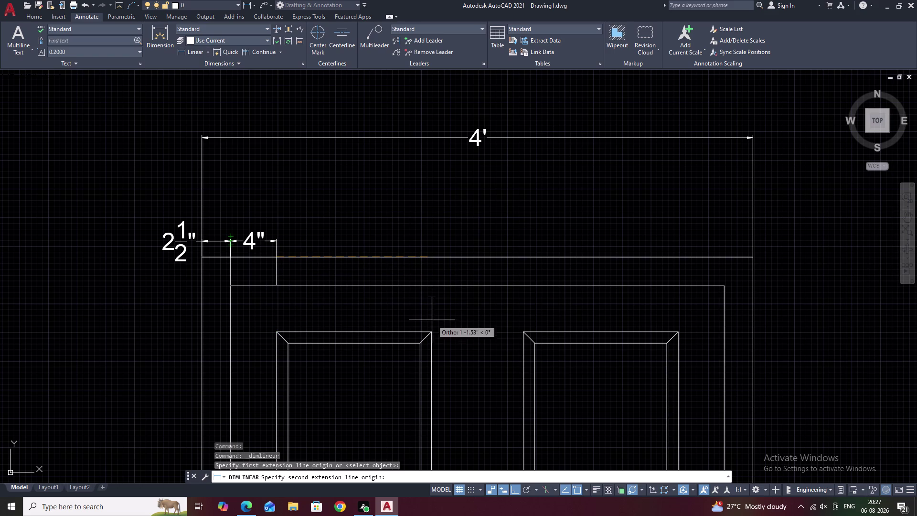
click(431, 257)
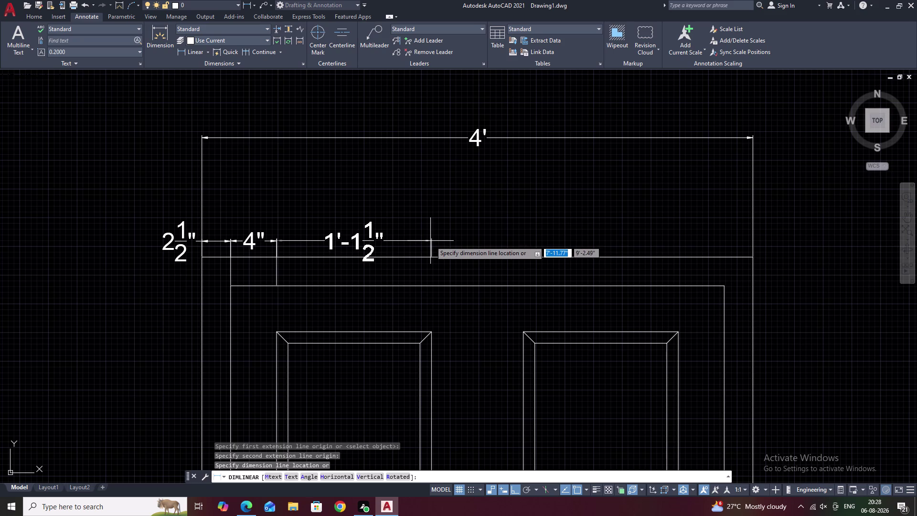
click(430, 240)
middle_drag(448, 279, 356, 297)
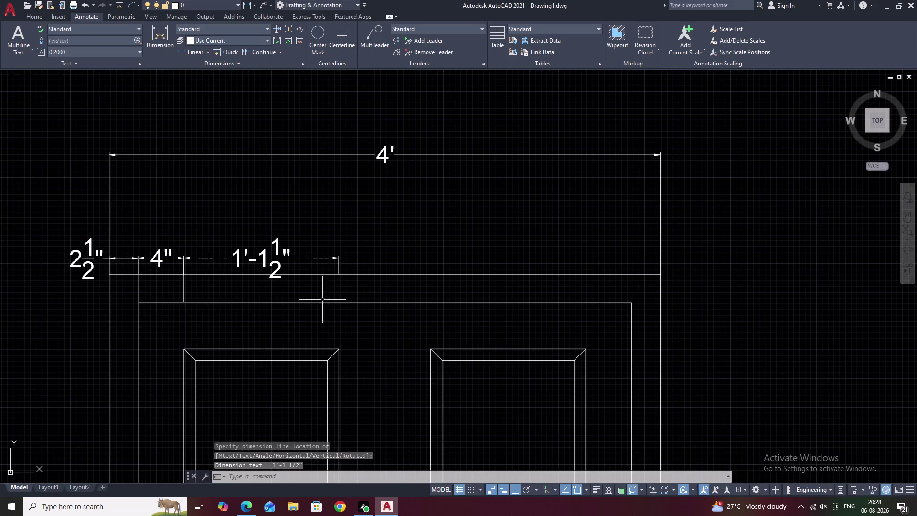
text(D)
key(space)
Reduce the Standard dimension style's text height to 1 and close the settings.
click(552, 234)
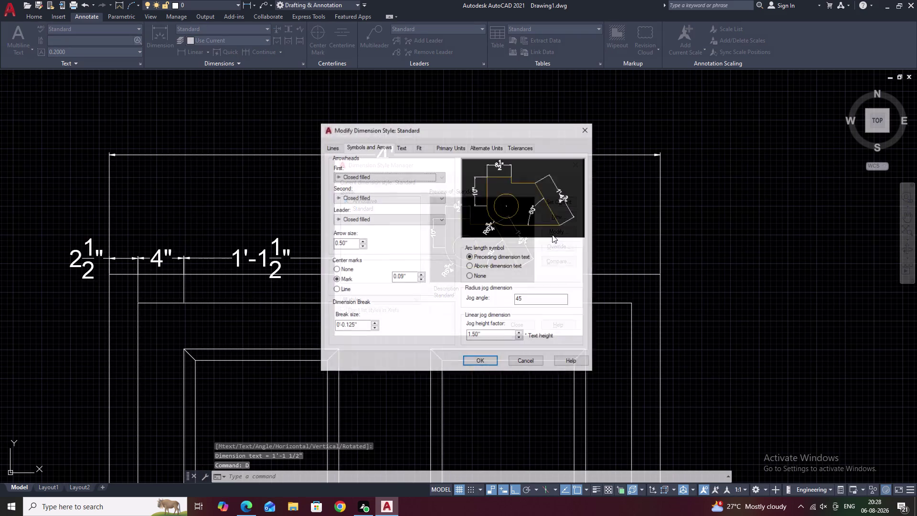
click(404, 147)
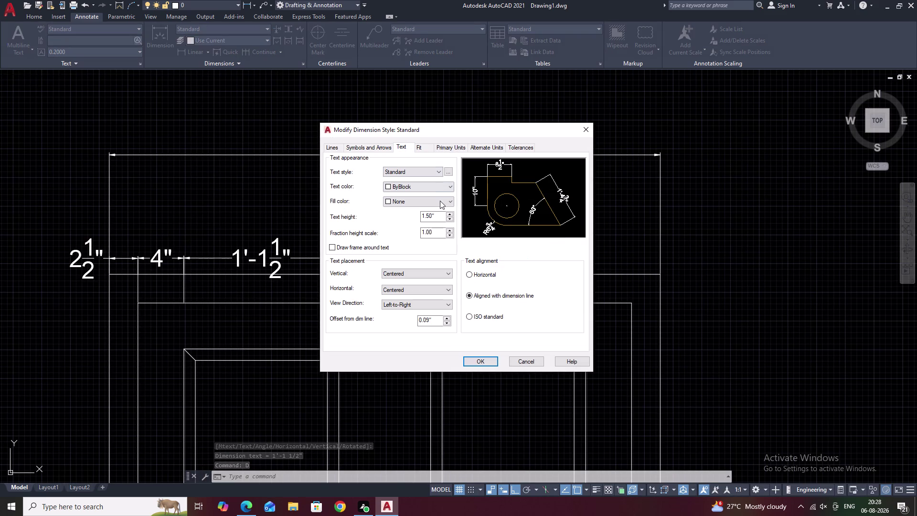
drag(440, 215, 405, 217)
key(BackSpace)
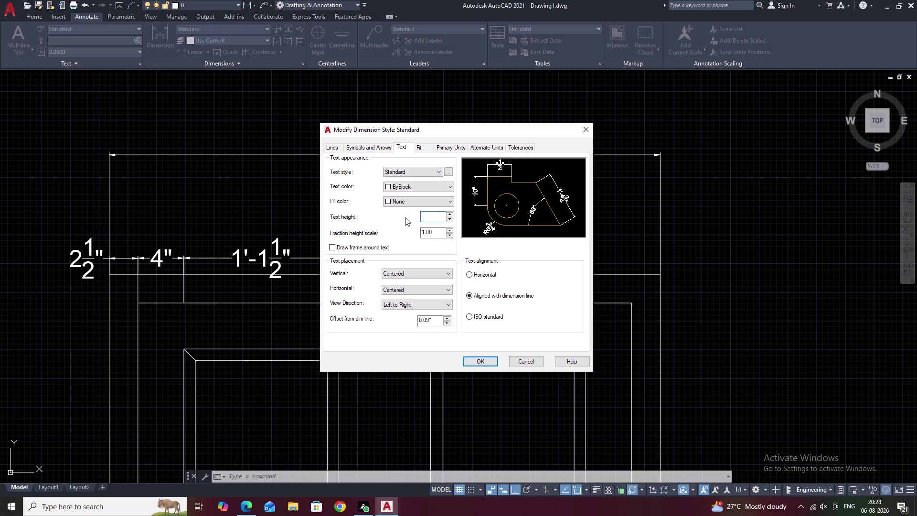
key(1)
click(482, 359)
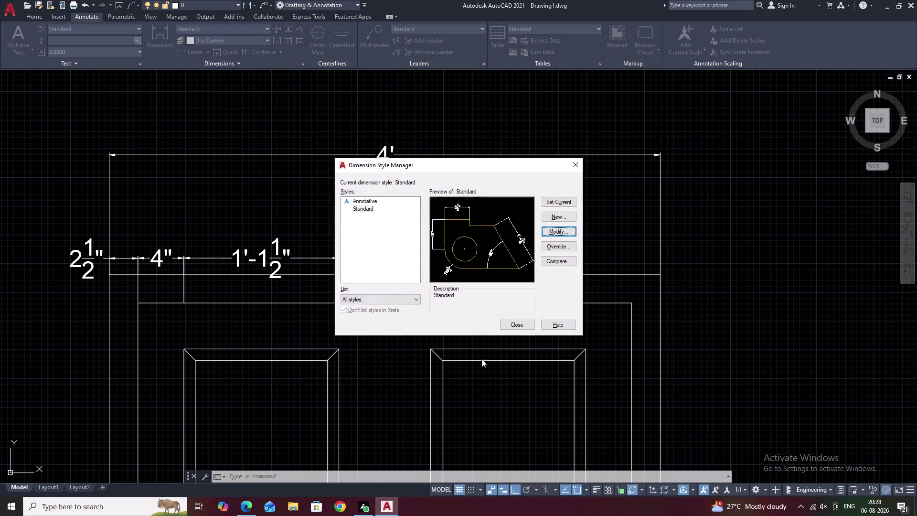
click(515, 325)
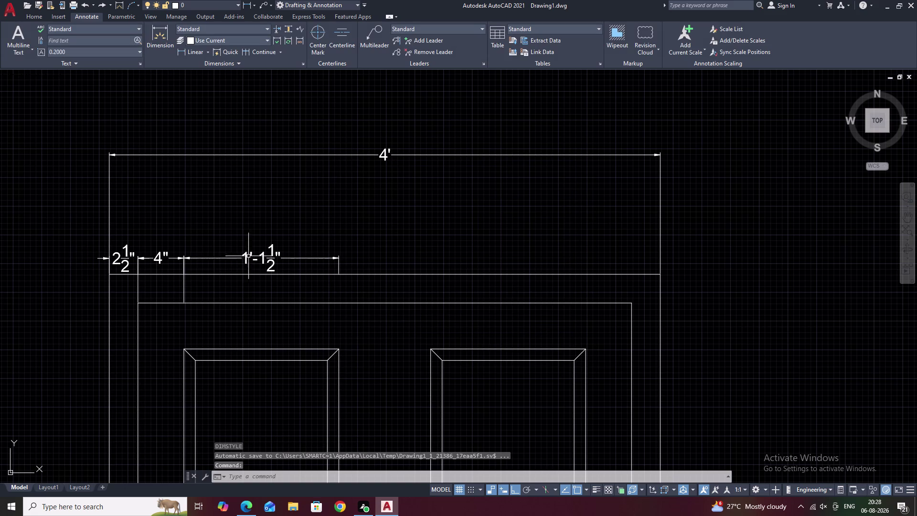
middle_drag(327, 263, 297, 274)
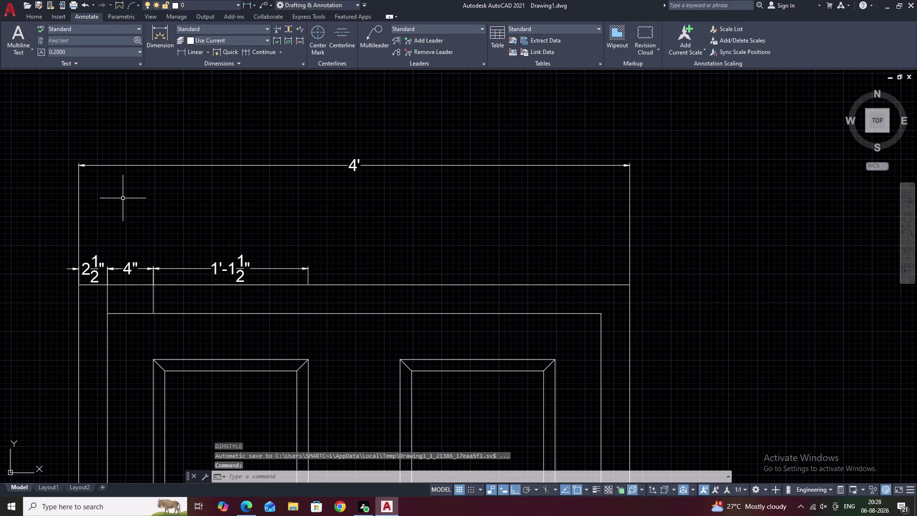
click(191, 50)
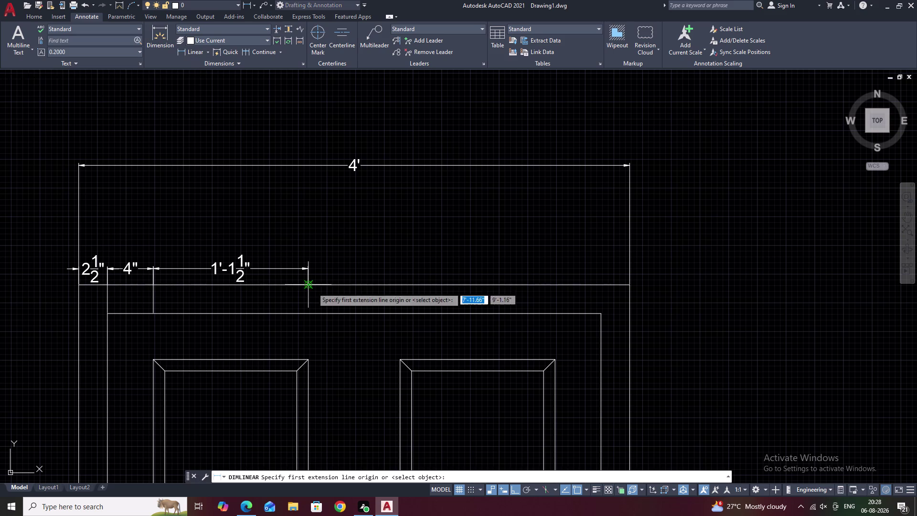
scroll(down, 3)
middle_drag(369, 347, 372, 258)
middle_drag(372, 357, 372, 354)
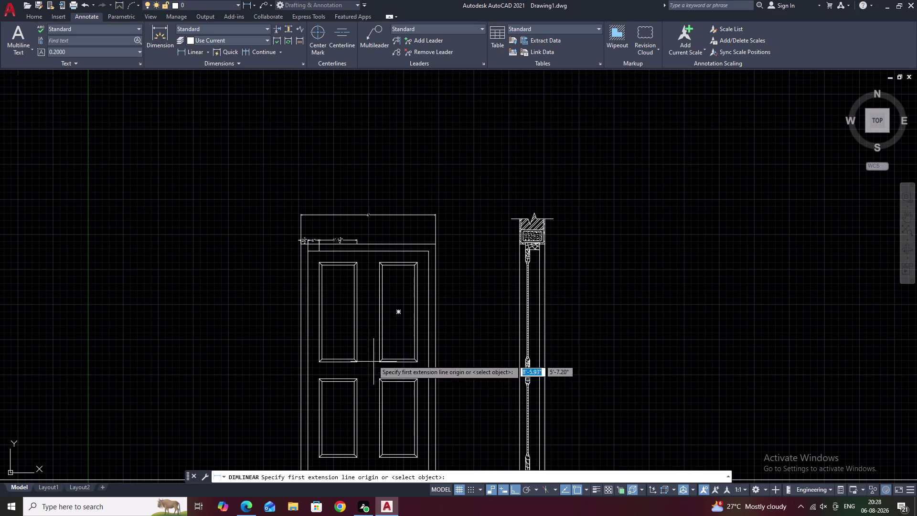
middle_drag(372, 354, 378, 260)
key(Escape)
middle_drag(368, 364, 370, 339)
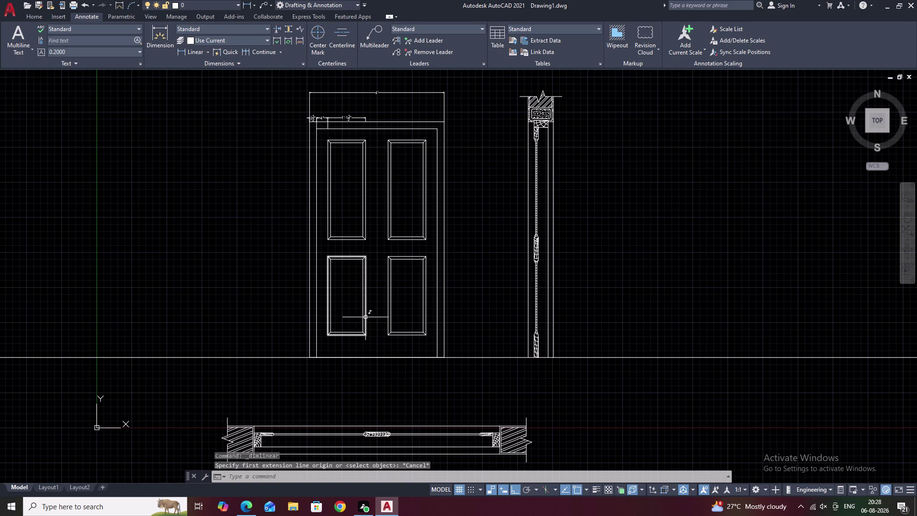
scroll(up, 3)
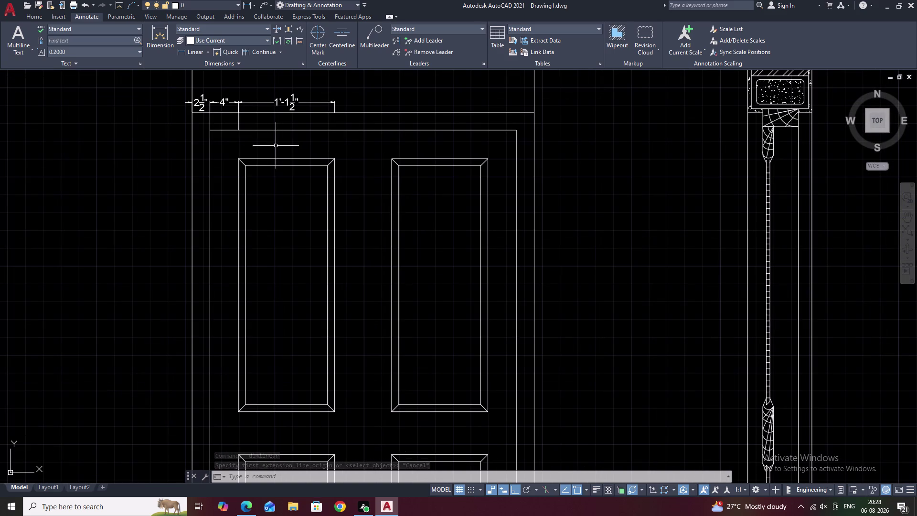
text(O)
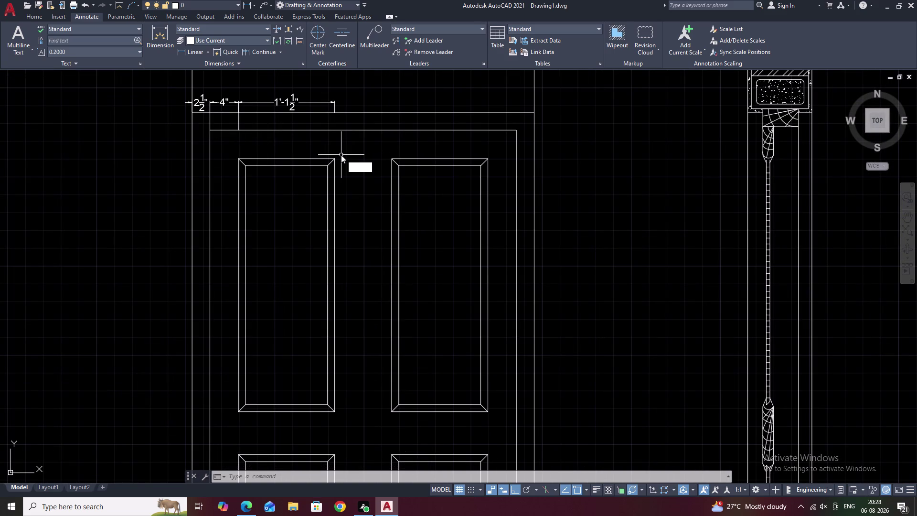
Offset a line by 4 to one side.
key(space)
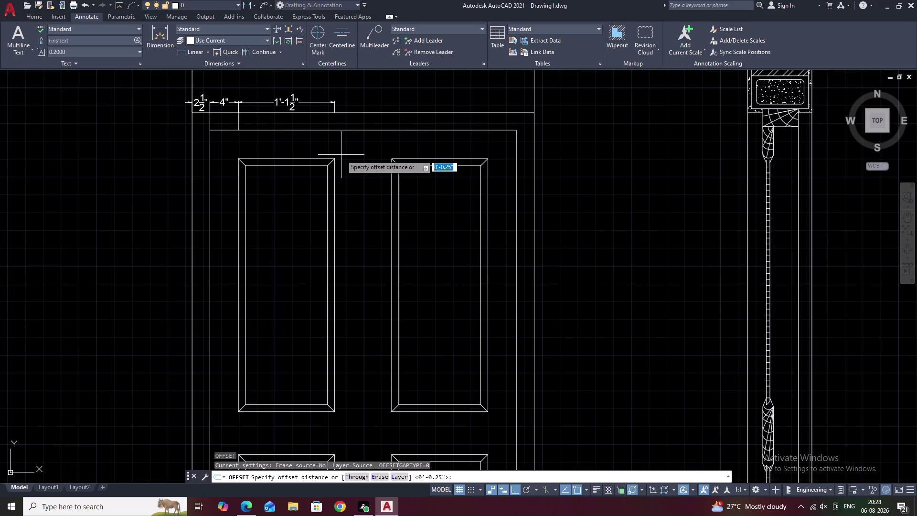
key(4)
key(space)
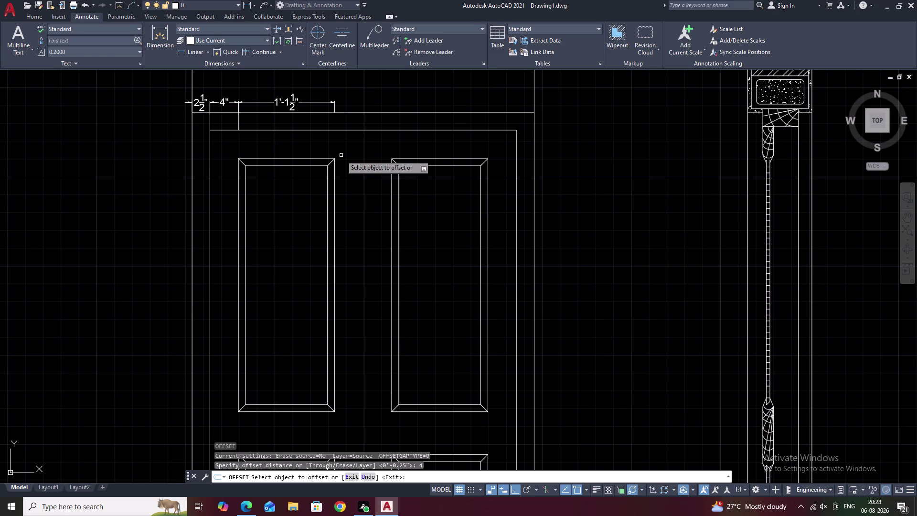
click(335, 172)
double_click(357, 175)
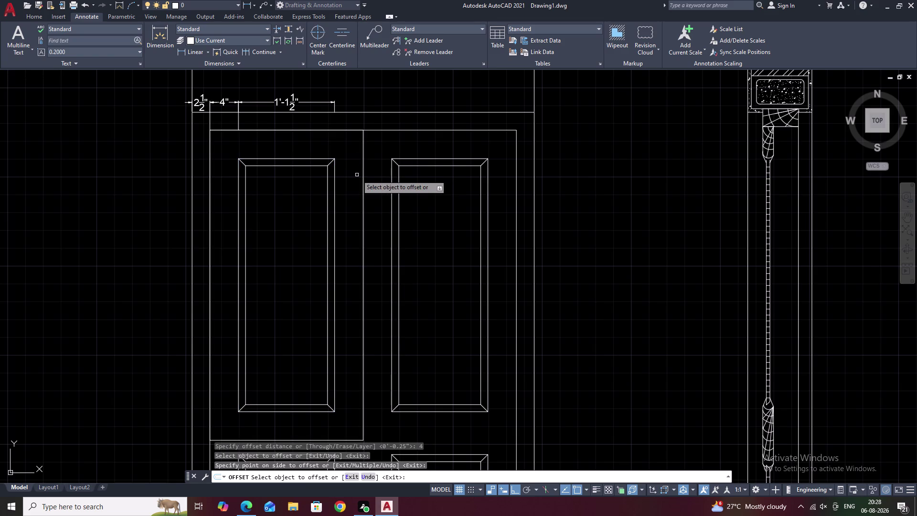
key(Escape)
Explode the upper-left rectangle into separate lines.
scroll(down, 3)
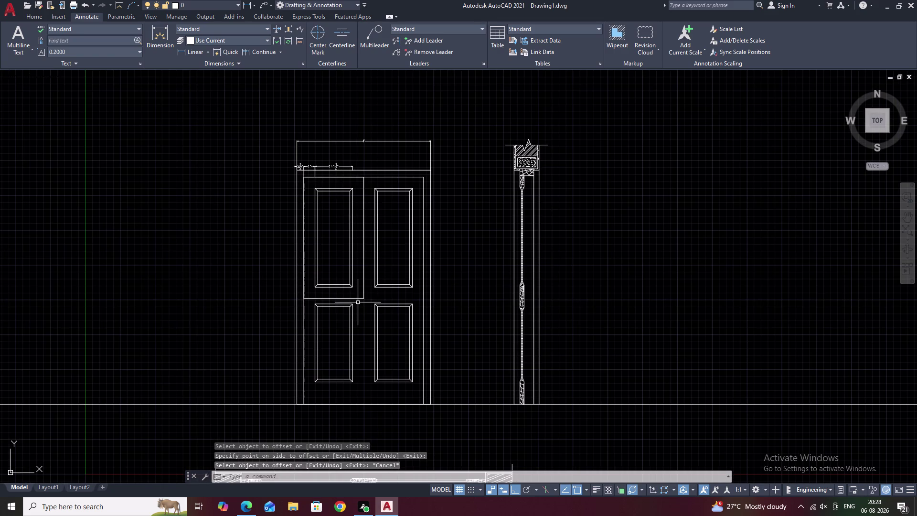
scroll(up, 3)
double_click(357, 296)
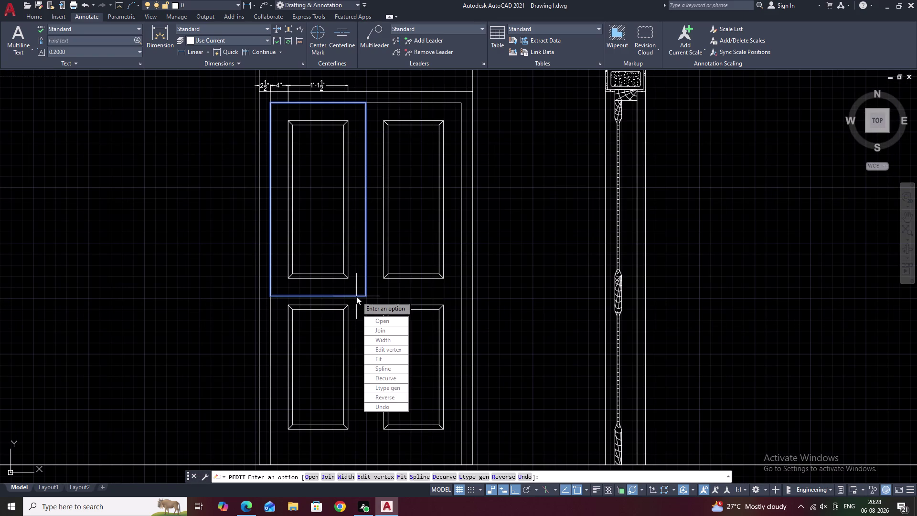
key(e)
key(BackSpace)
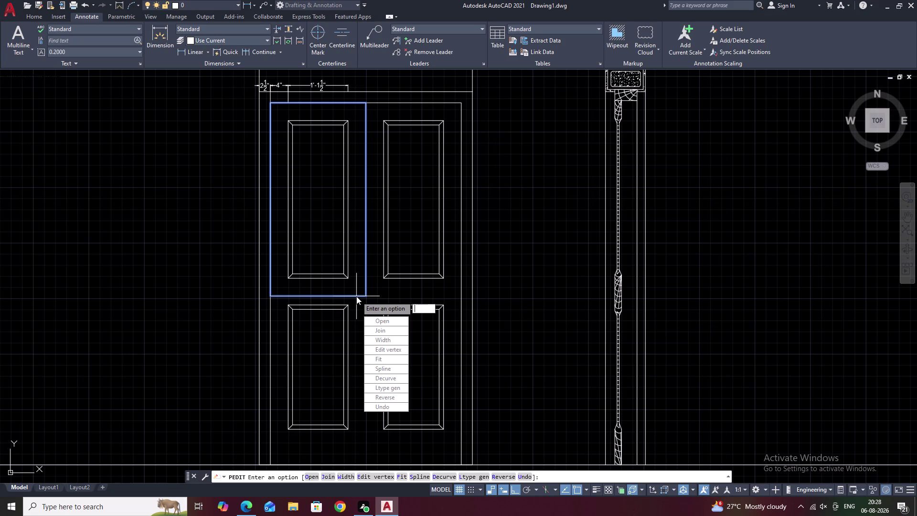
text(X)
key(space)
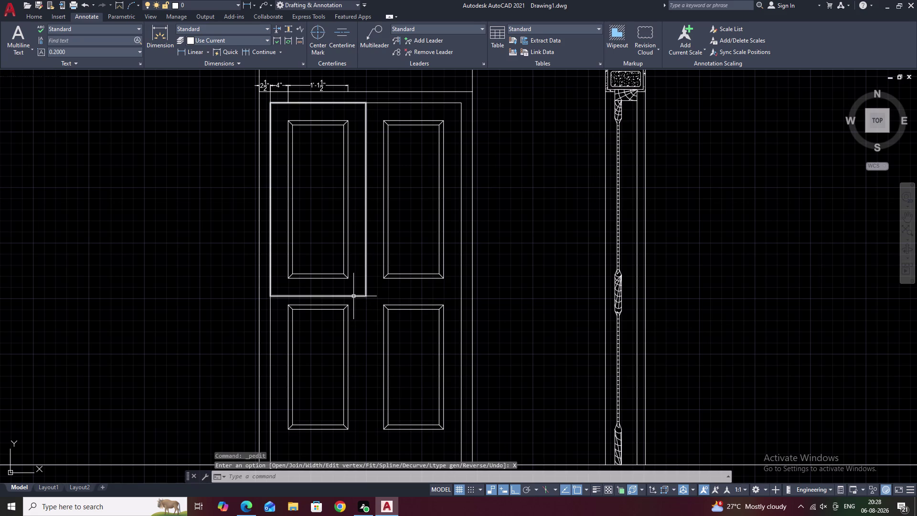
click(354, 296)
text(X)
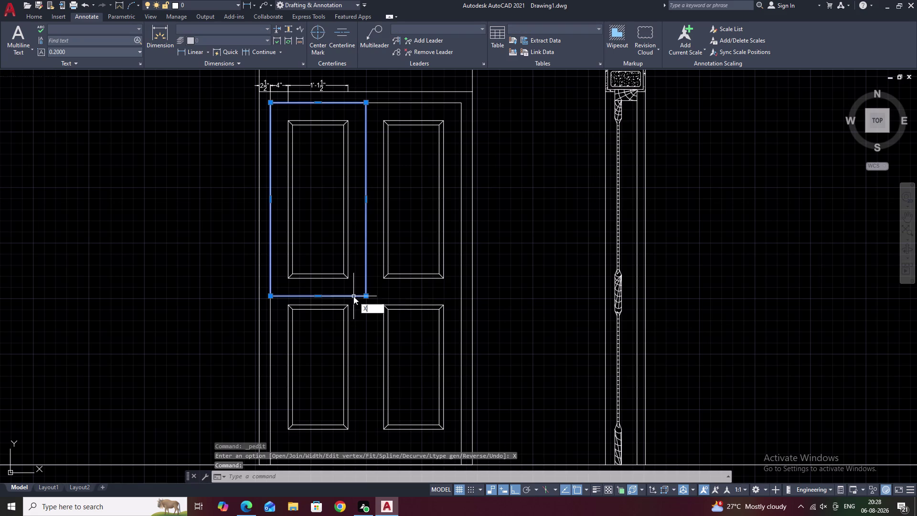
key(space)
Erase the rectangle's bottom, left and top edges.
click(353, 296)
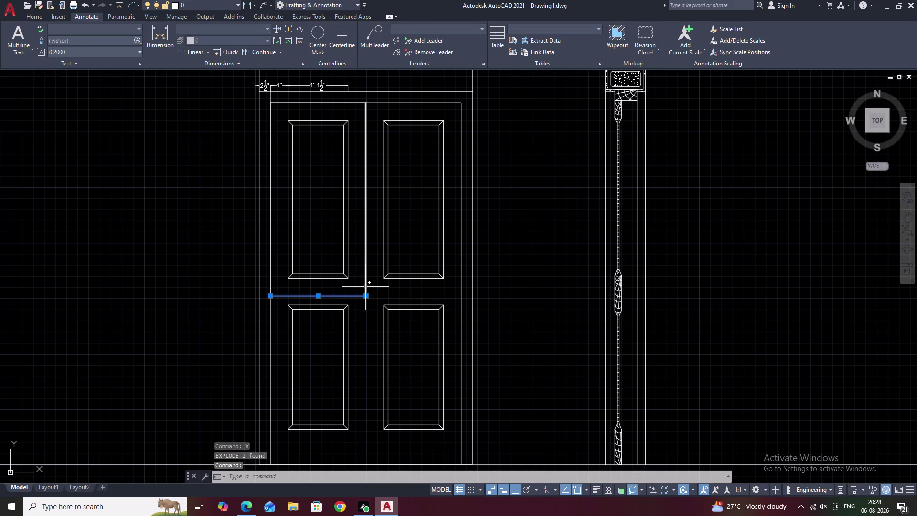
text(E)
key(space)
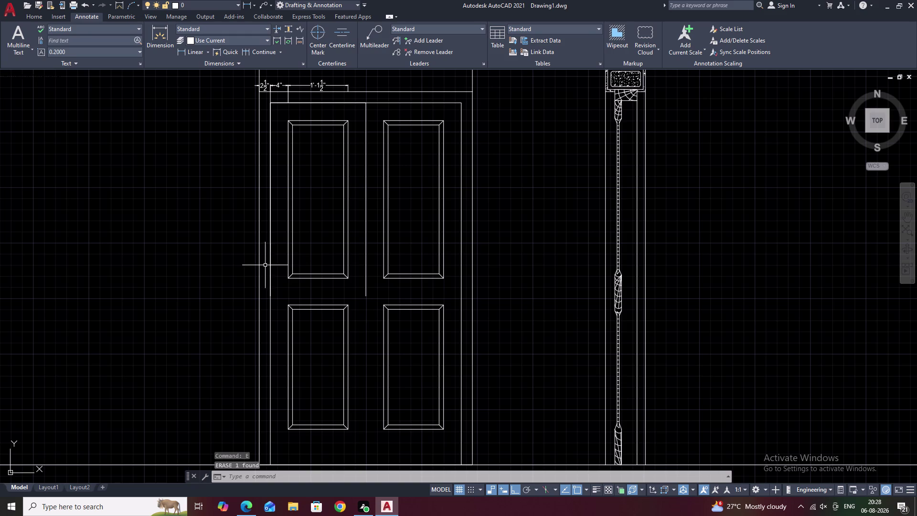
click(270, 261)
key(e)
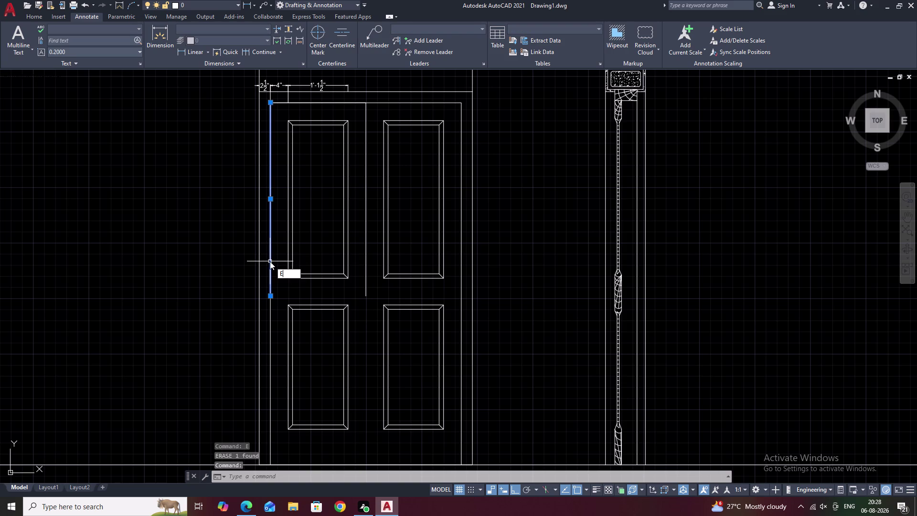
key(space)
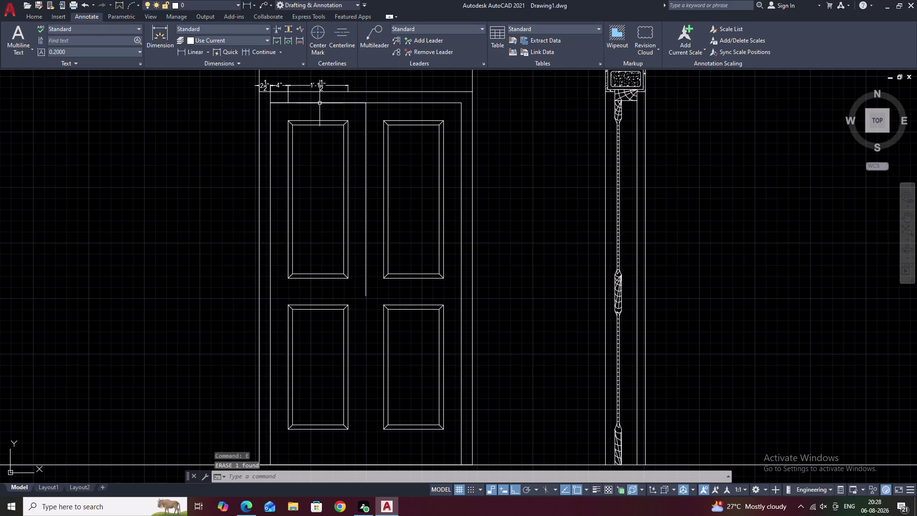
click(319, 103)
text(E)
key(space)
key(Escape)
Extend the remaining vertical line down to the door bottom using a fence.
text(R)
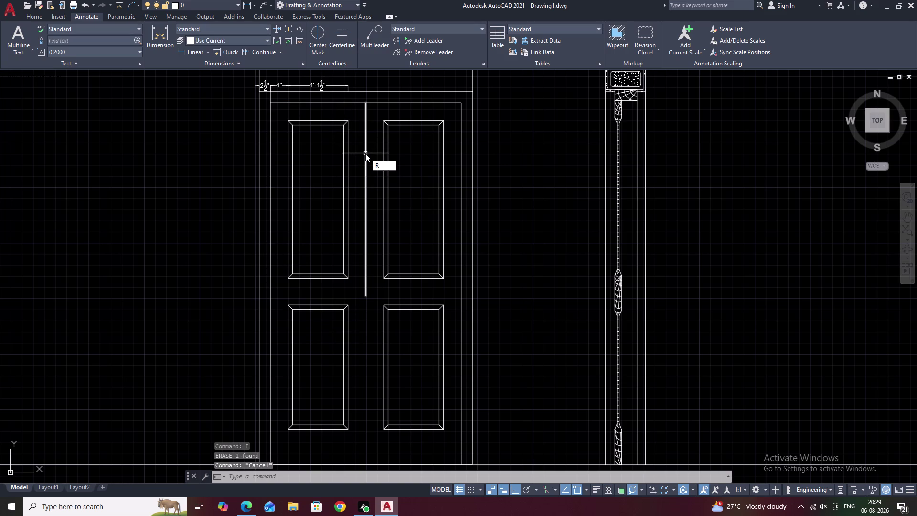
text(C)
key(BackSpace)
key(BackSpace)
text(EX)
key(space)
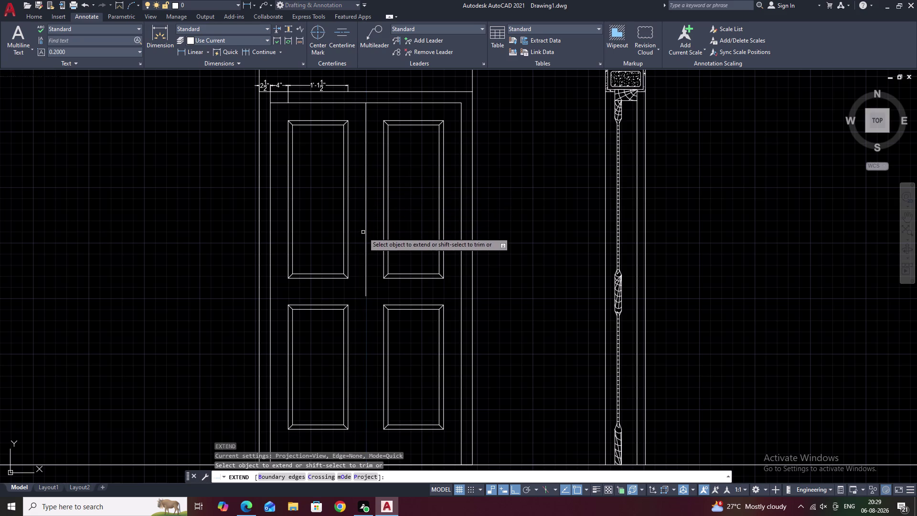
click(364, 252)
click(365, 248)
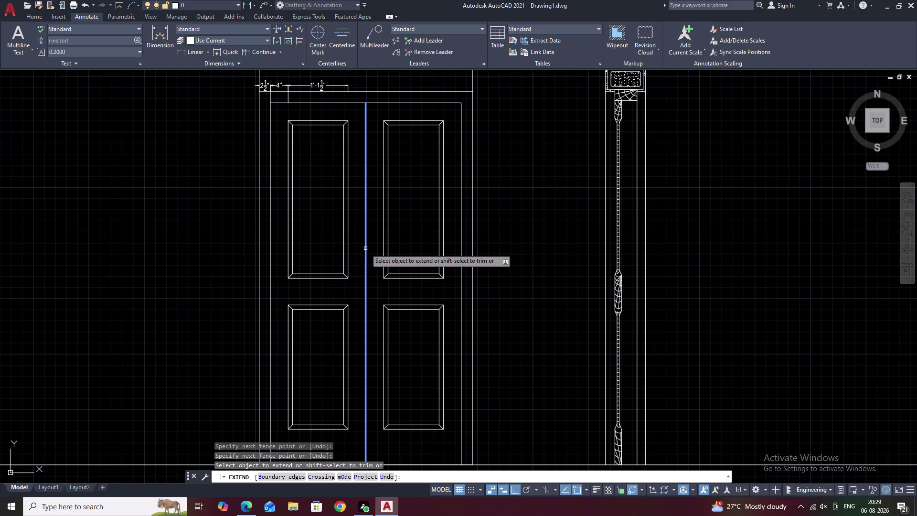
click(366, 248)
scroll(down, 3)
key(Escape)
scroll(up, 3)
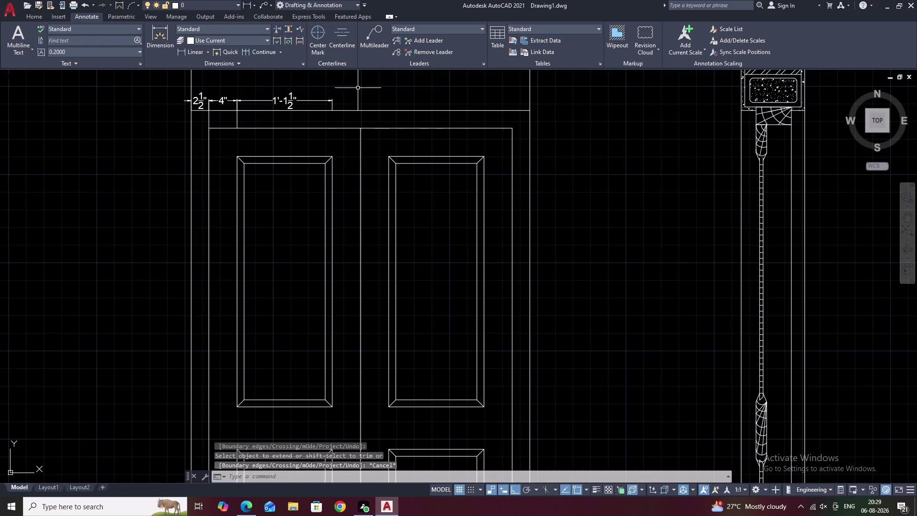
Add a 4" dimension from the 1'-1½" dimension's end to the centre line.
click(193, 51)
middle_drag(331, 97, 322, 119)
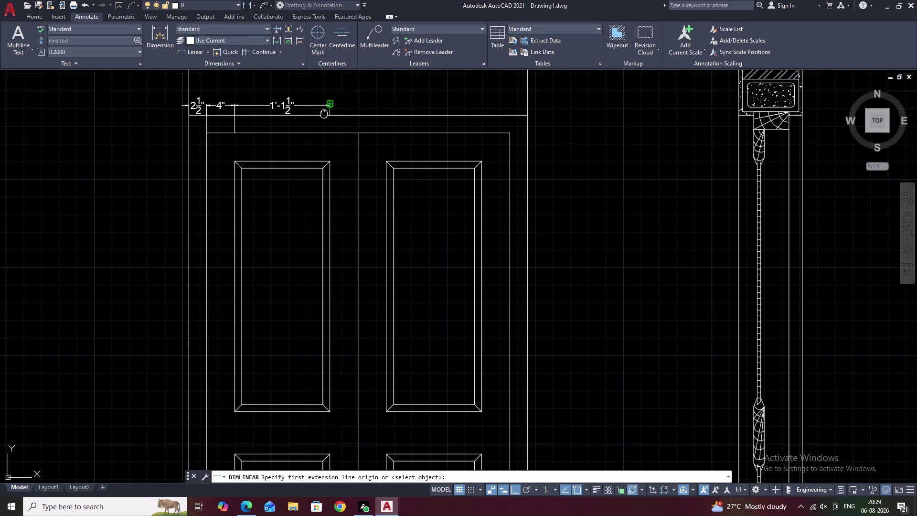
middle_drag(321, 119, 320, 126)
scroll(up, 3)
click(272, 130)
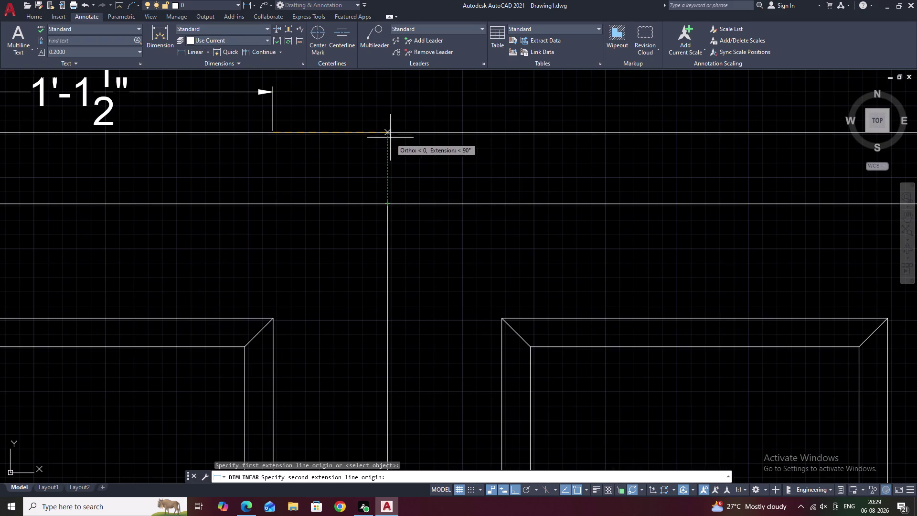
click(387, 132)
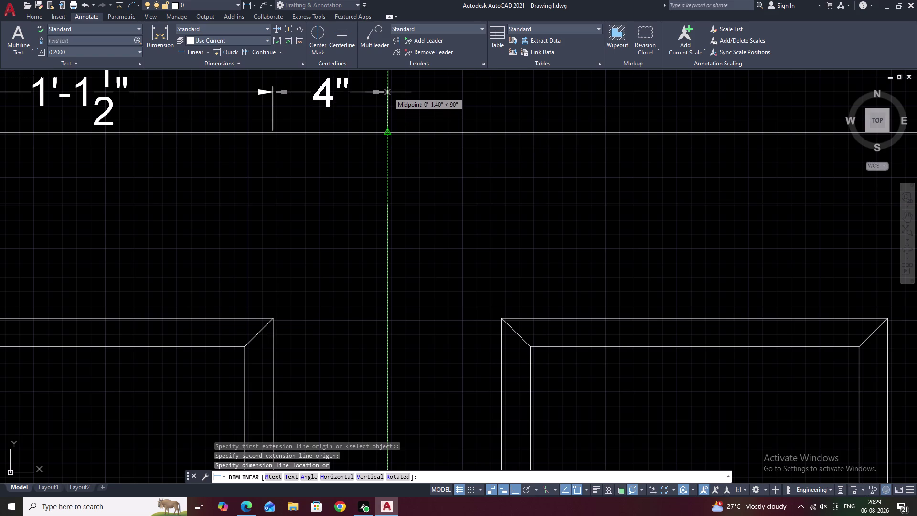
click(387, 92)
Add a second 4" dimension from the centre line to the right panel's left edge.
key(space)
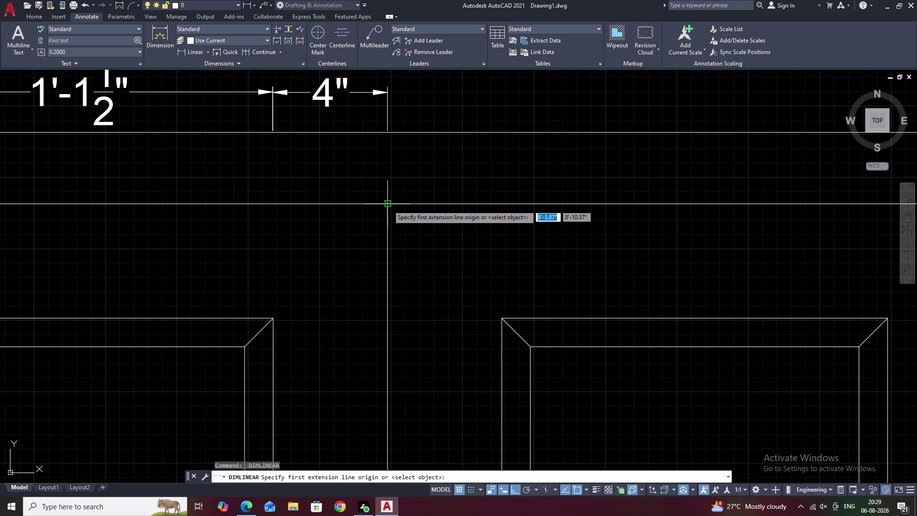
click(389, 130)
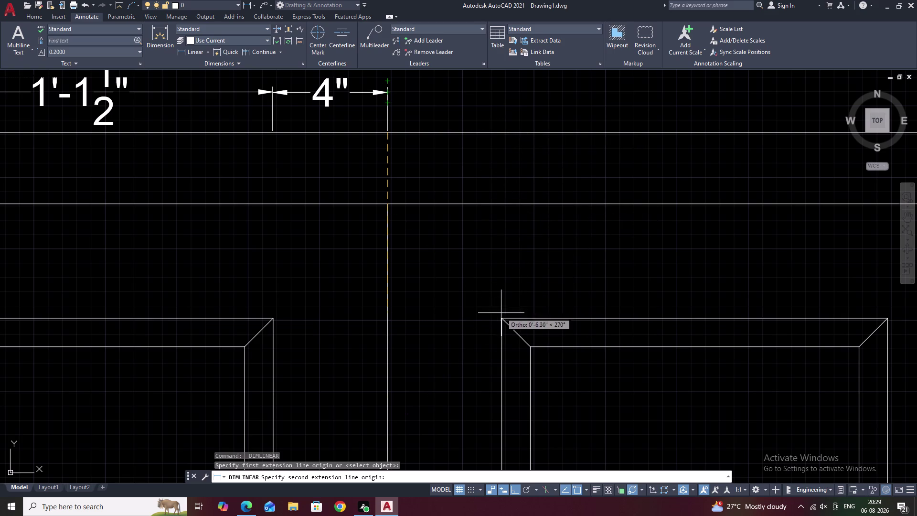
click(503, 133)
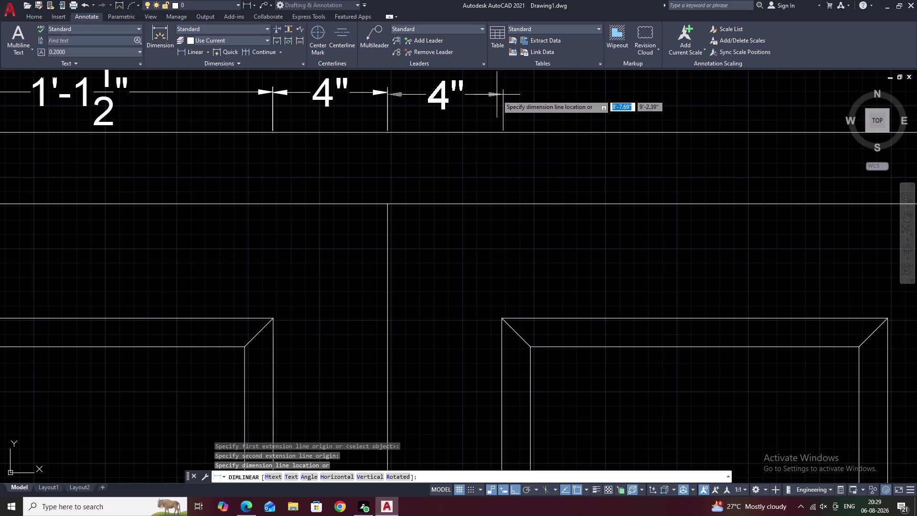
click(496, 93)
scroll(down, 3)
middle_drag(502, 118, 348, 254)
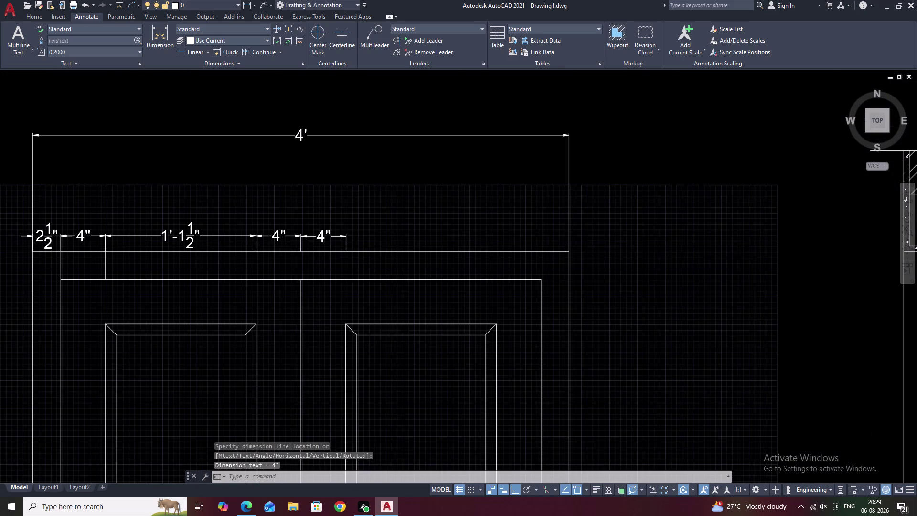
scroll(up, 3)
key(space)
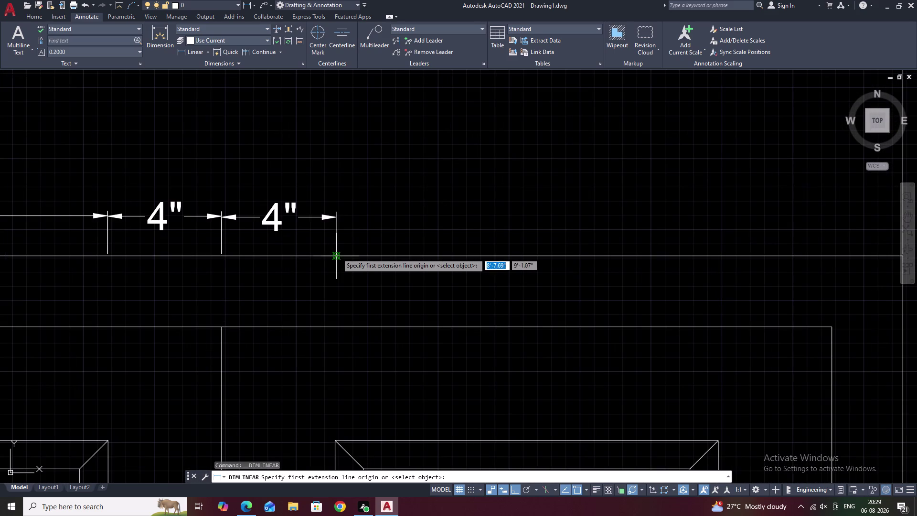
click(338, 252)
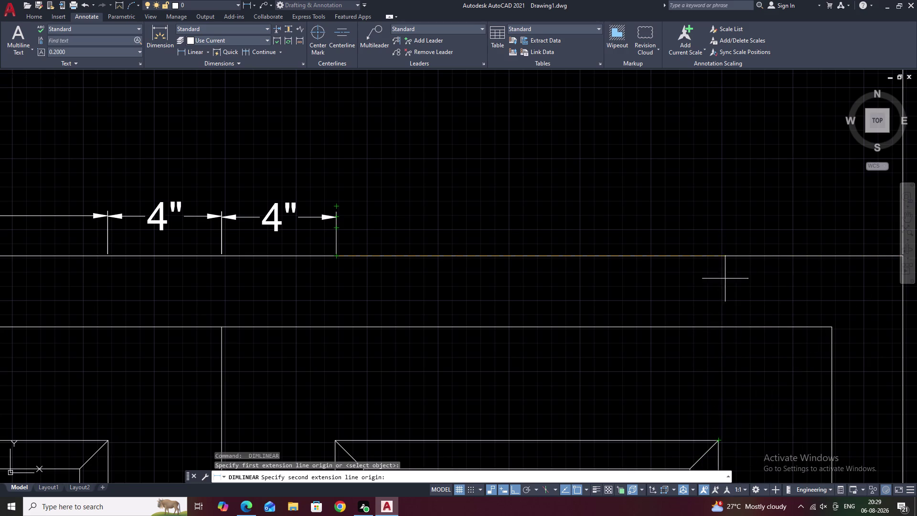
Place the 1'-1½" dimension to the right panel's right edge, in line with the chain.
click(718, 256)
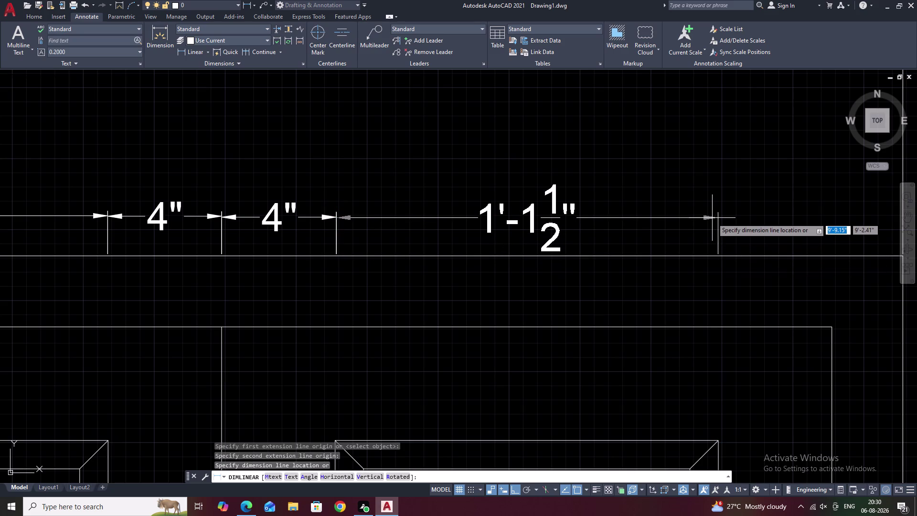
click(712, 218)
scroll(down, 3)
middle_drag(713, 220, 513, 263)
scroll(up, 3)
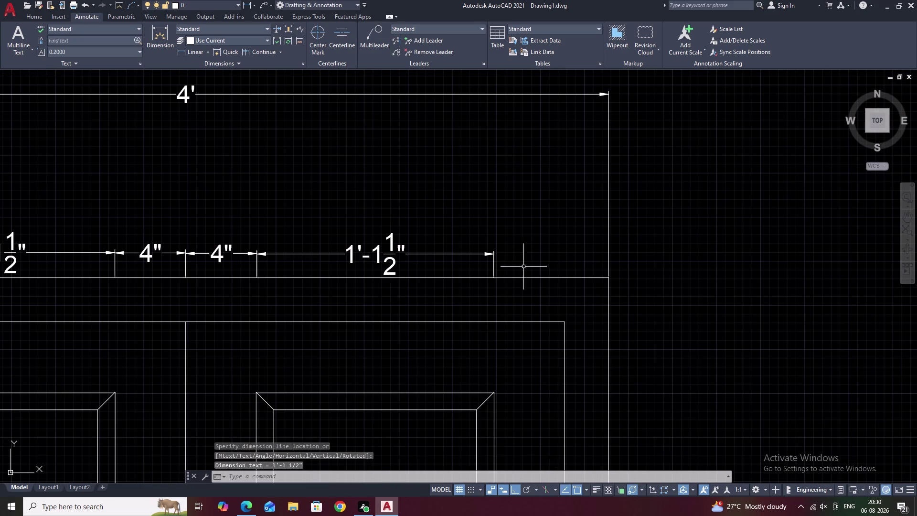
Add the 4" and 2½" dimensions, carrying the chain to the frame's outer right edge.
key(space)
click(495, 275)
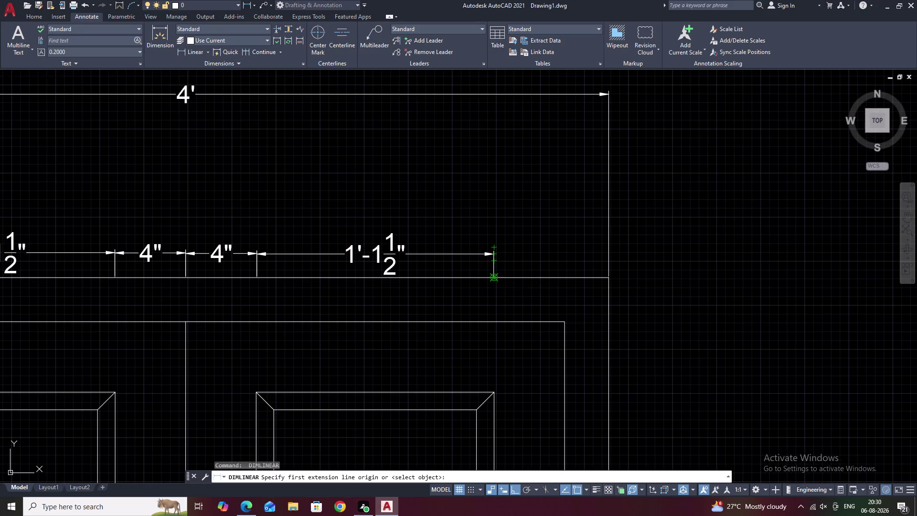
click(564, 279)
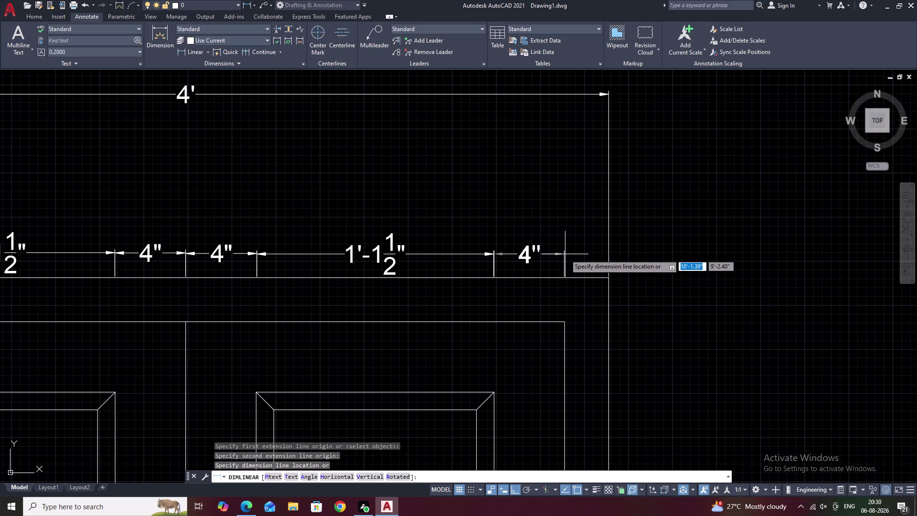
click(565, 256)
key(space)
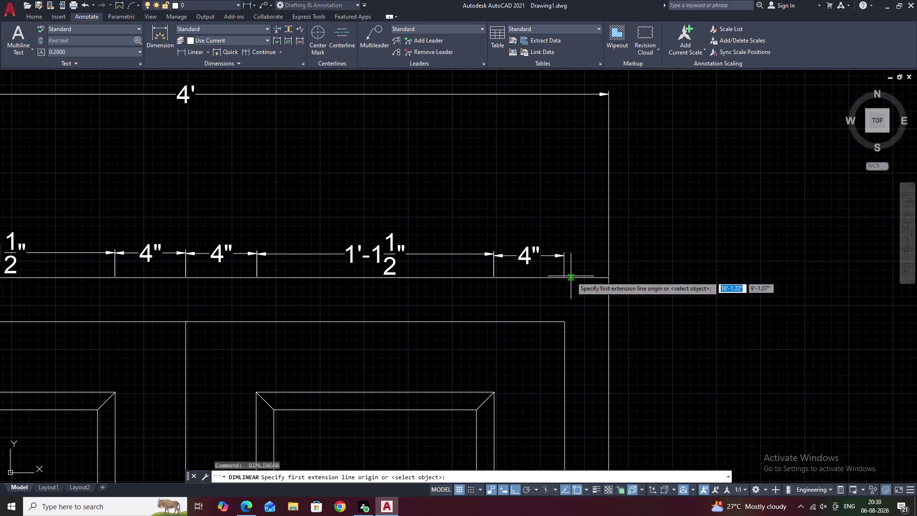
click(564, 275)
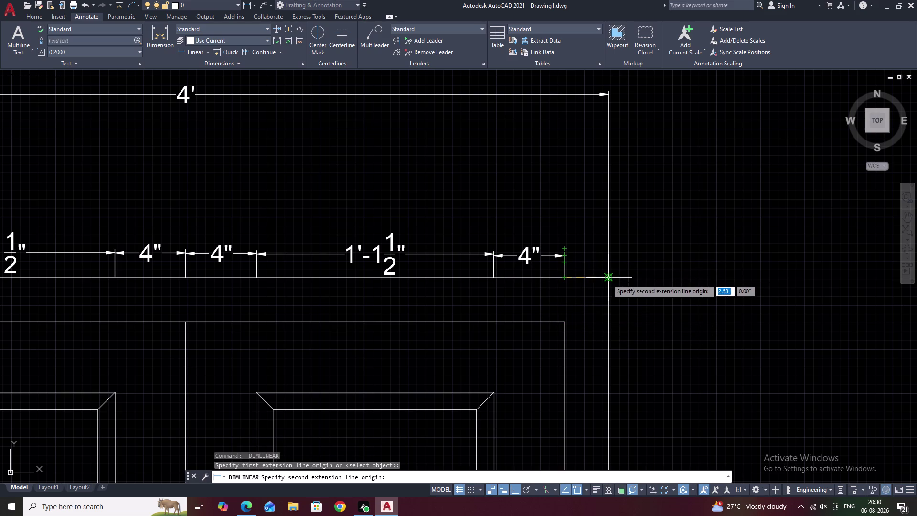
click(607, 279)
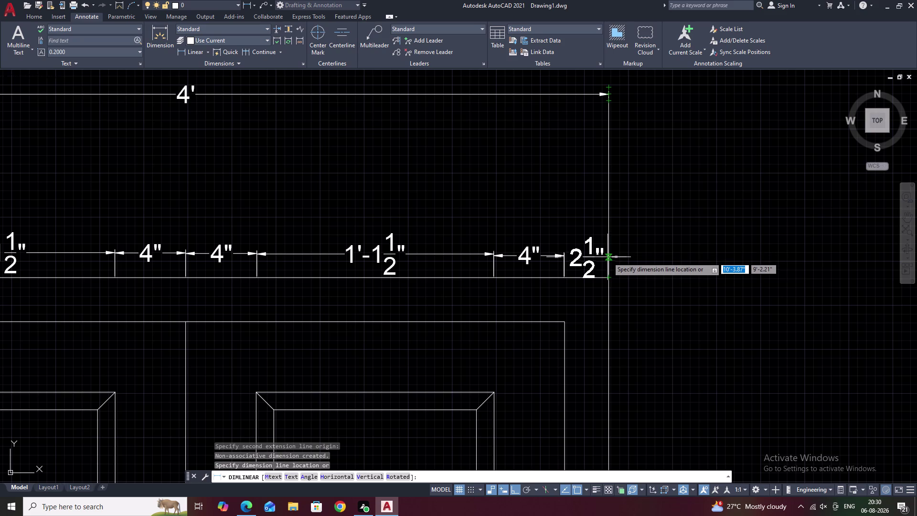
click(607, 256)
key(Escape)
scroll(down, 3)
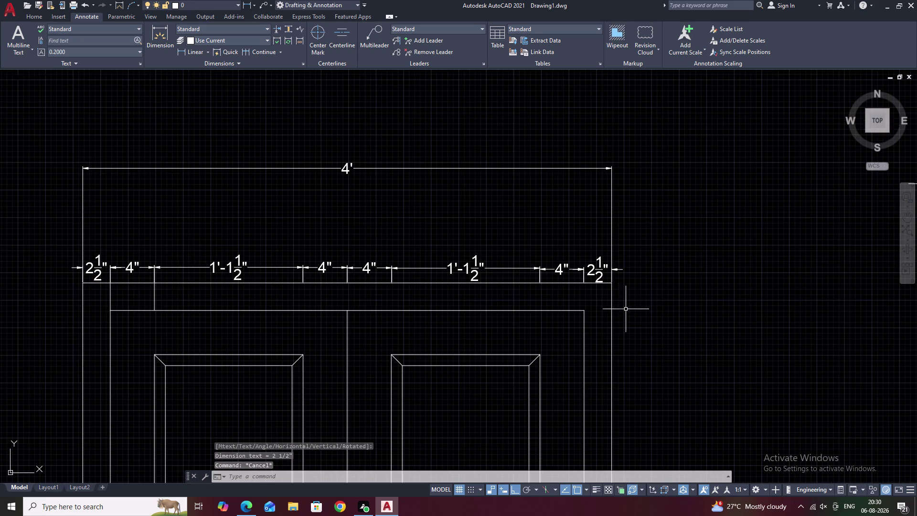
middle_drag(626, 309, 653, 262)
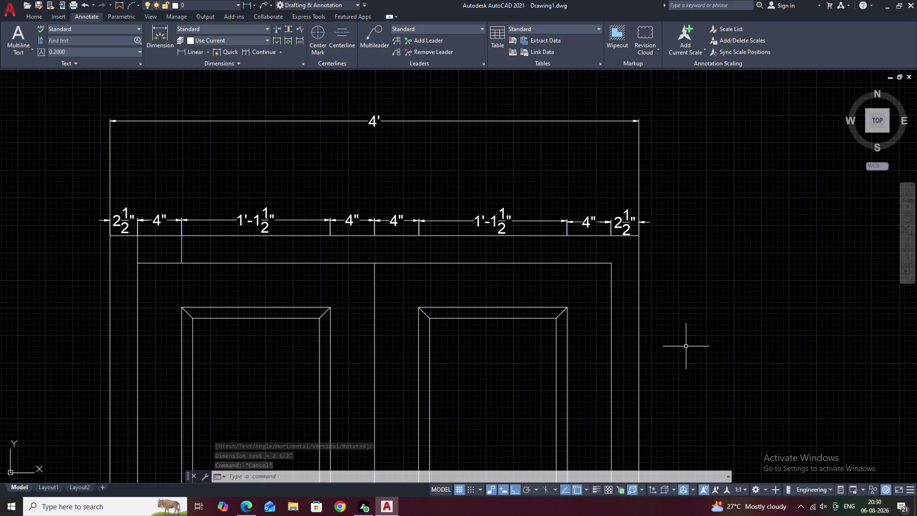
Move the overall 4' width dimension down, closer to the top dimension chain.
middle_drag(481, 358, 661, 255)
scroll(down, 3)
middle_drag(643, 261, 555, 284)
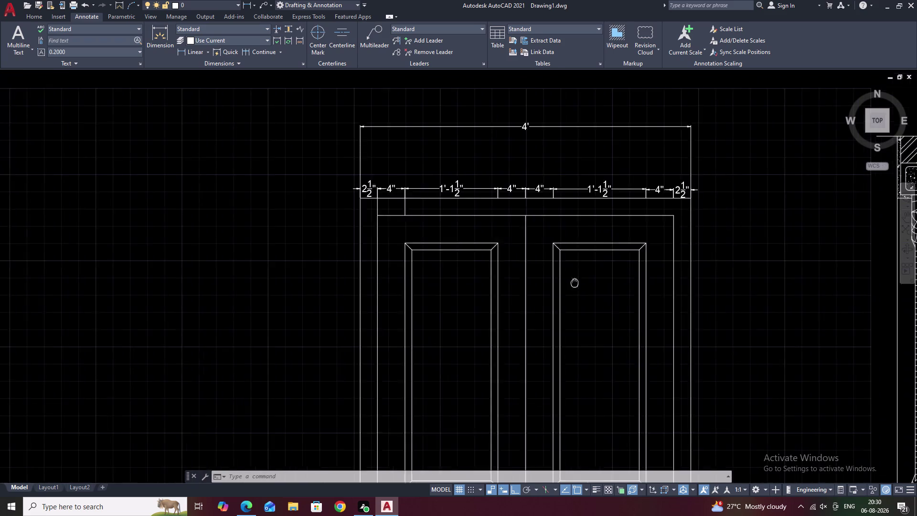
middle_drag(555, 285, 554, 284)
middle_drag(506, 277, 532, 214)
scroll(down, 3)
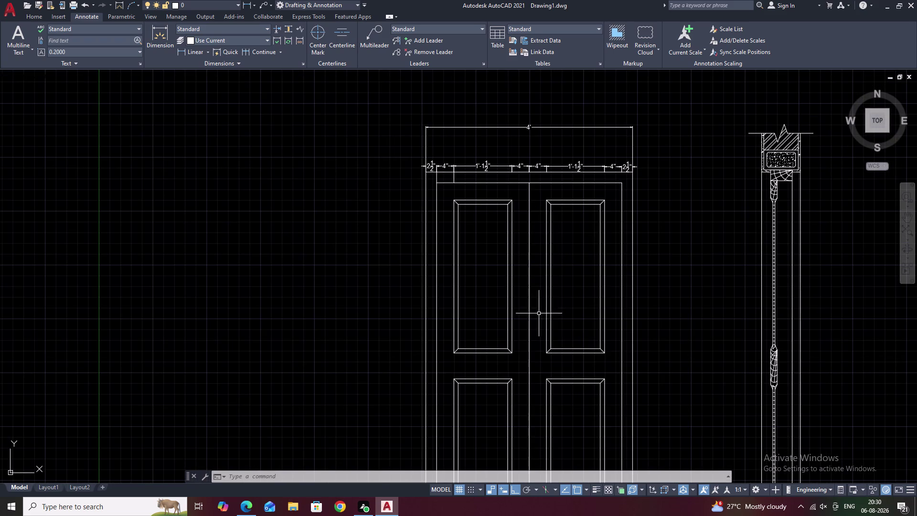
middle_drag(488, 266, 497, 253)
middle_drag(494, 248, 496, 239)
click(572, 104)
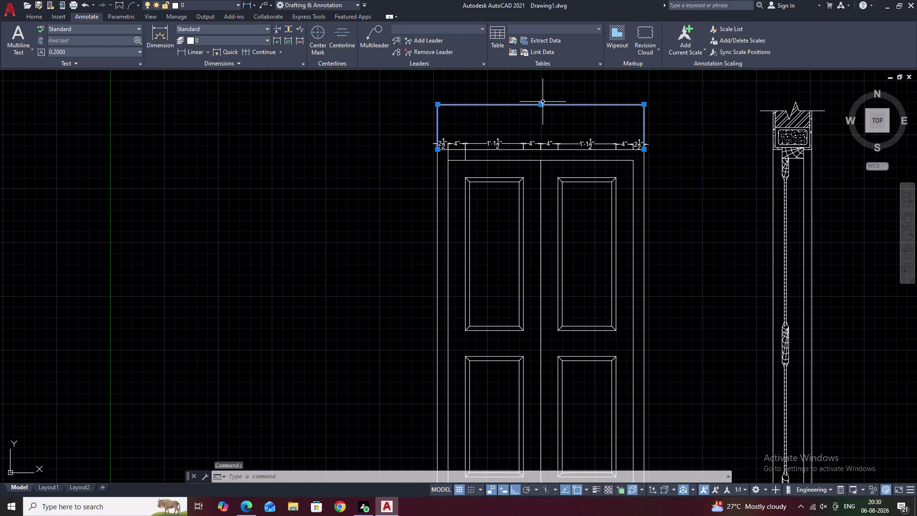
click(541, 104)
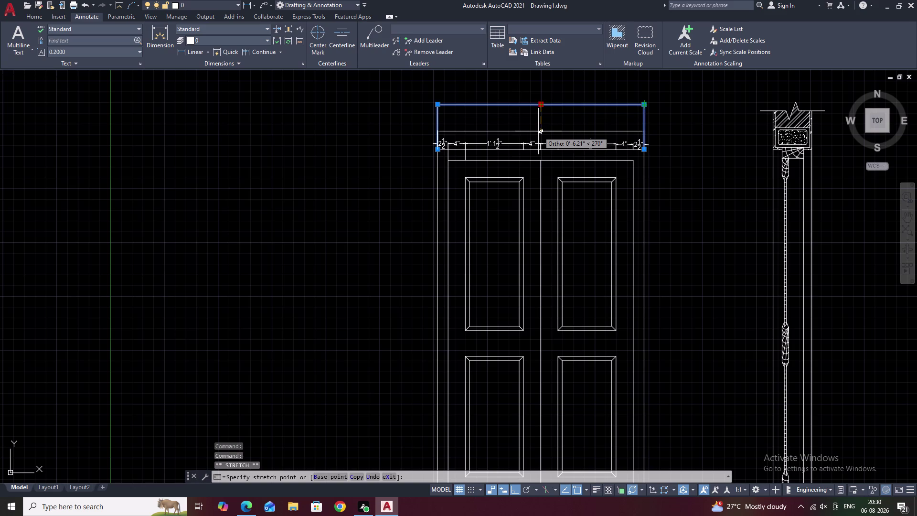
click(538, 131)
key(Escape)
Add a 7' height dimension left of the door, from frame top to door bottom.
middle_drag(520, 190, 525, 168)
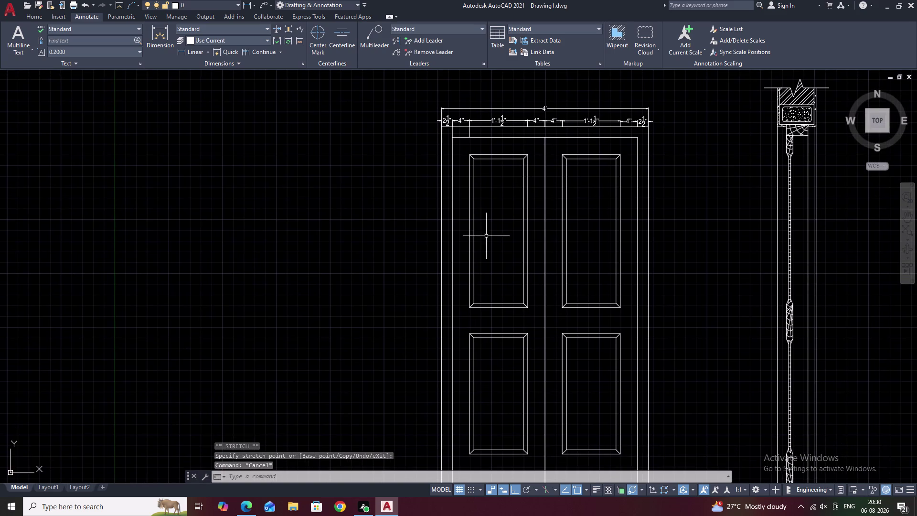
middle_drag(480, 255, 486, 234)
key(space)
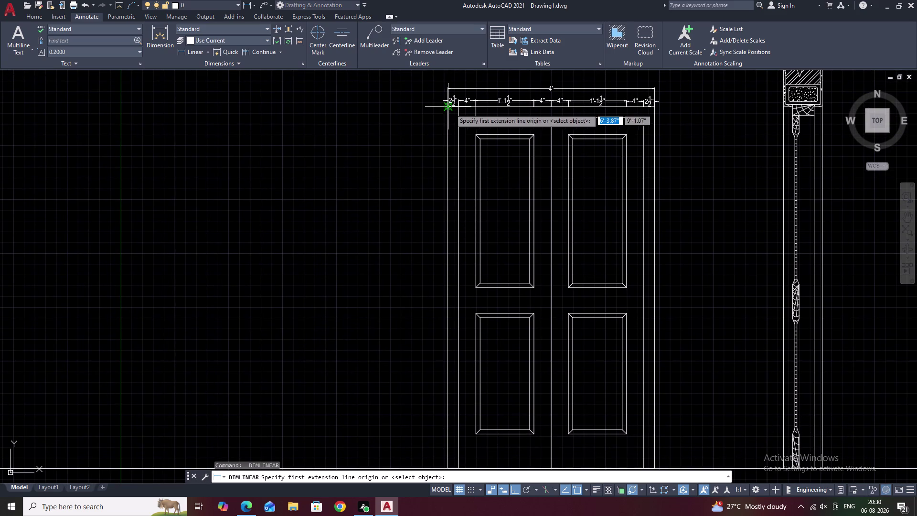
click(450, 108)
middle_drag(458, 276, 474, 205)
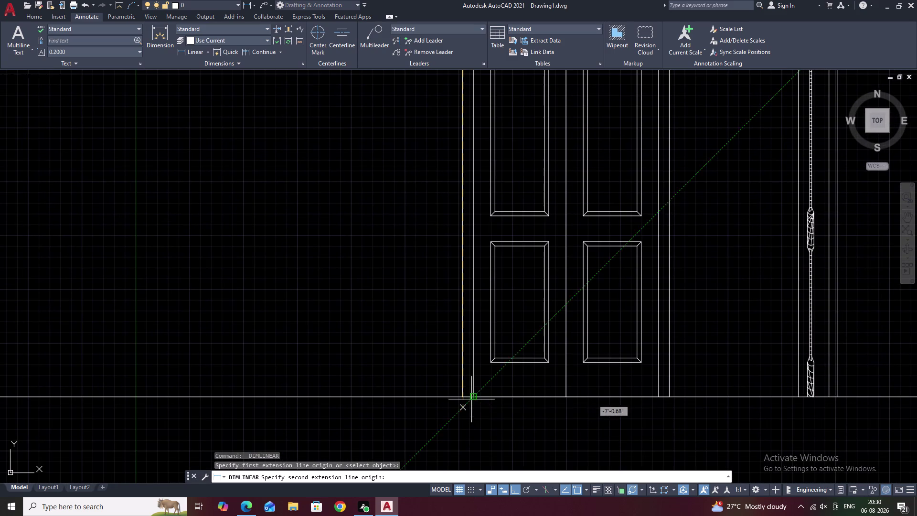
click(465, 396)
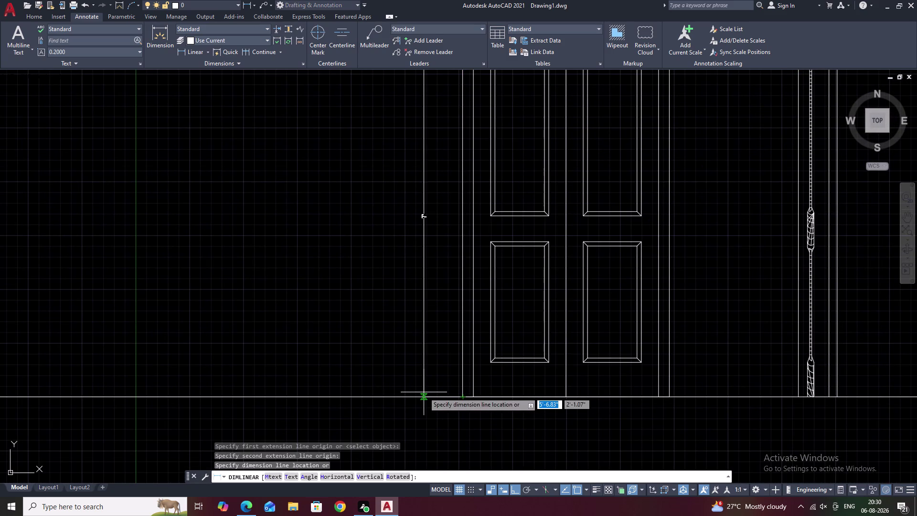
click(424, 392)
middle_drag(457, 271, 452, 355)
scroll(up, 3)
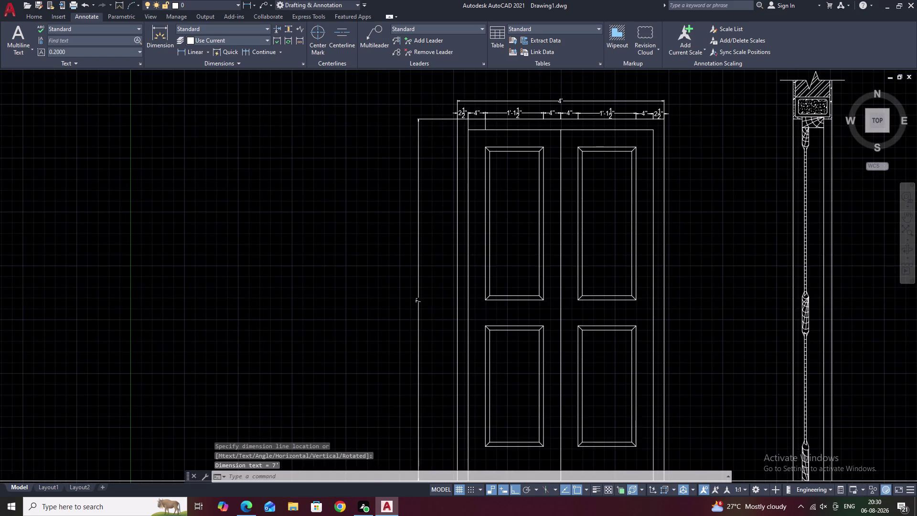
scroll(up, 3)
middle_drag(445, 151, 435, 307)
Dimension the left frame head at 2½", then add the 4" span below it.
key(Escape)
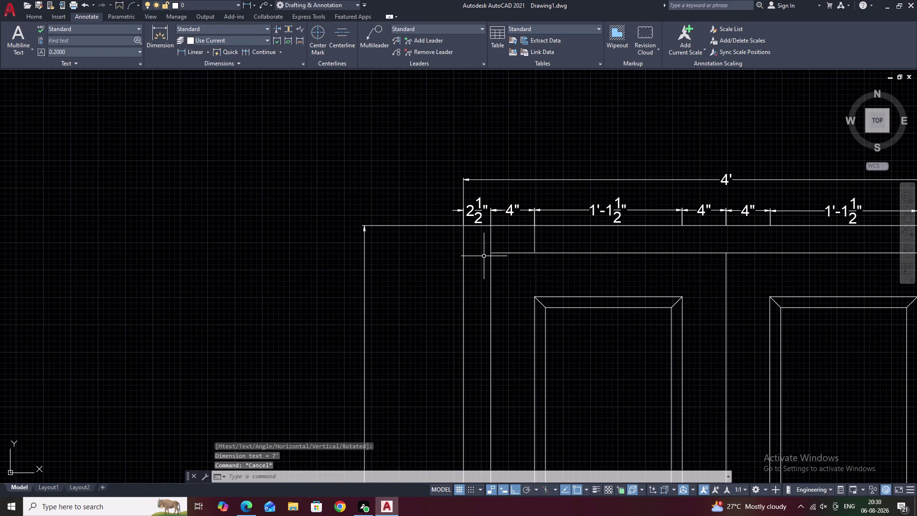
text(DLI)
key(space)
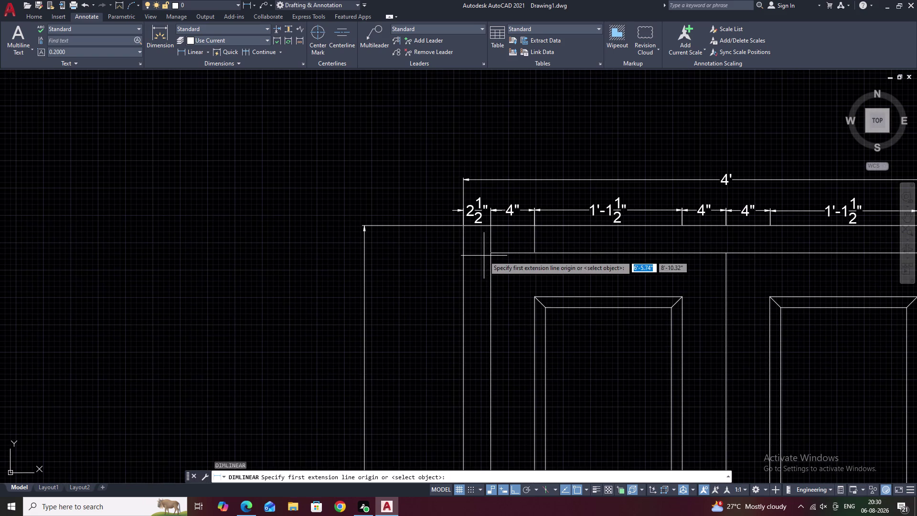
click(463, 229)
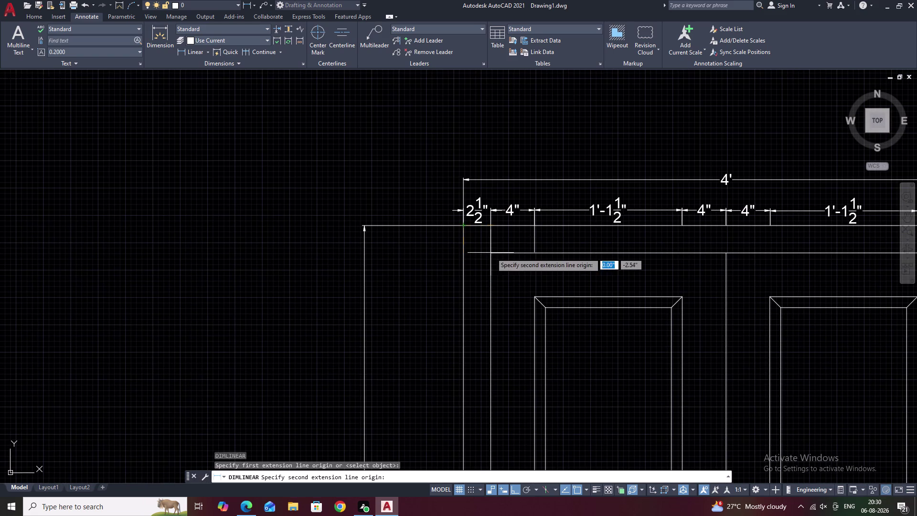
click(463, 253)
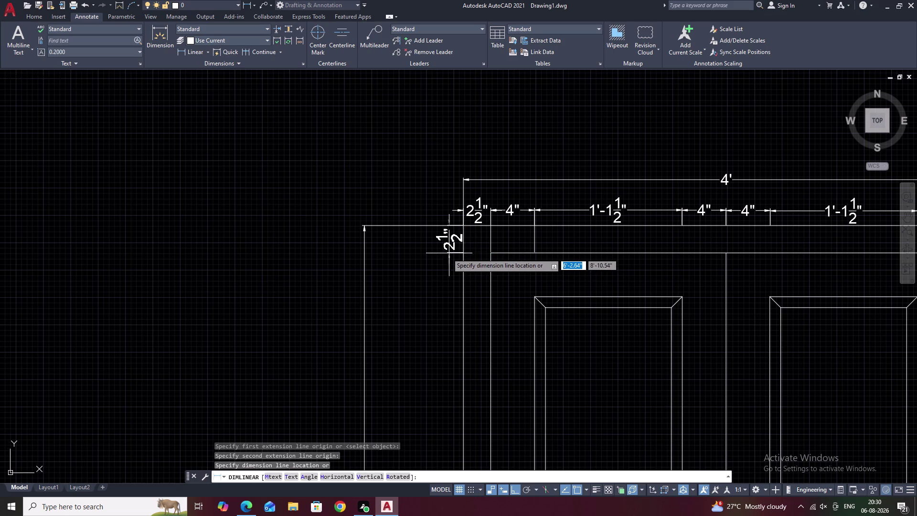
click(444, 253)
key(space)
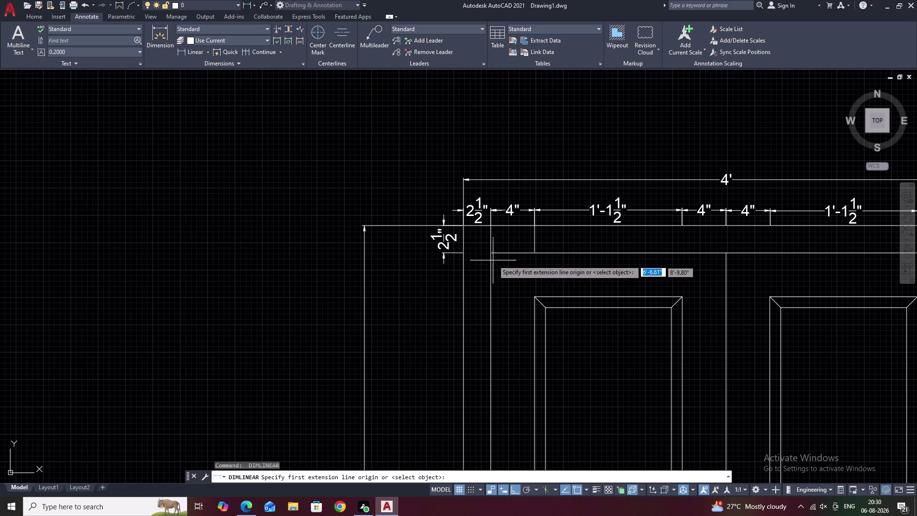
click(492, 253)
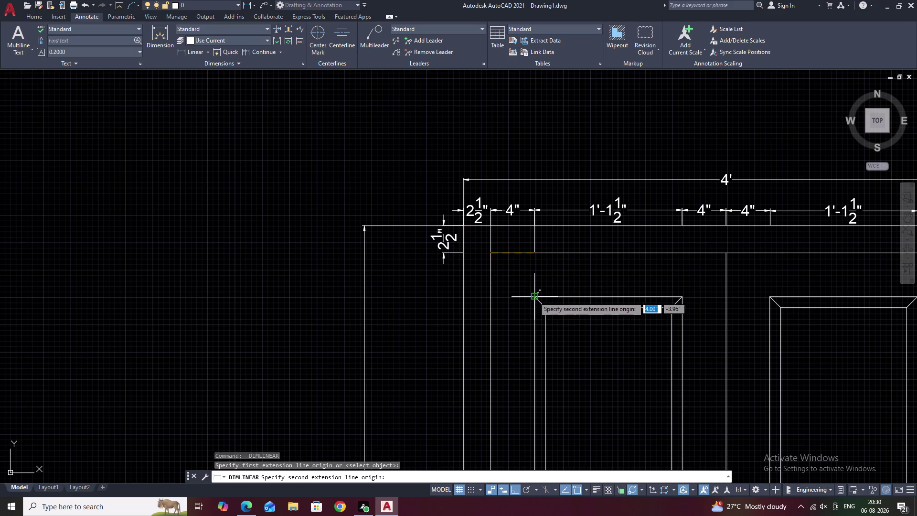
click(491, 297)
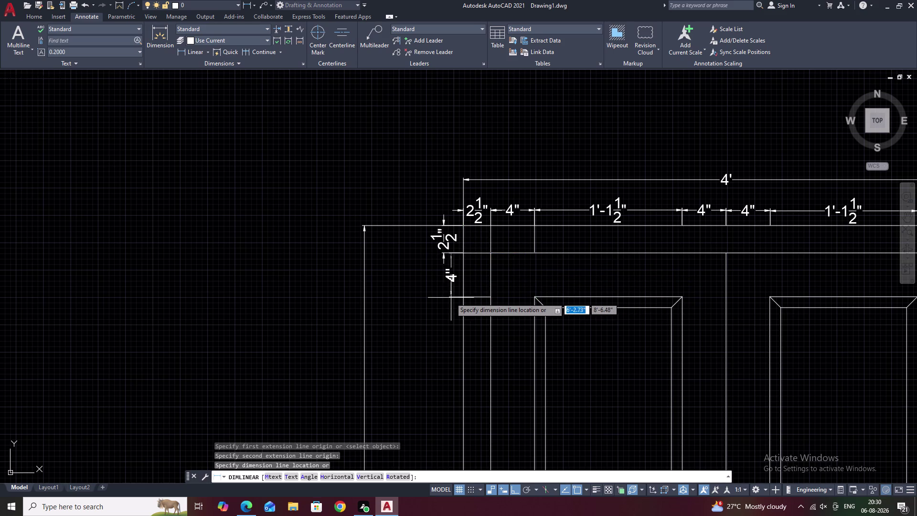
click(443, 298)
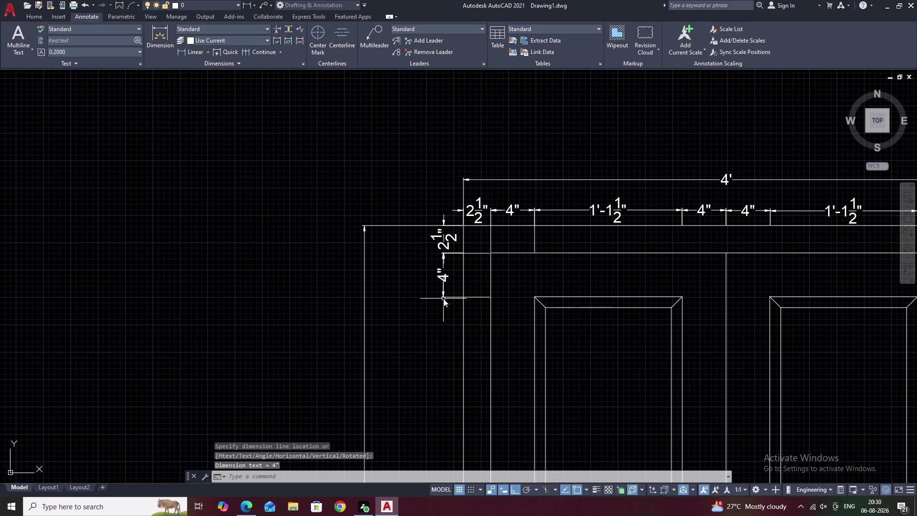
Add the 2'-11½" vertical dimension down to the upper panel's bottom edge.
middle_drag(465, 318, 476, 274)
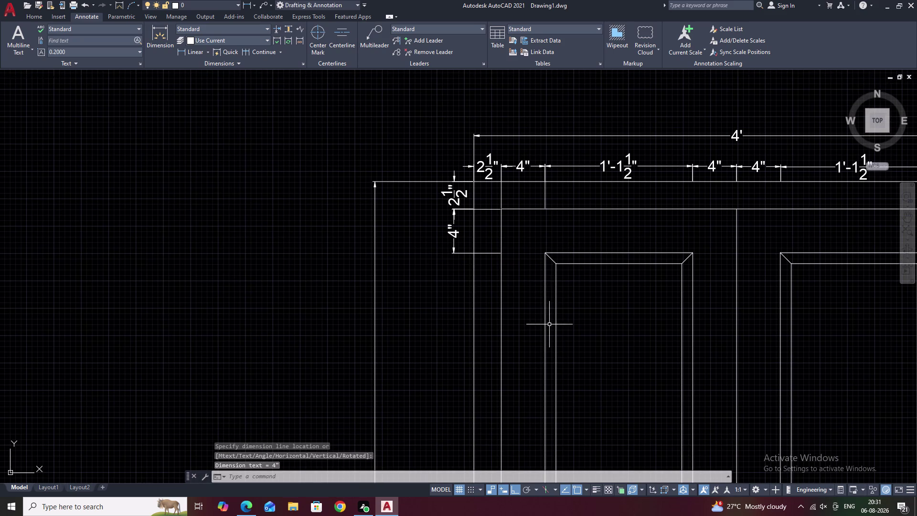
middle_drag(549, 325, 550, 318)
key(space)
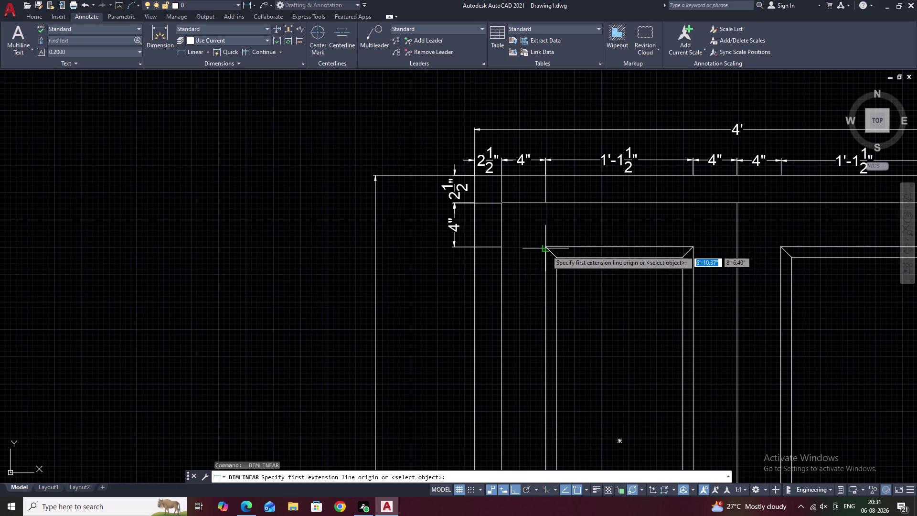
click(547, 250)
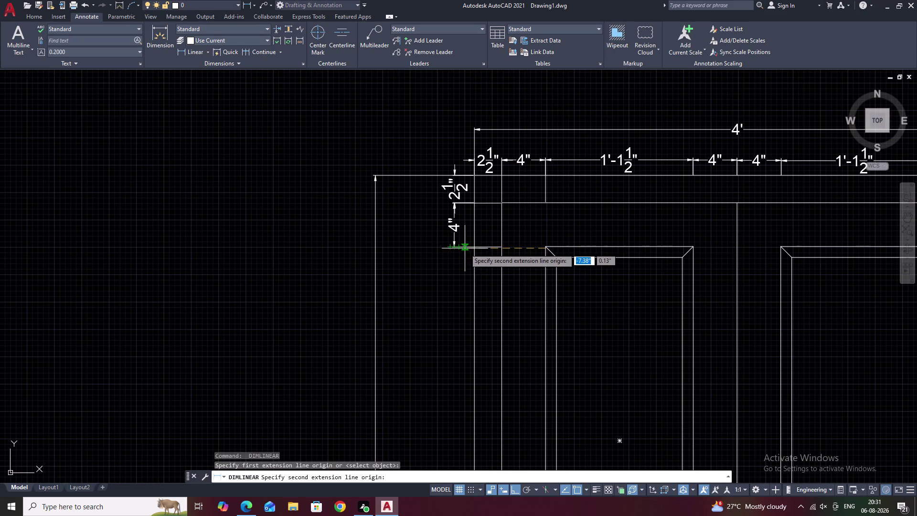
key(Escape)
key(space)
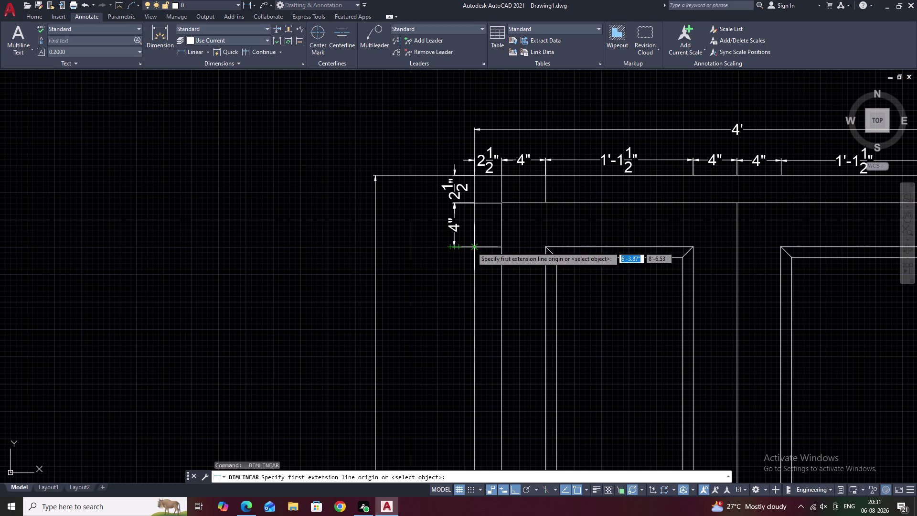
click(471, 246)
scroll(down, 3)
middle_drag(468, 310, 484, 238)
middle_drag(496, 320, 505, 268)
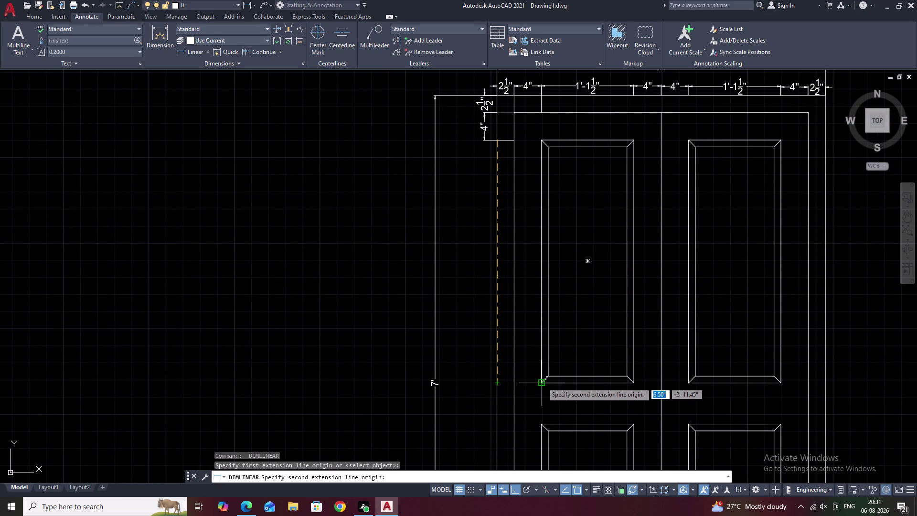
click(496, 382)
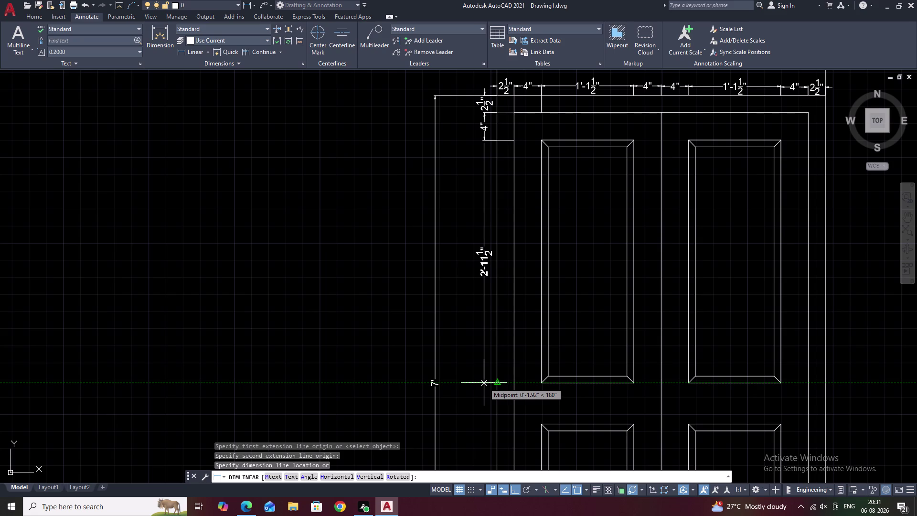
click(484, 383)
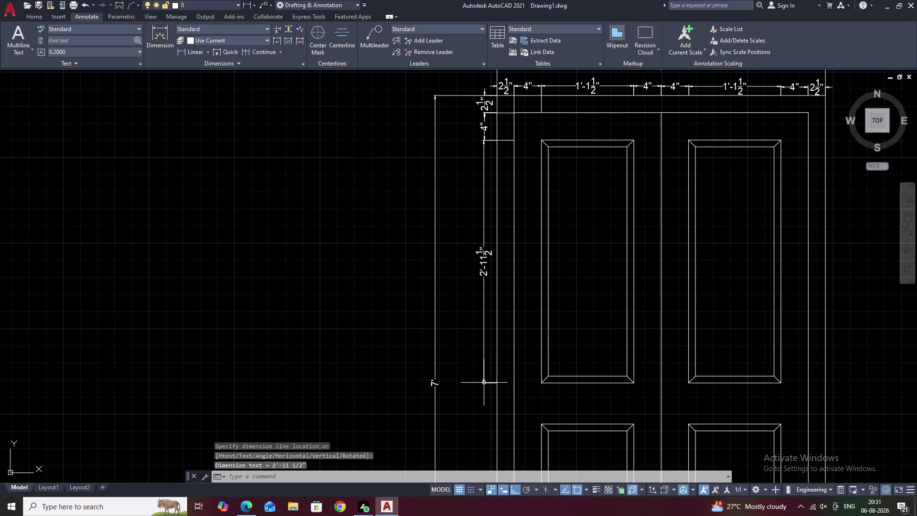
middle_drag(512, 394, 525, 298)
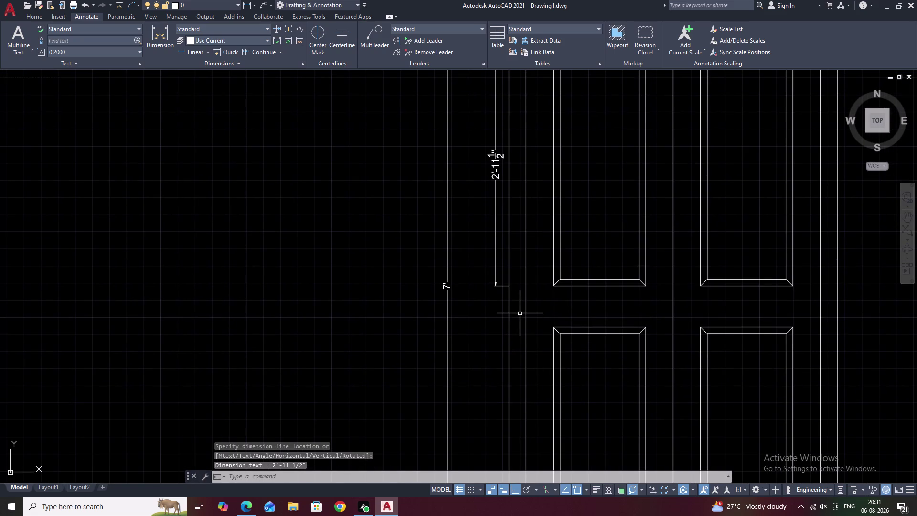
Extend the left chain with 6" and 2'-4" dimensions to the lower panel's bottom.
key(space)
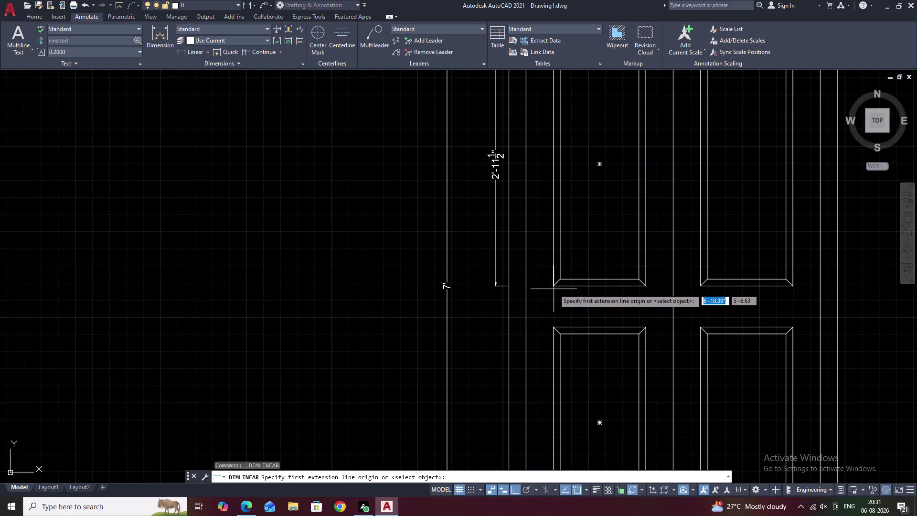
click(510, 286)
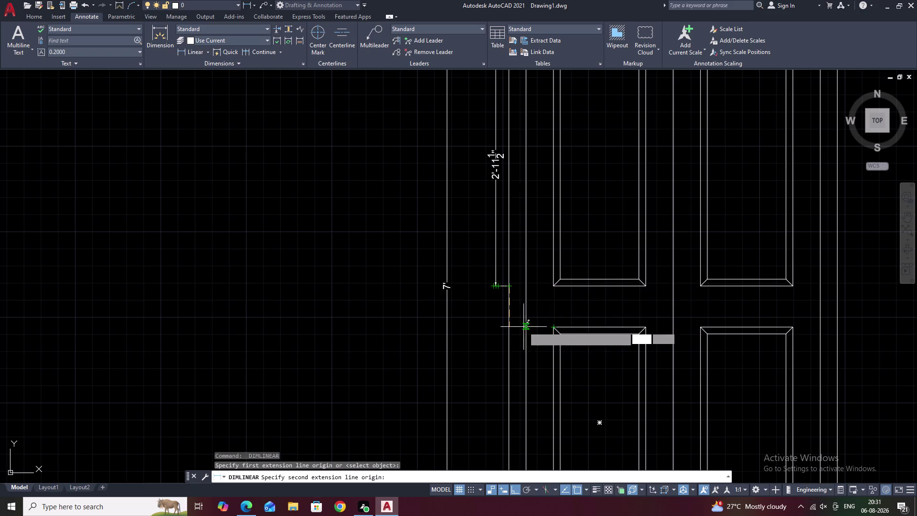
click(510, 327)
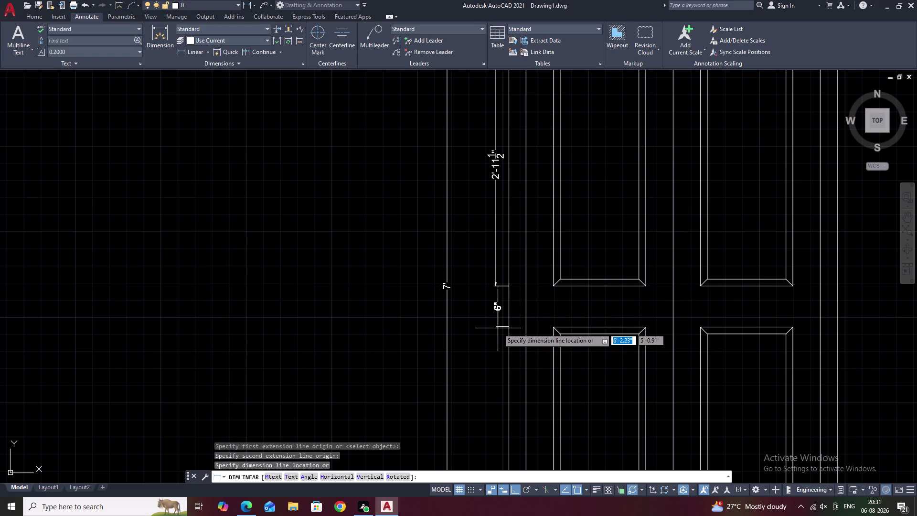
click(495, 328)
middle_drag(502, 346, 522, 276)
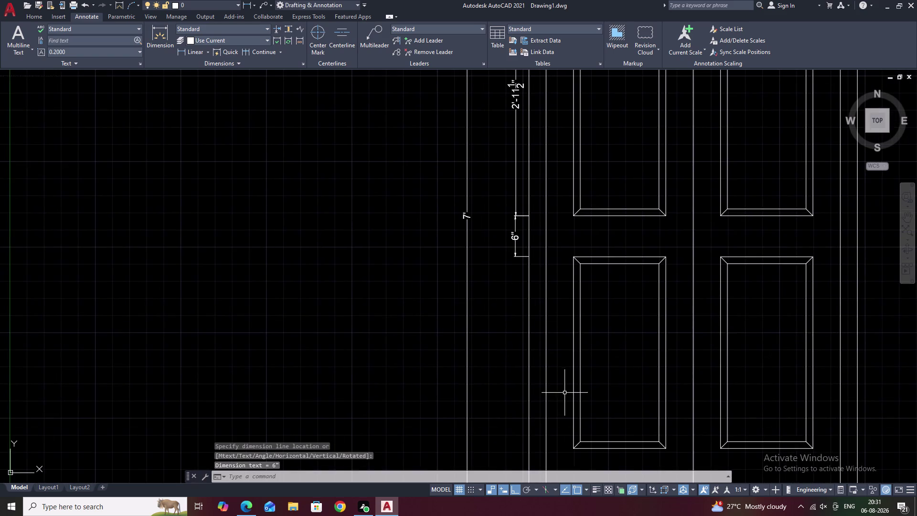
middle_drag(565, 391, 569, 345)
key(space)
click(532, 212)
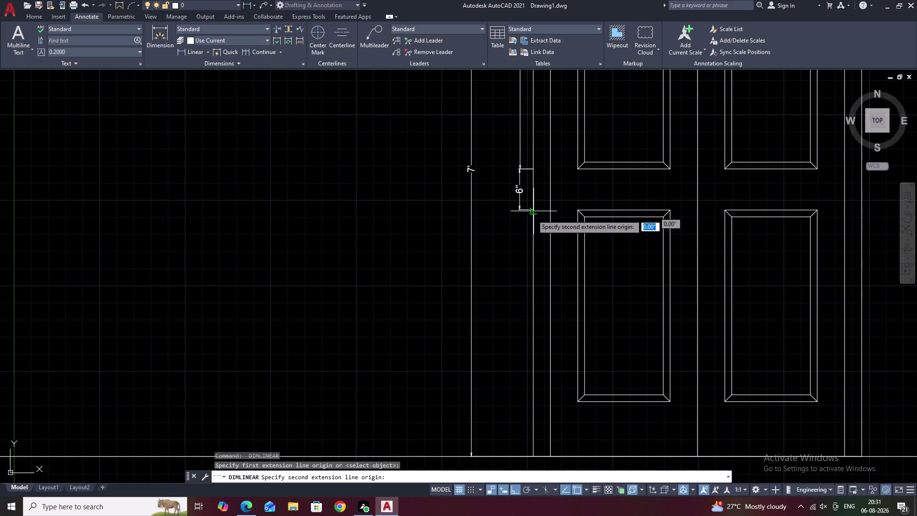
click(535, 402)
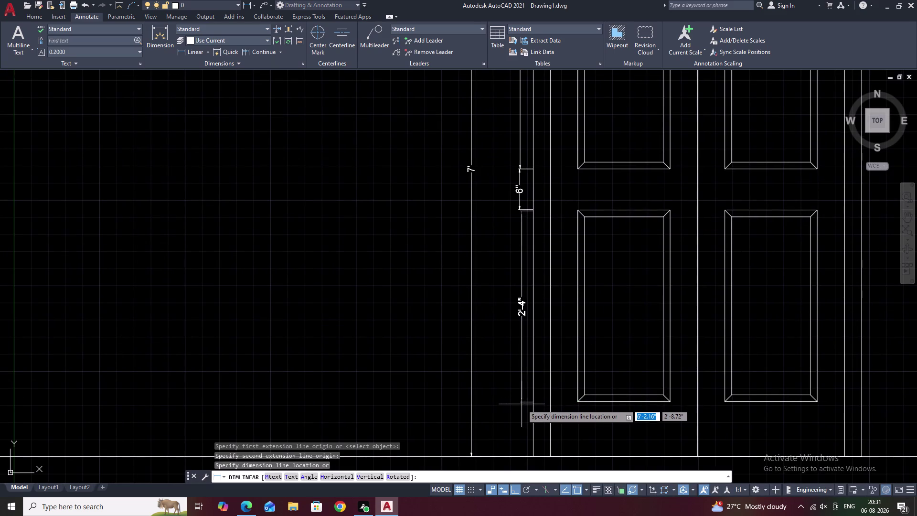
click(519, 405)
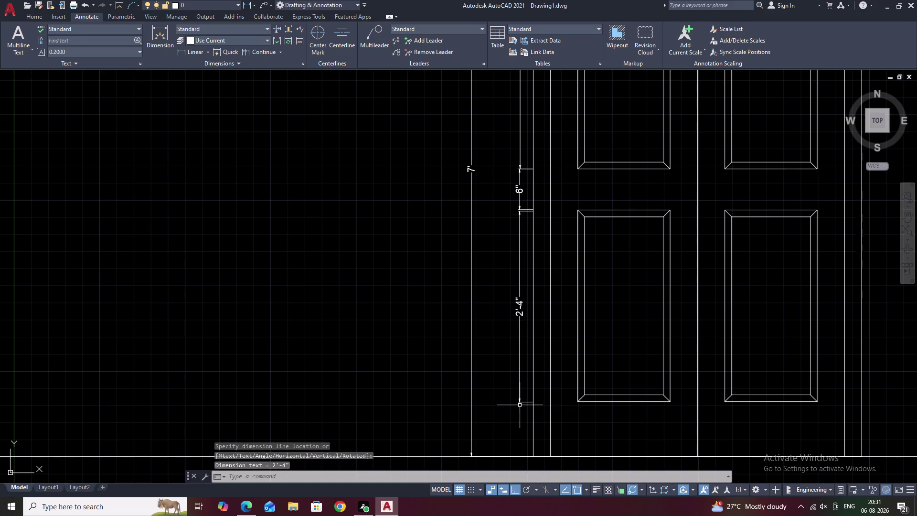
middle_drag(560, 421, 563, 372)
Add the 8" bottom-rail dimension from the lower panel's bottom to the door's bottom.
key(space)
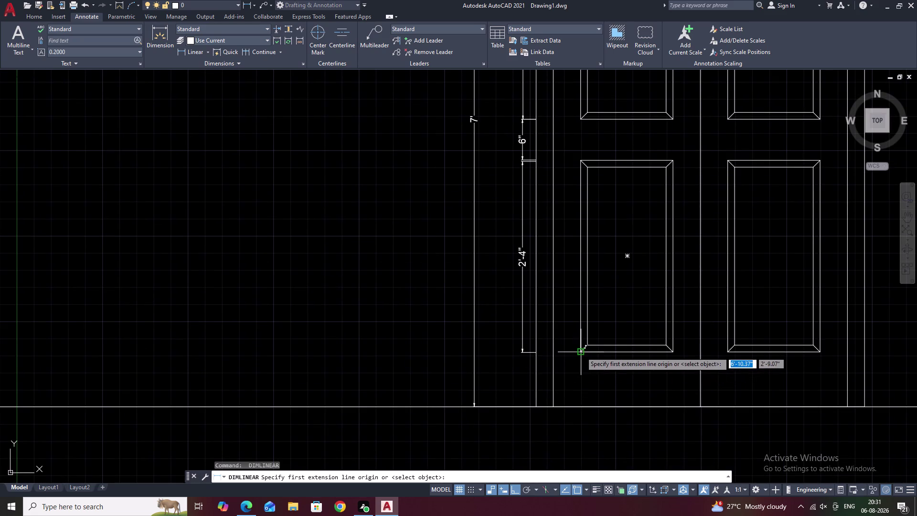
click(583, 407)
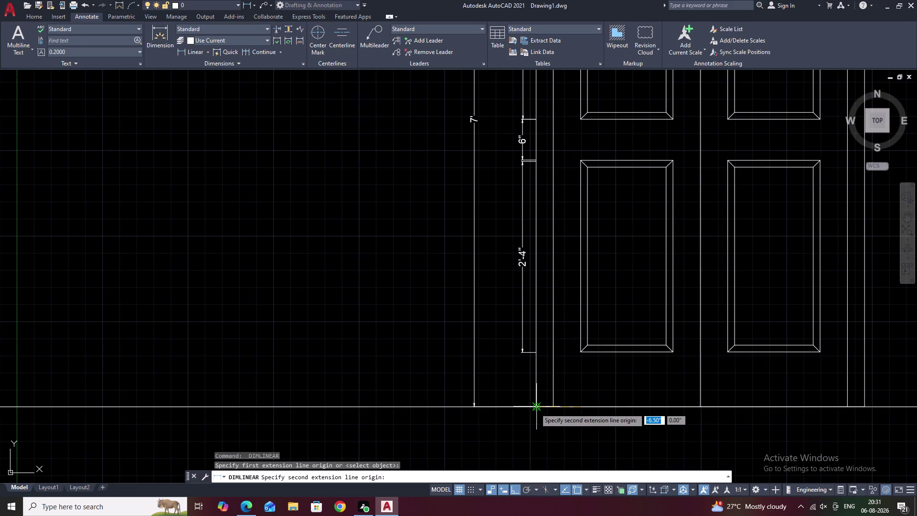
key(Escape)
key(space)
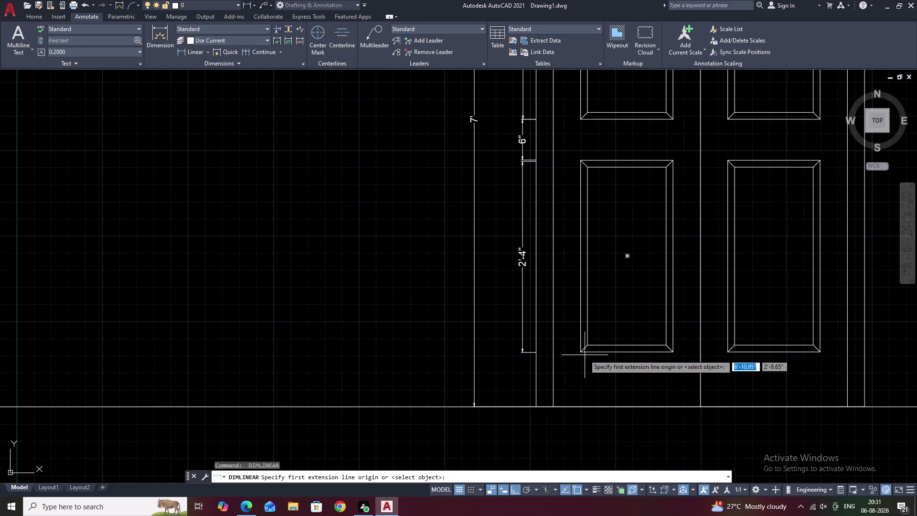
click(534, 353)
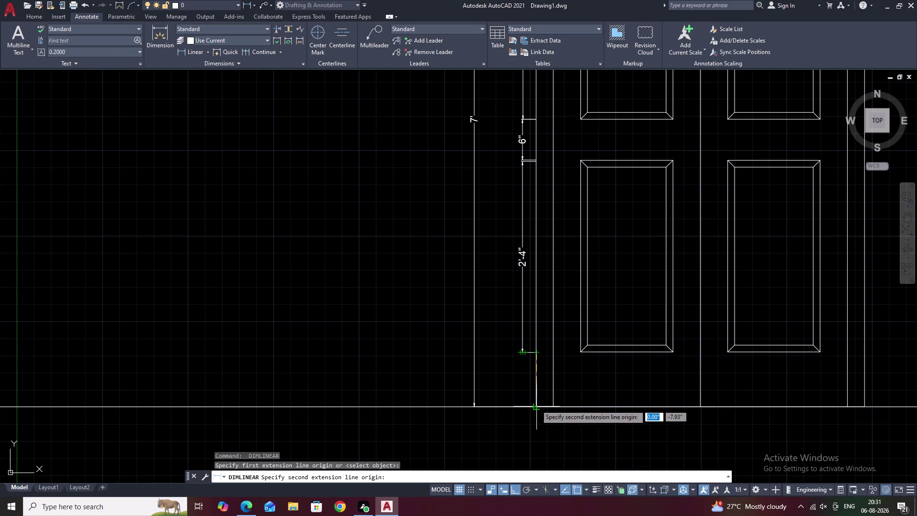
click(536, 406)
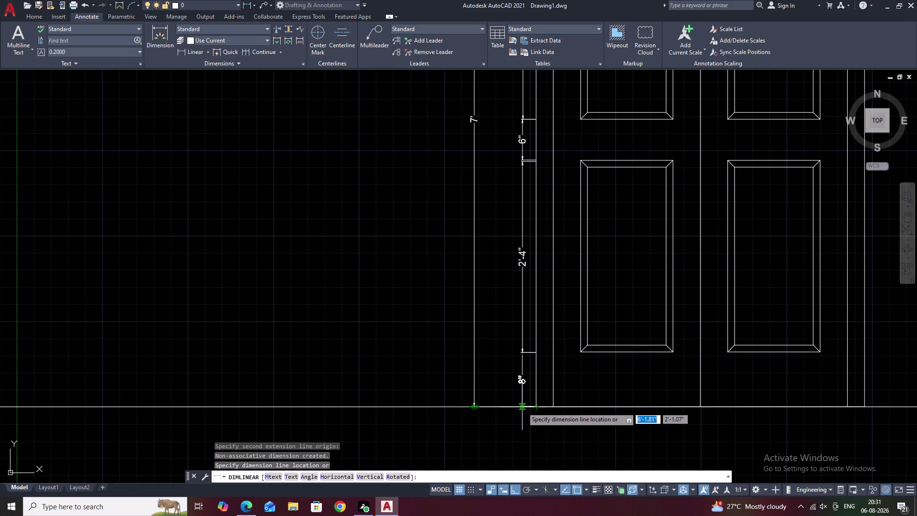
click(522, 407)
scroll(down, 3)
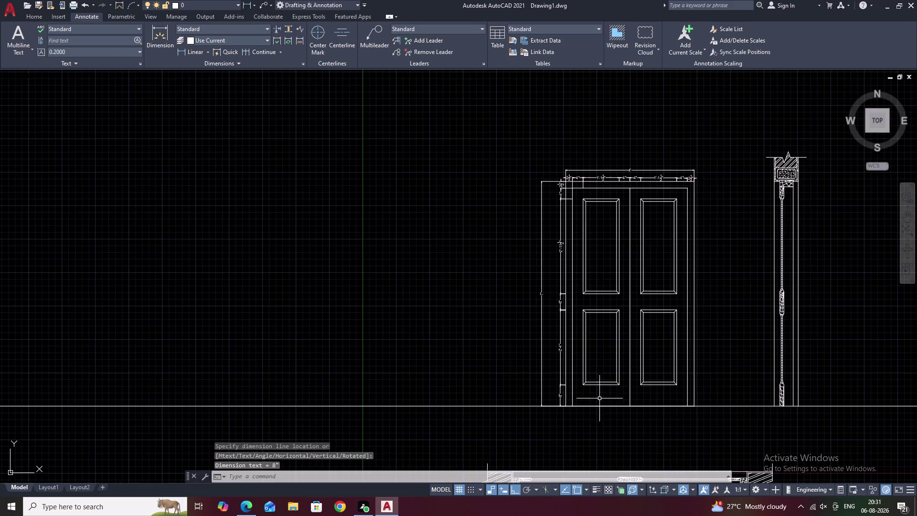
middle_drag(600, 397, 525, 422)
key(Escape)
scroll(up, 3)
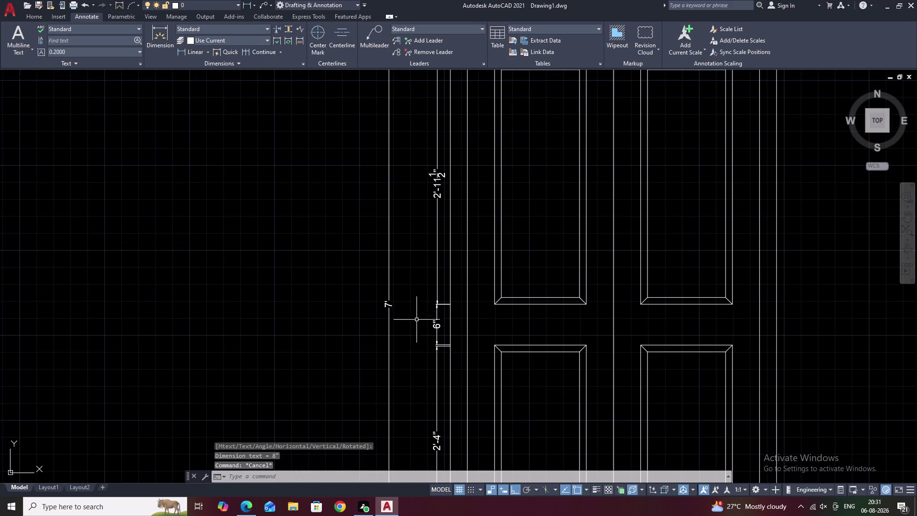
Shift the 7' height dimension line inward beside the left-stile chain, then view the whole door.
click(389, 325)
click(389, 304)
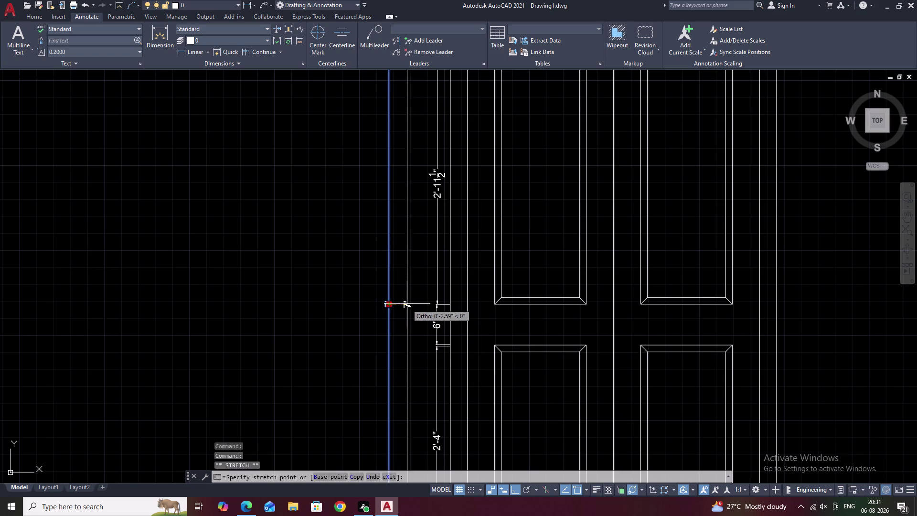
click(417, 305)
key(Escape)
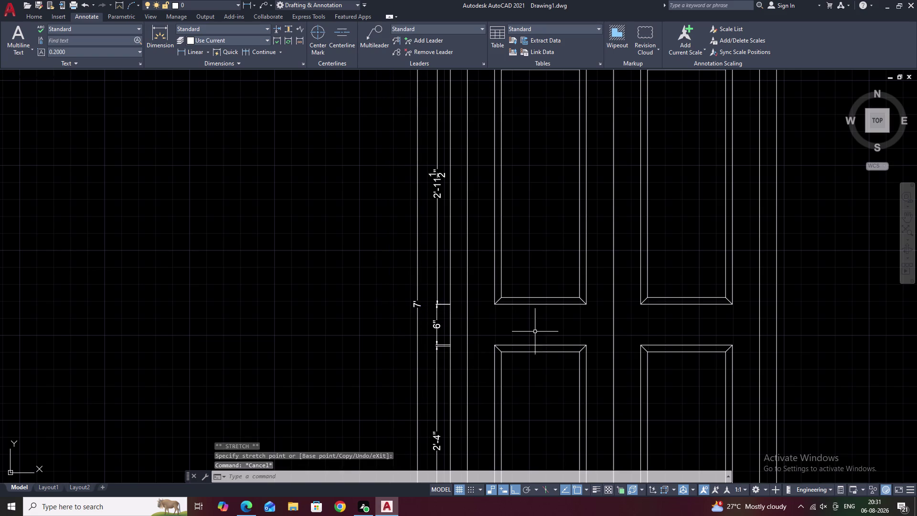
scroll(down, 3)
middle_drag(538, 334, 479, 333)
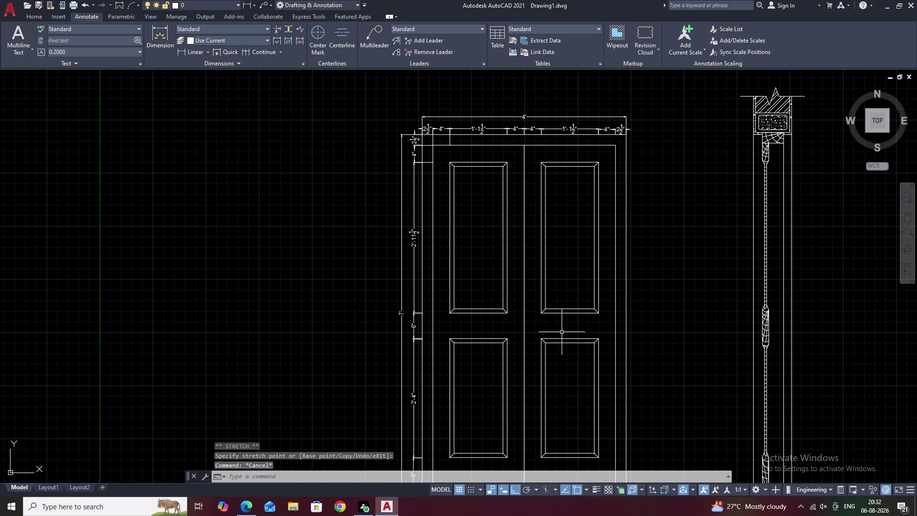
middle_drag(561, 332, 559, 304)
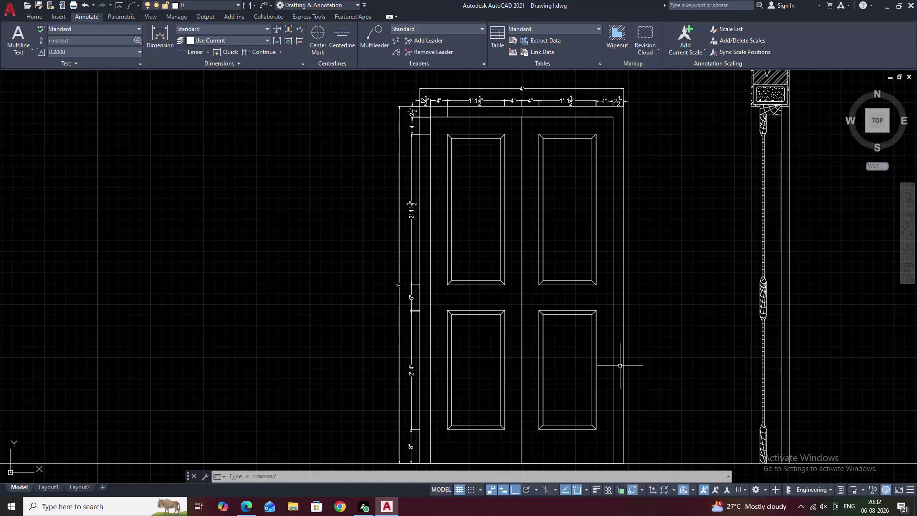
middle_drag(628, 347, 610, 357)
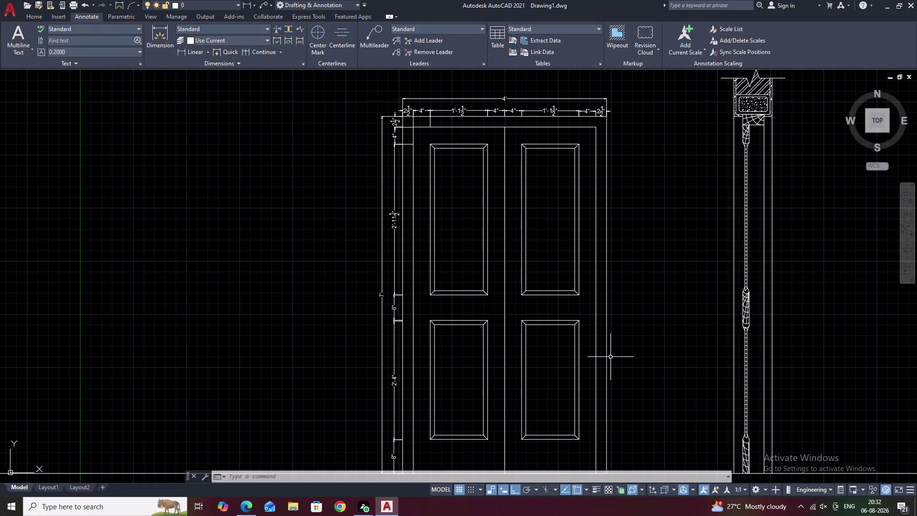
Draw a left tick down to the middle rail, a line across the door, and a right upturn.
text(L)
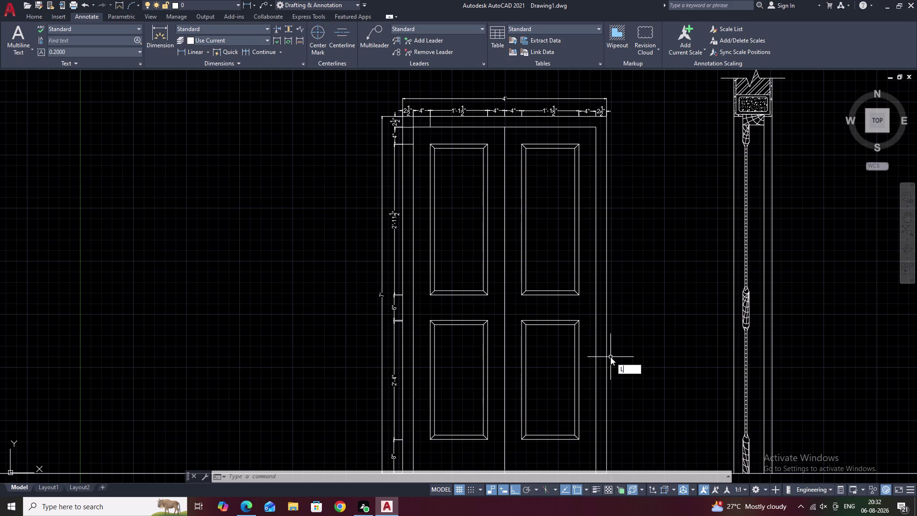
key(space)
click(360, 279)
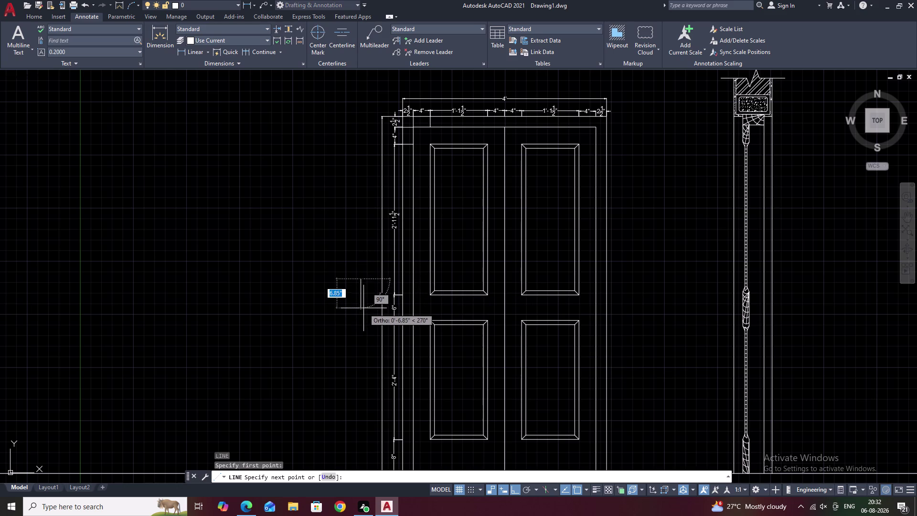
click(362, 307)
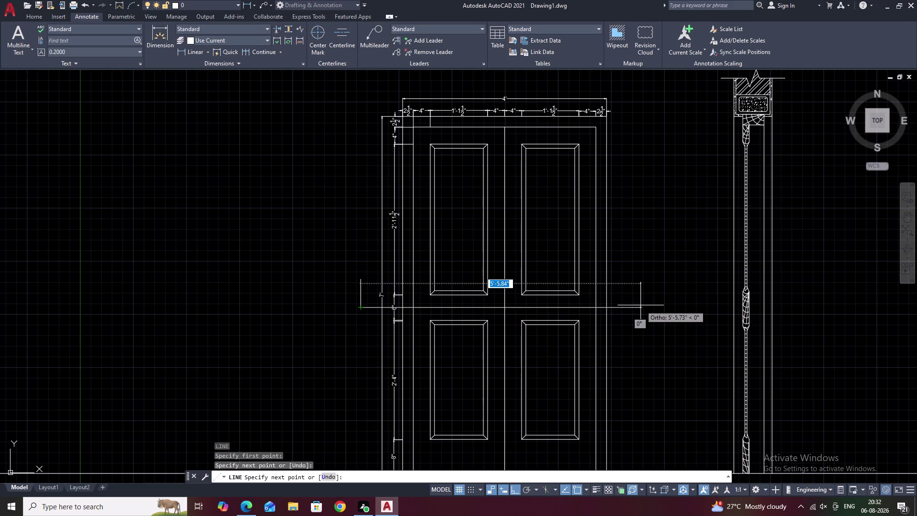
click(632, 309)
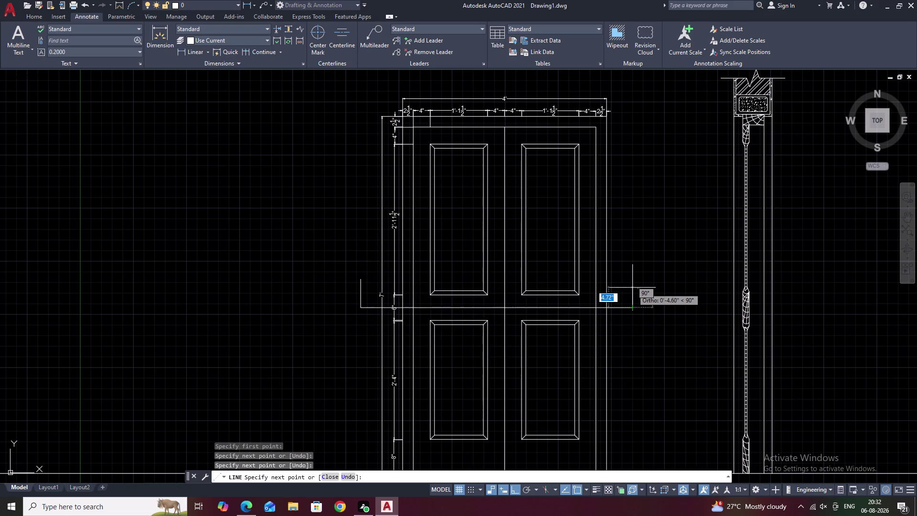
click(632, 283)
key(Escape)
middle_drag(644, 312, 648, 298)
scroll(up, 3)
scroll(up, 3)
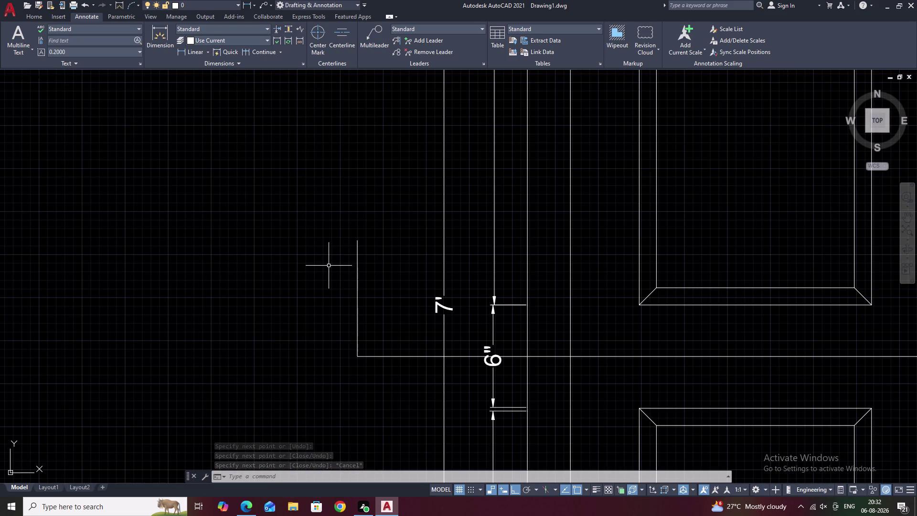
Draw a three-sided inscribed polygon above the section line's left end.
text(PO)
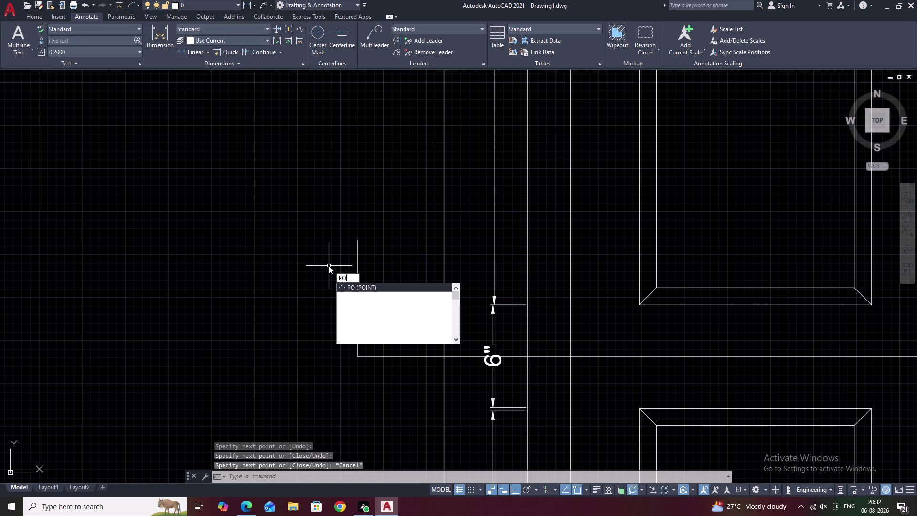
key(l)
key(space)
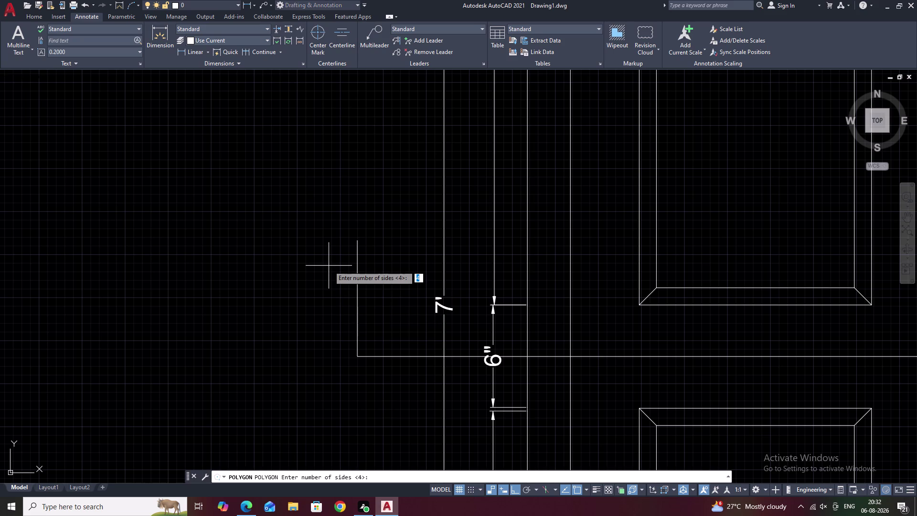
text(3)
key(space)
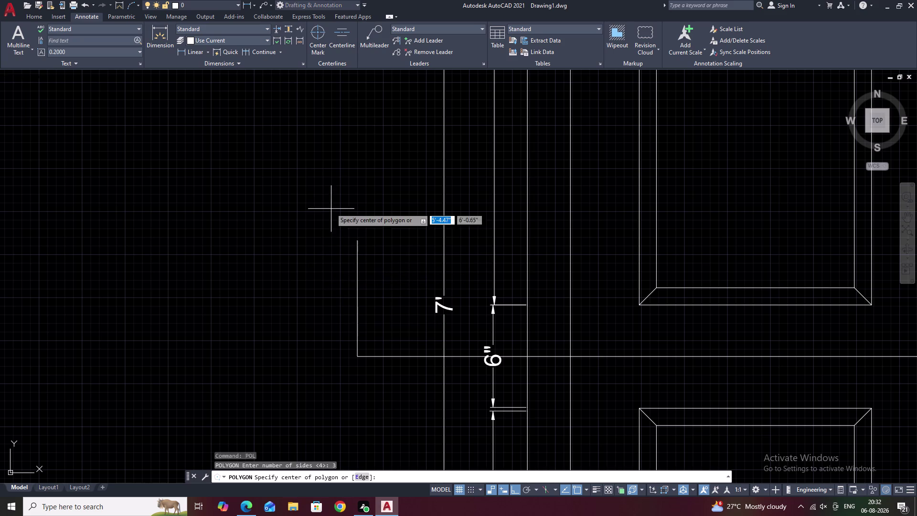
click(324, 192)
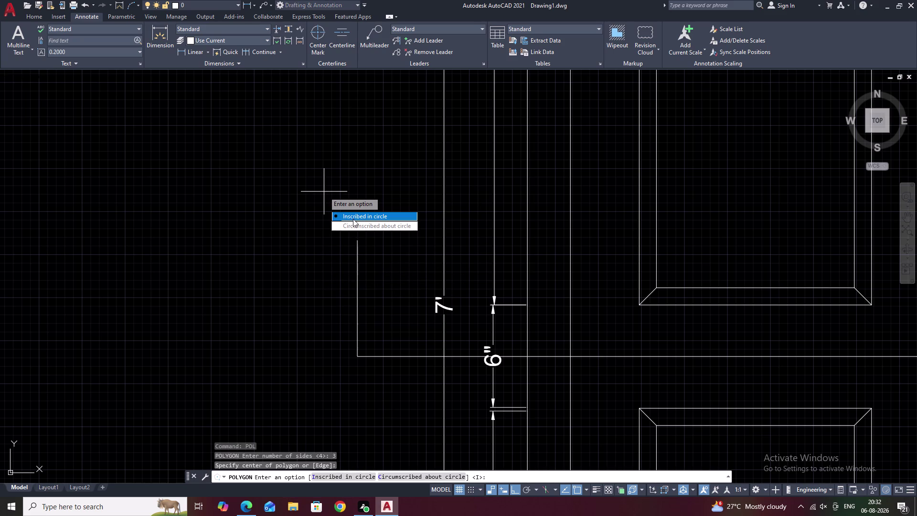
drag(353, 219, 324, 191)
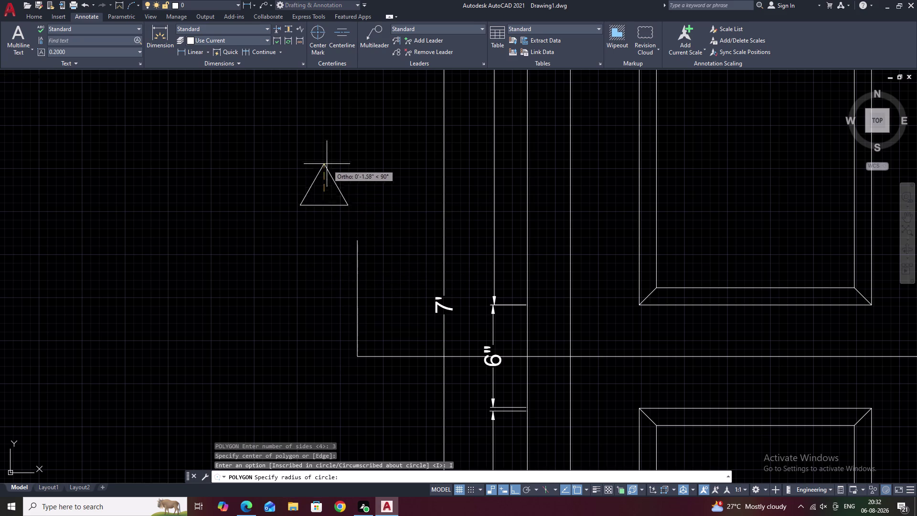
click(322, 150)
key(Escape)
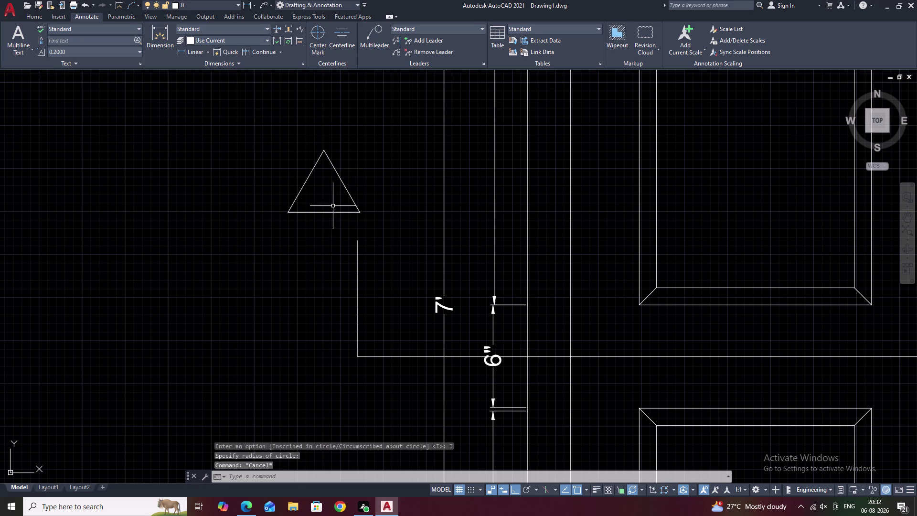
Move the triangle by its base midpoint onto the section line's left upturned end.
click(332, 212)
text(M)
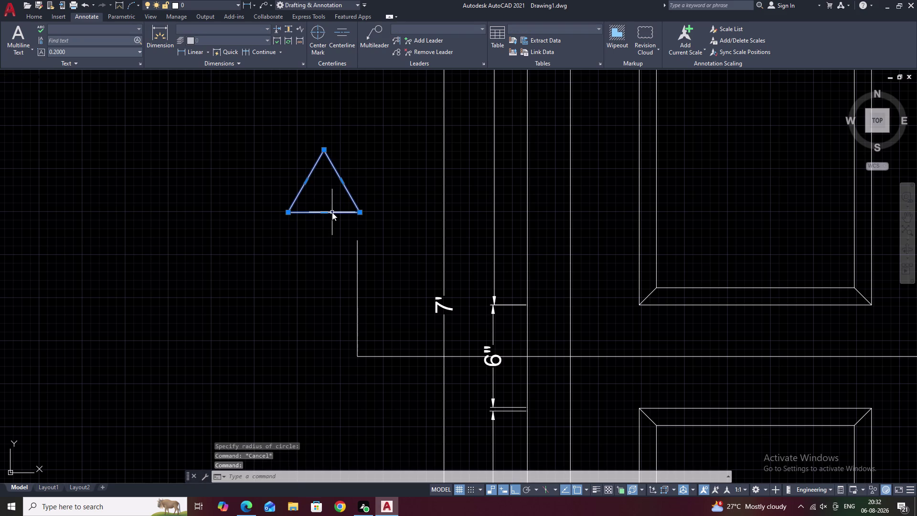
key(space)
click(325, 210)
click(358, 243)
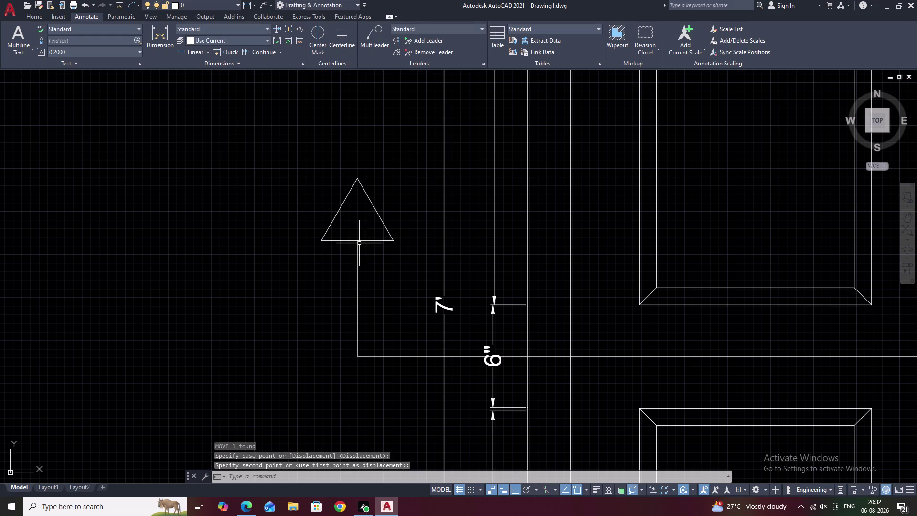
key(Escape)
text(C)
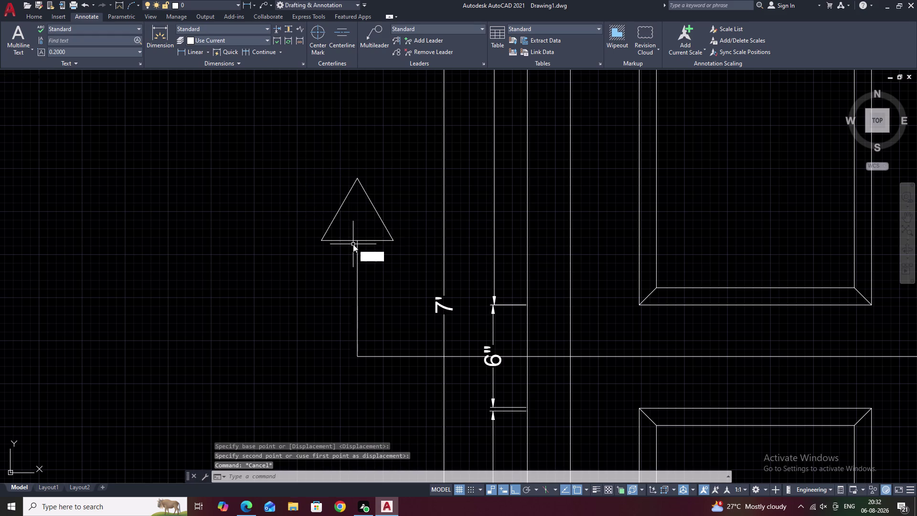
key(space)
Finish the circle centred on the triangle's base and set its radius.
click(358, 239)
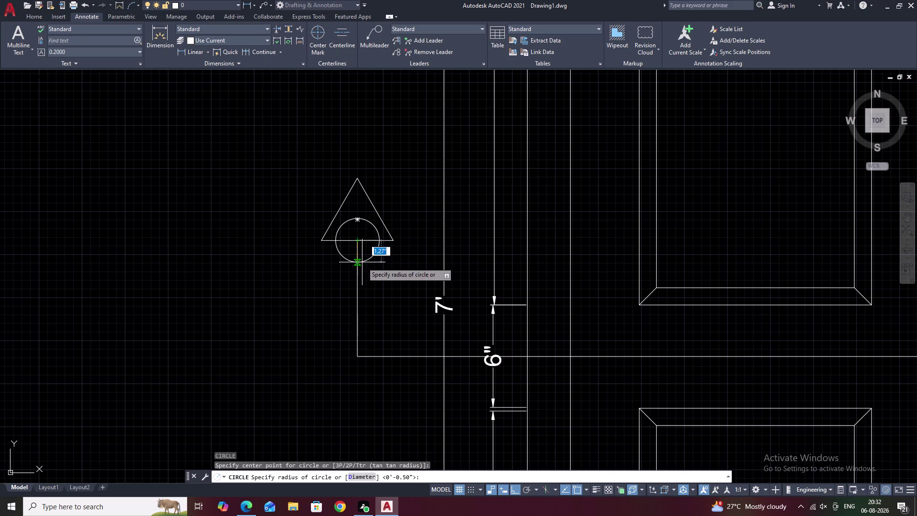
click(363, 260)
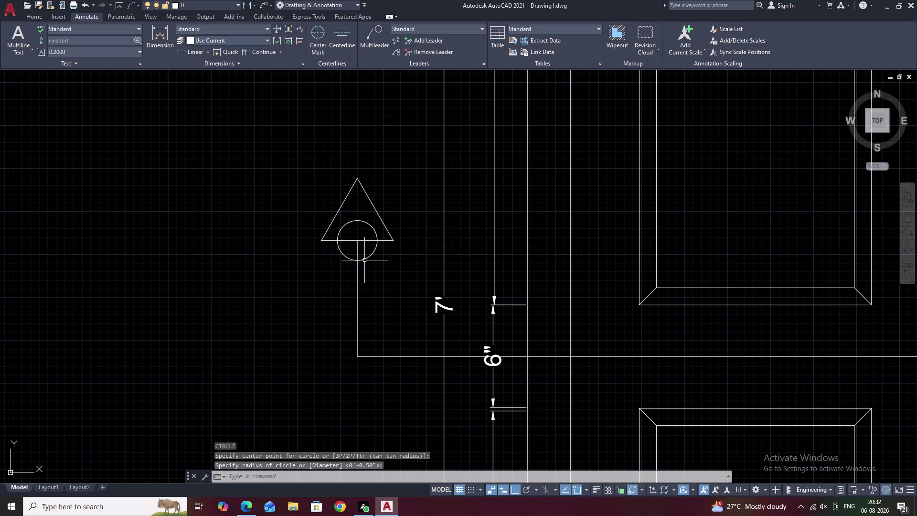
key(Escape)
Copy the triangle-and-circle marker from the circle's bottom to the section line's right end.
drag(382, 196, 331, 204)
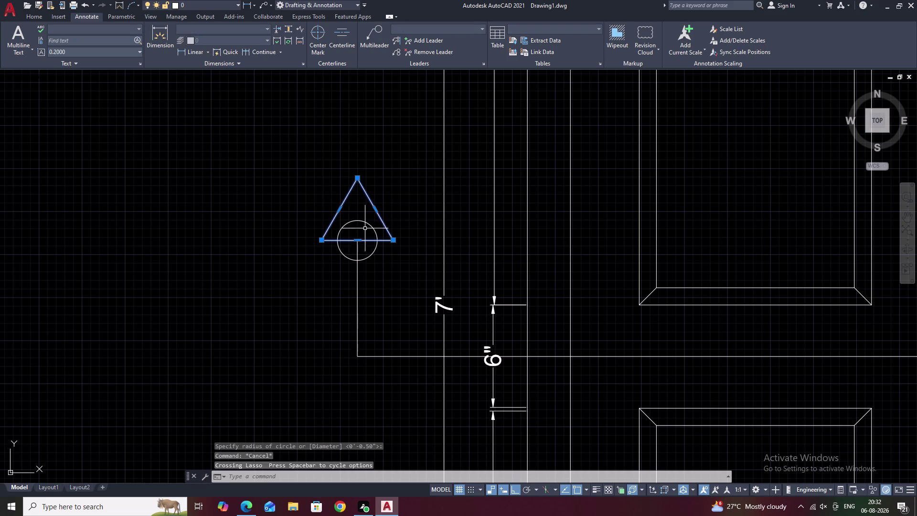
click(365, 225)
click(365, 223)
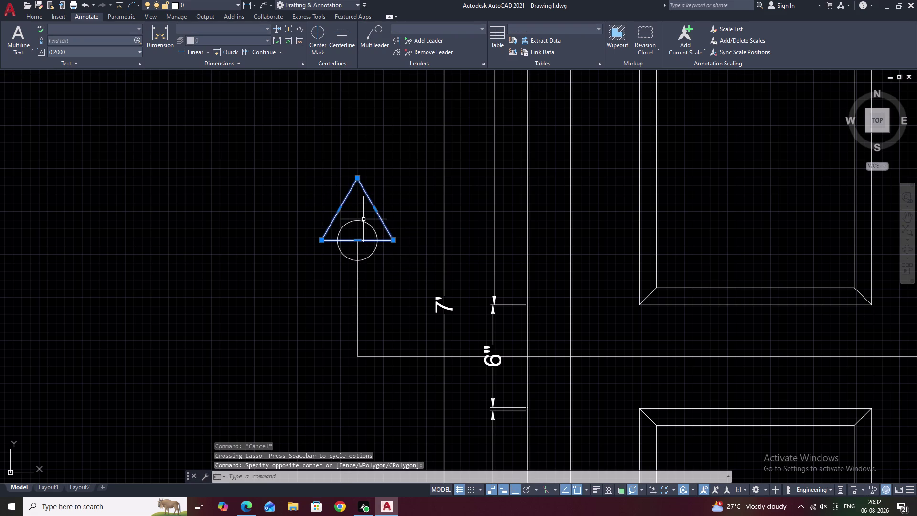
click(362, 221)
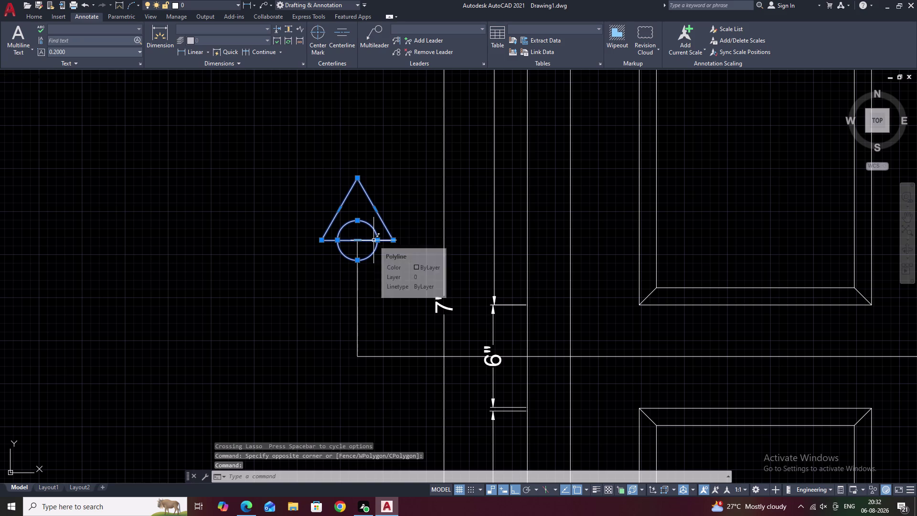
text(CO)
key(space)
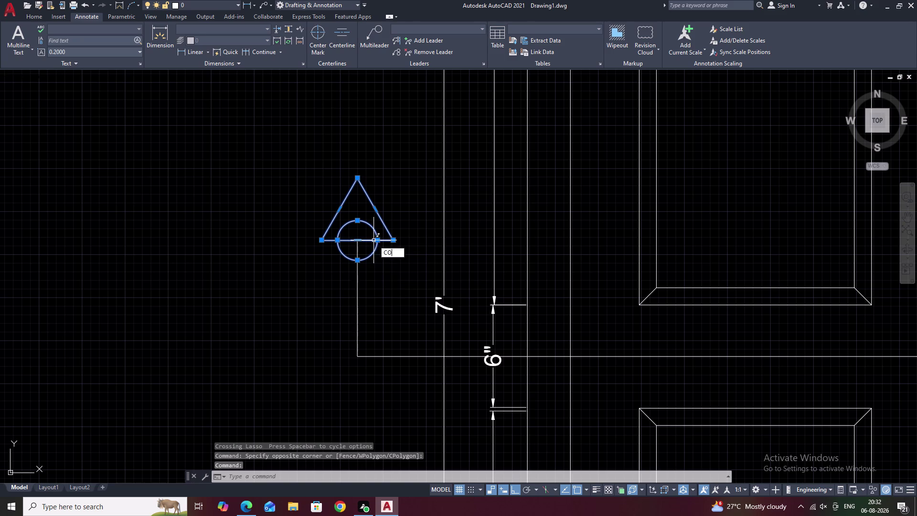
click(355, 261)
scroll(down, 3)
middle_drag(540, 290, 468, 291)
scroll(up, 3)
scroll(up, 3)
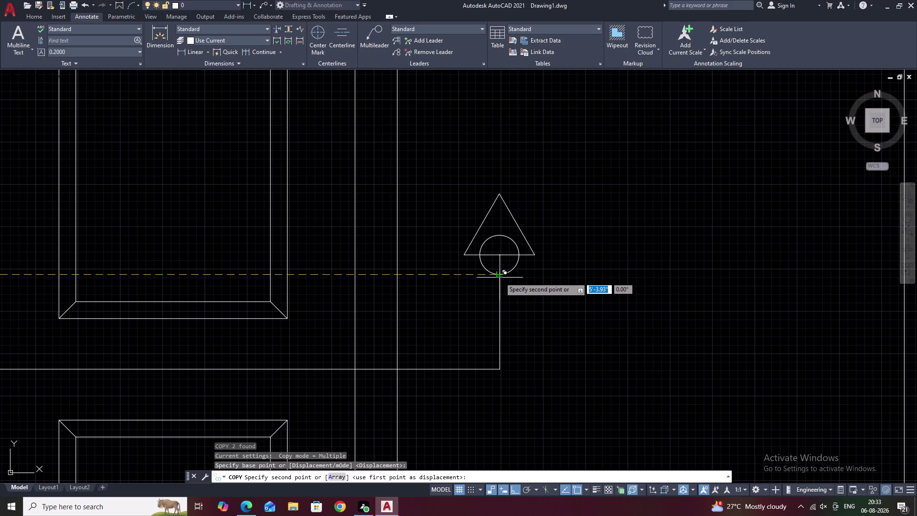
click(499, 275)
scroll(down, 3)
key(Escape)
scroll(down, 3)
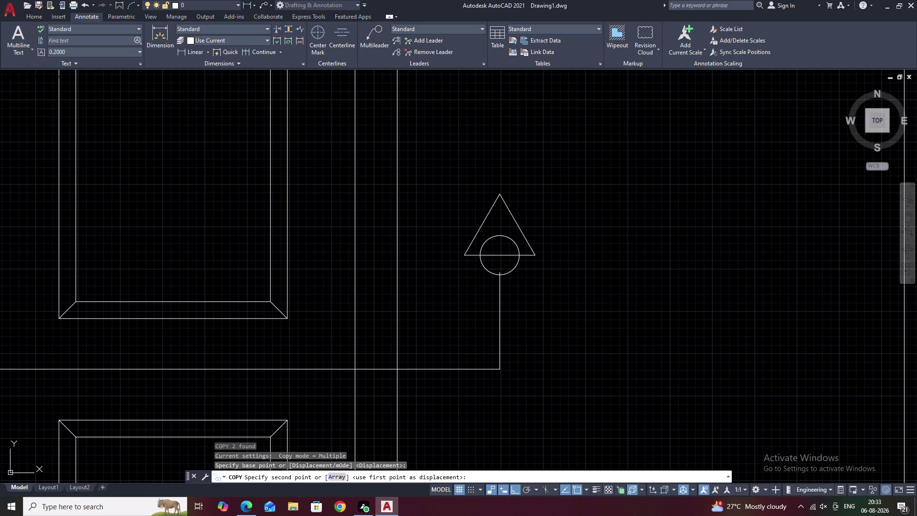
key(Escape)
scroll(up, 3)
scroll(down, 3)
middle_drag(712, 295, 438, 272)
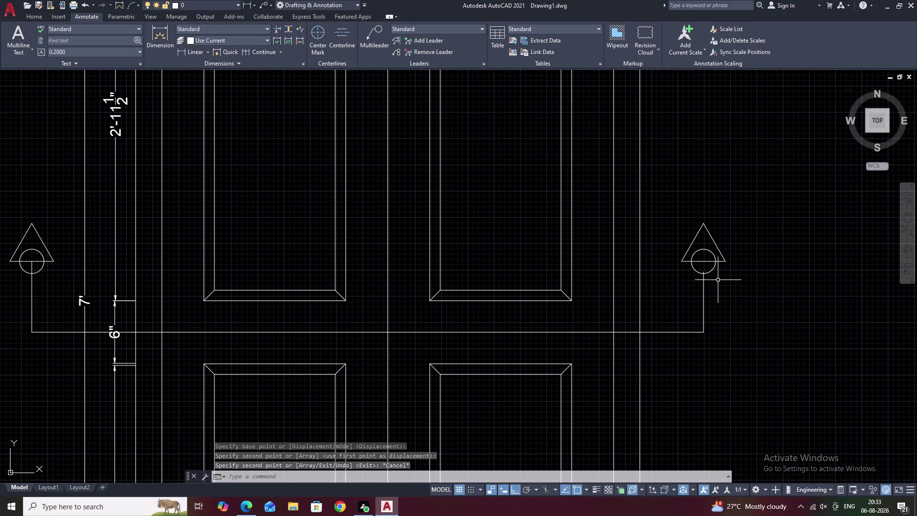
scroll(up, 3)
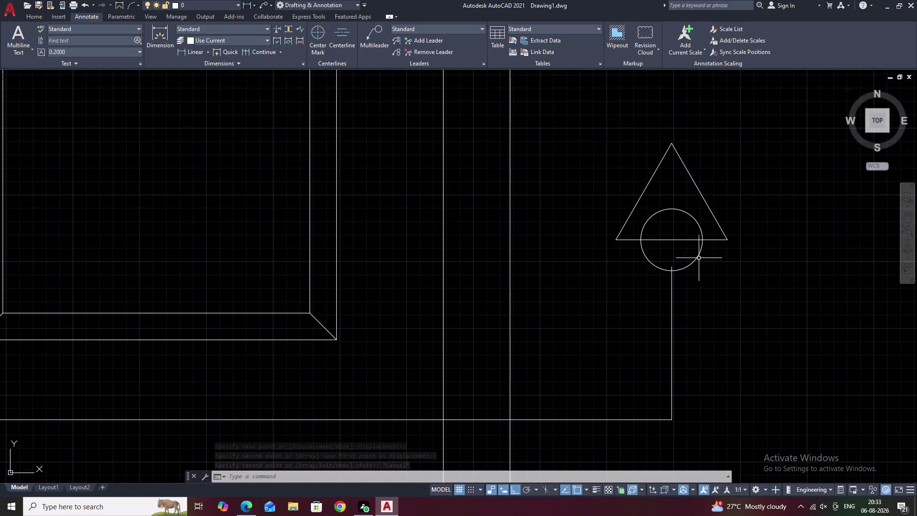
Move the right marker down onto the section line's end.
drag(748, 179, 623, 239)
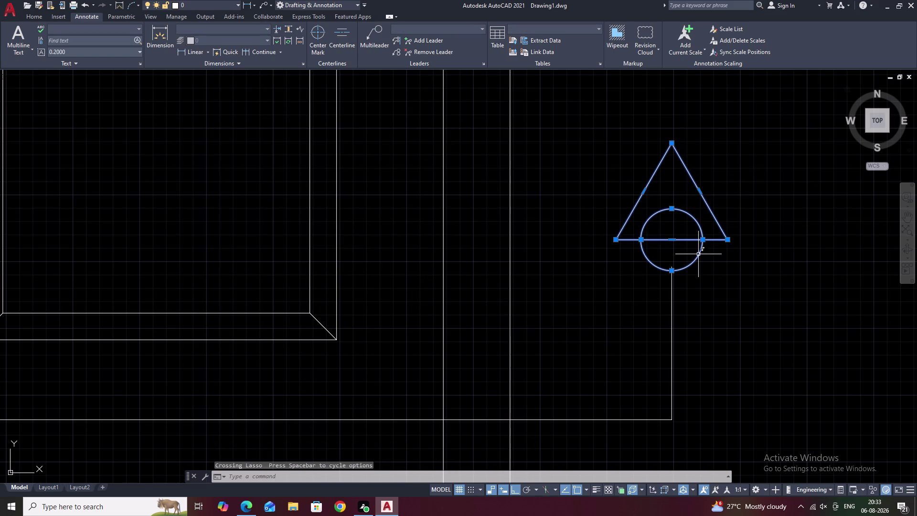
text(M)
key(space)
click(672, 242)
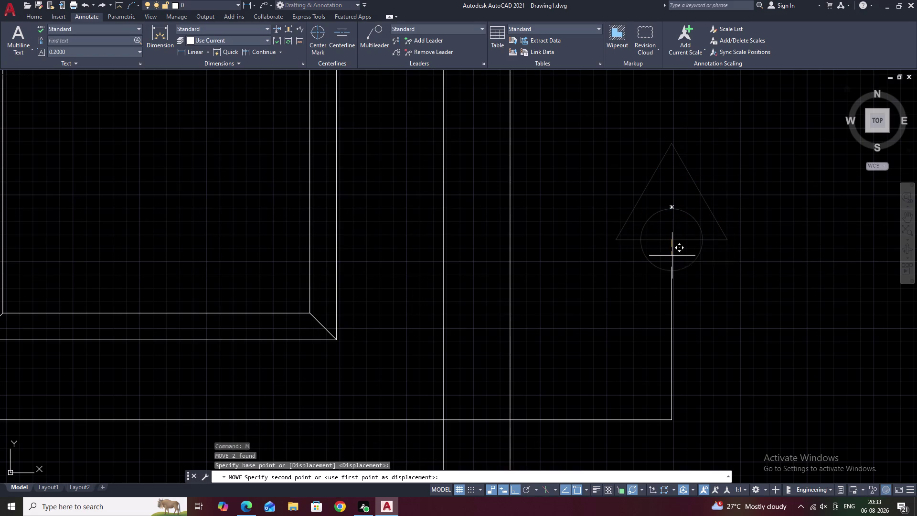
click(671, 265)
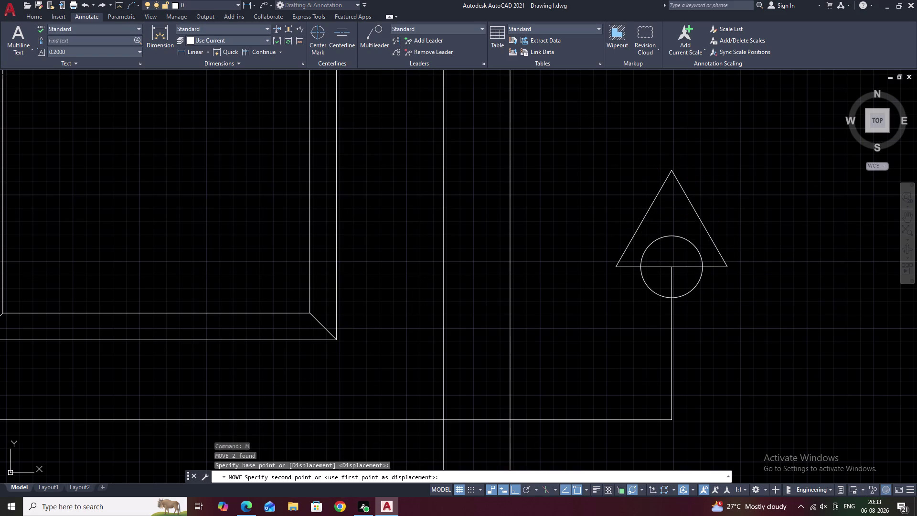
key(Escape)
Try trimming inside the circle, then undo the trim and the marker move.
text(TR)
key(space)
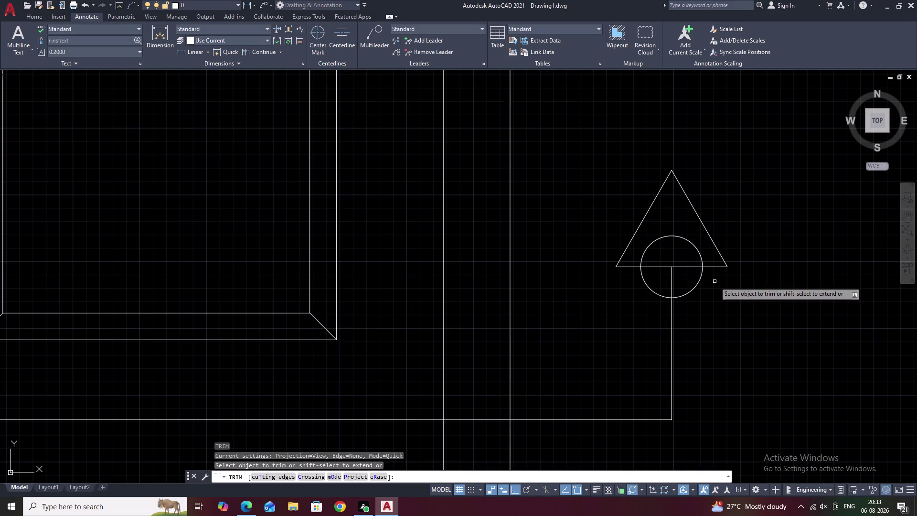
drag(679, 253, 668, 273)
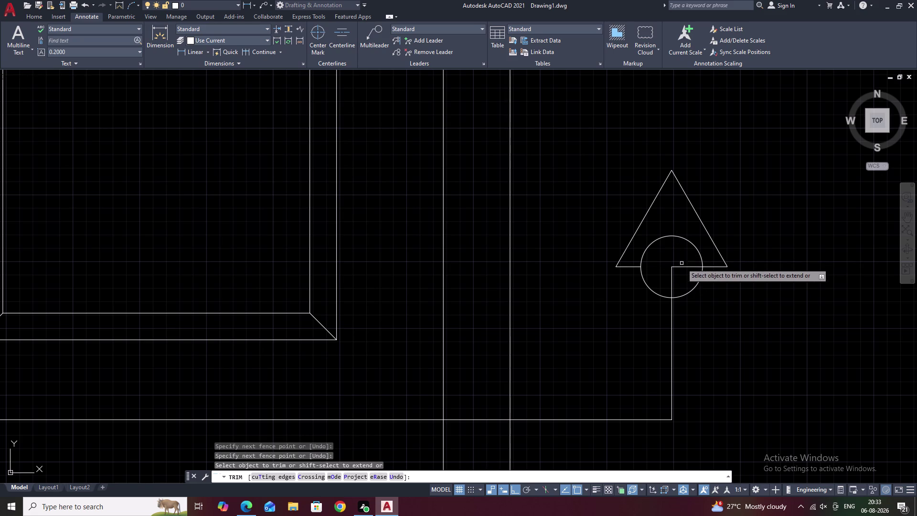
drag(682, 263, 679, 276)
key(ctrl+z)
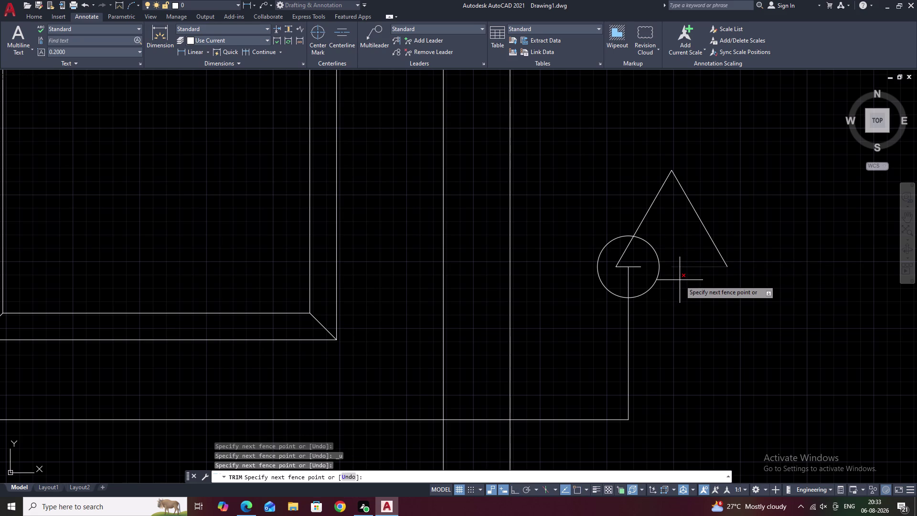
key(ctrl+z)
key(Escape)
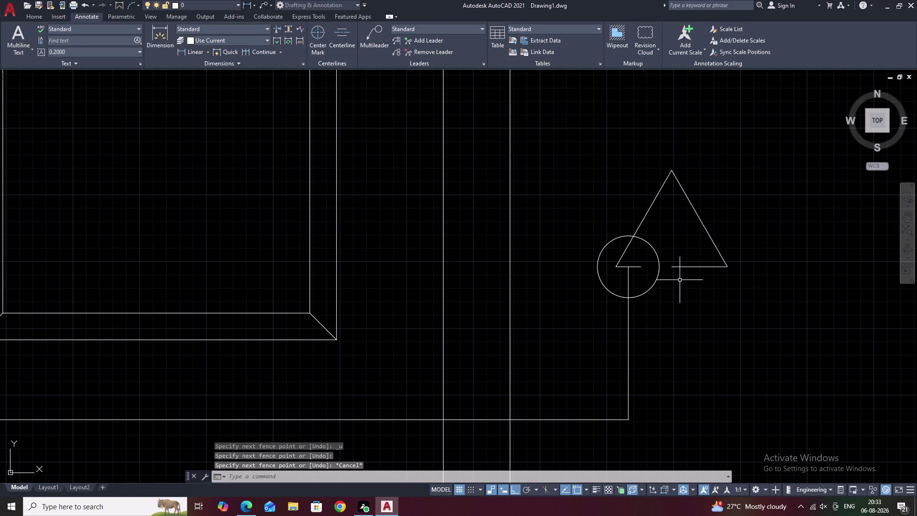
key(ctrl+z)
key(ctrl+z)
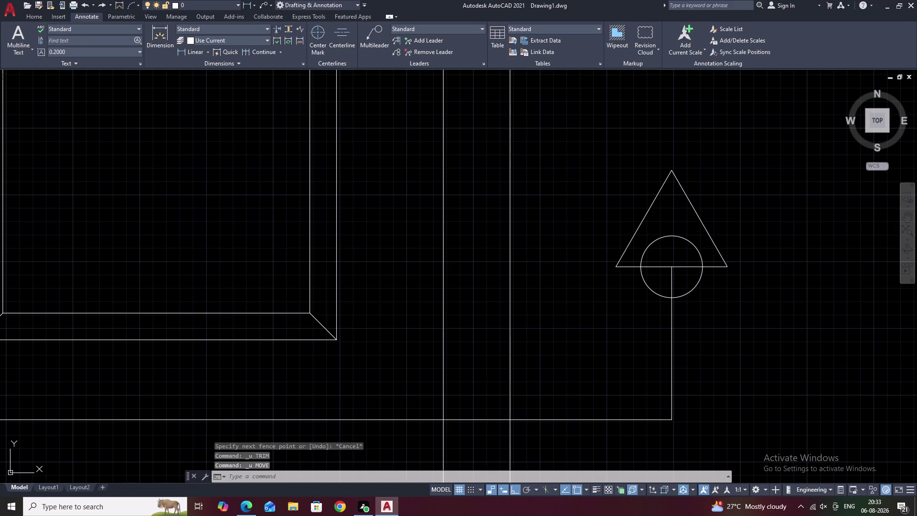
Reselect the right marker and move it down onto the line end again.
drag(742, 194, 619, 216)
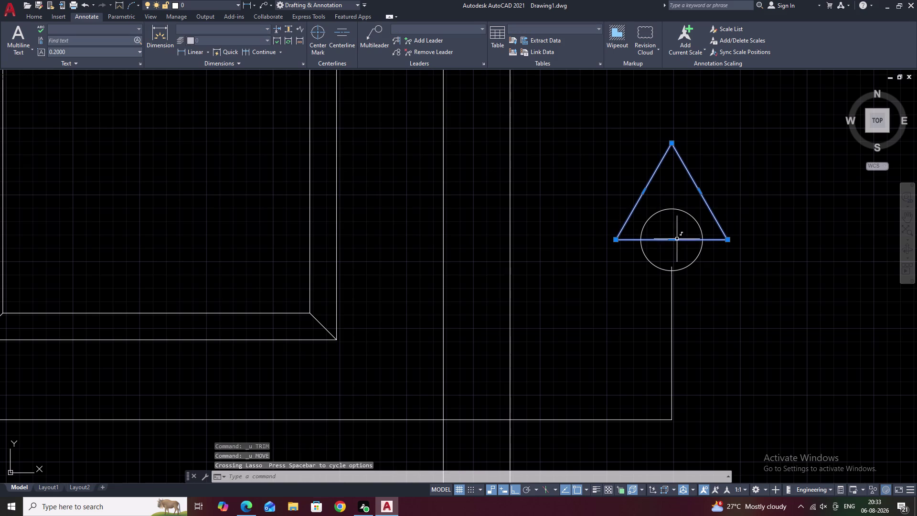
drag(681, 207, 653, 252)
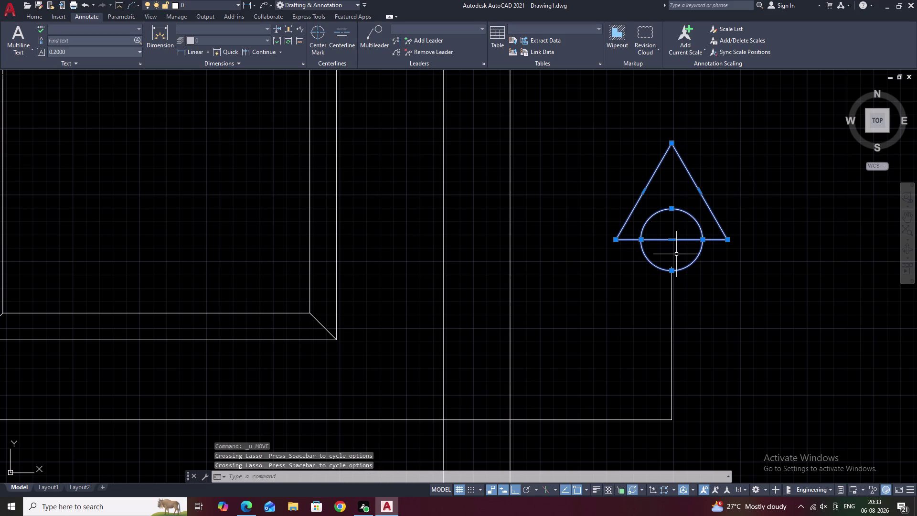
text(M)
key(space)
click(669, 240)
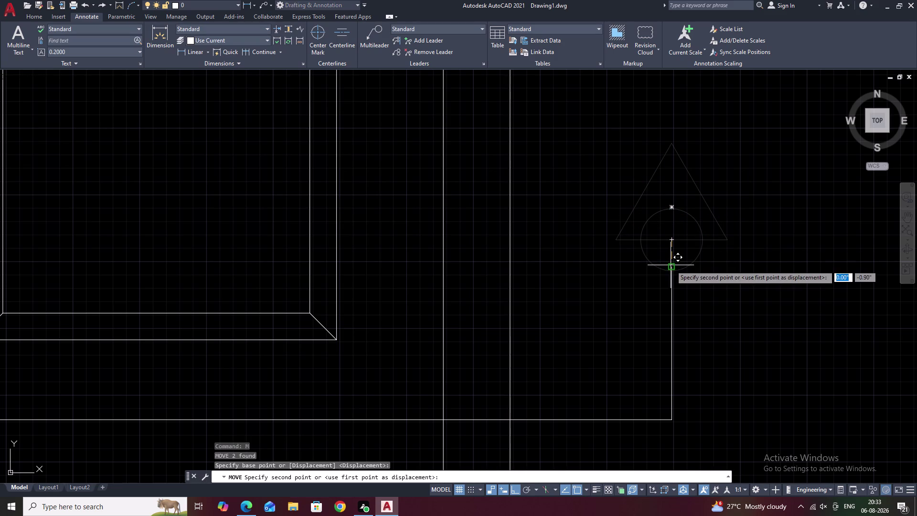
click(670, 267)
key(Escape)
key(Escape)
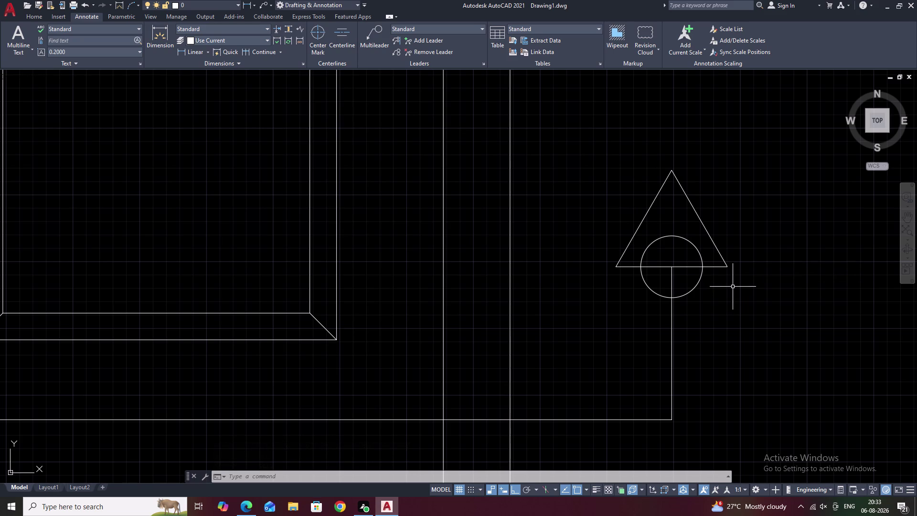
key(space)
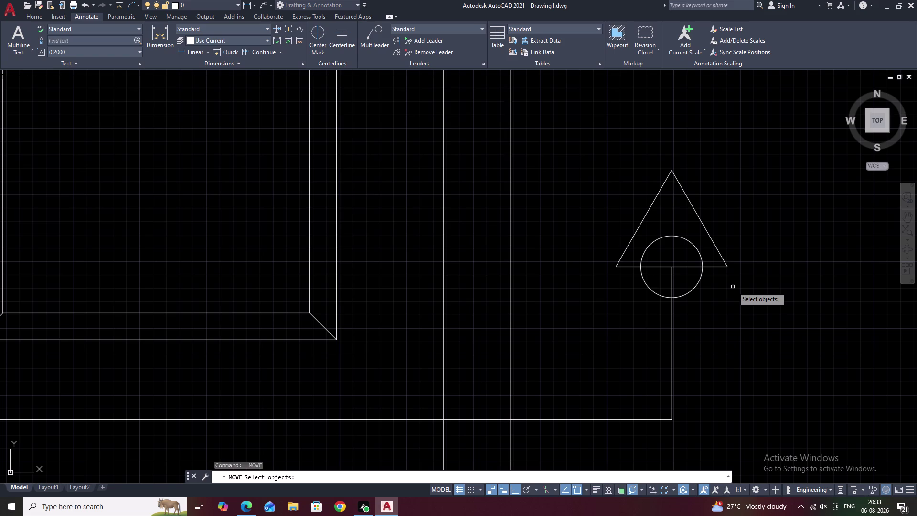
key(Escape)
Trim the three line stubs inside the right marker circle.
text(T)
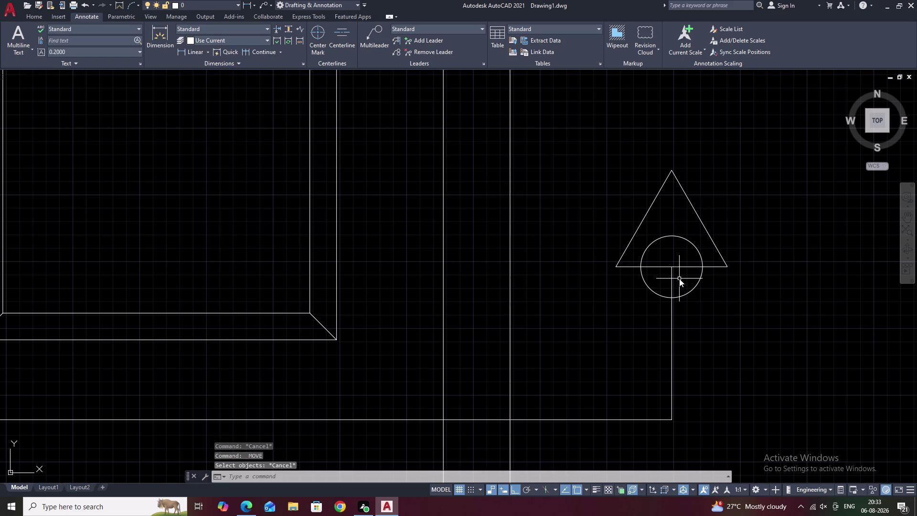
text(R)
key(space)
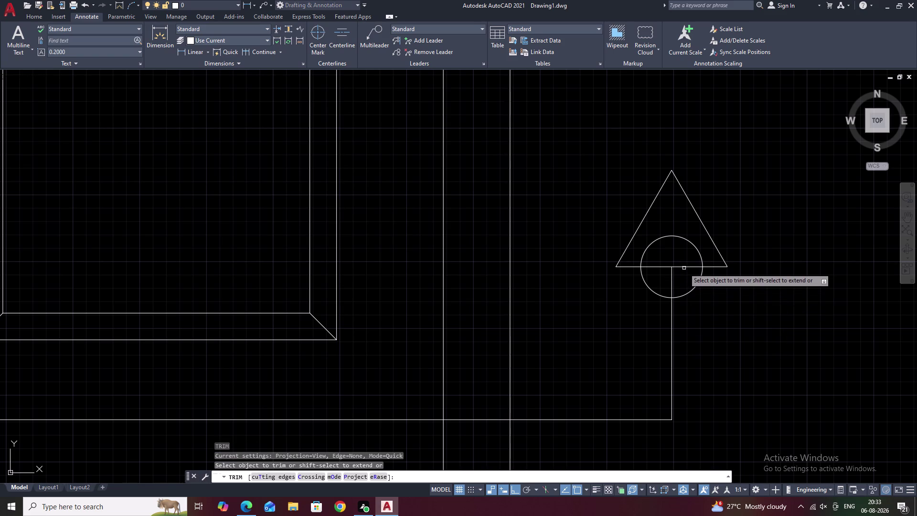
click(684, 268)
click(662, 266)
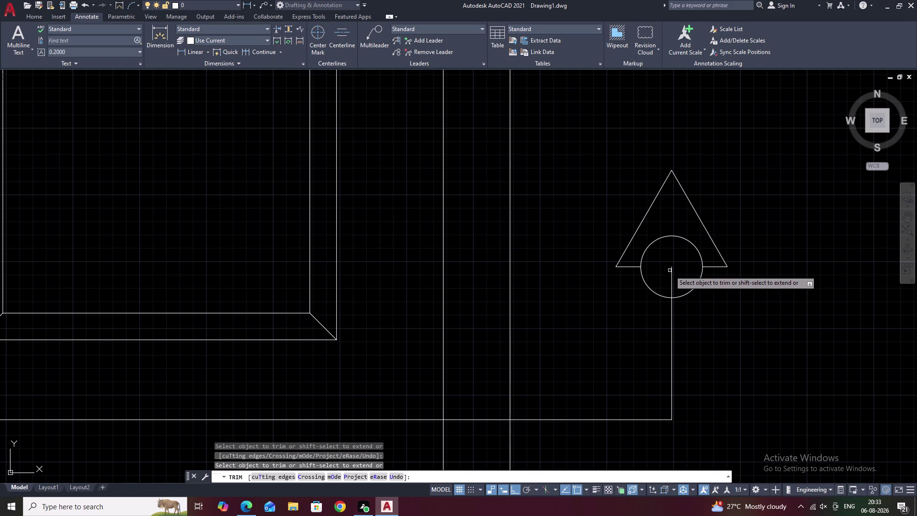
click(672, 277)
scroll(down, 3)
middle_drag(635, 297, 641, 295)
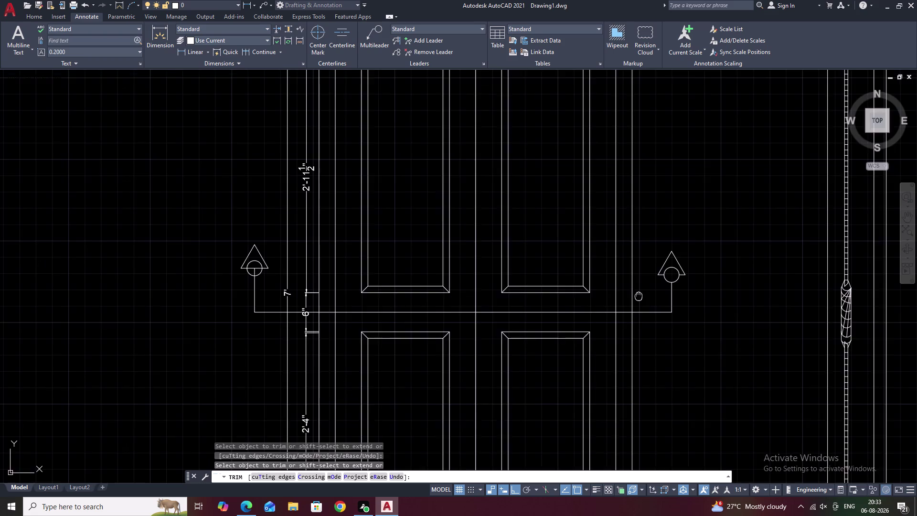
middle_drag(641, 295, 801, 291)
scroll(up, 3)
Trim the three line stubs inside the left marker circle.
click(388, 247)
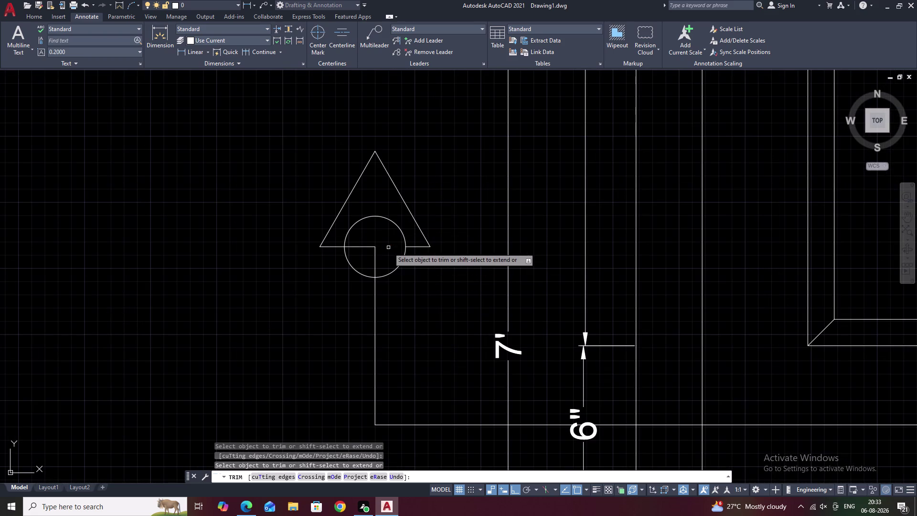
click(367, 247)
click(376, 253)
scroll(down, 3)
key(Escape)
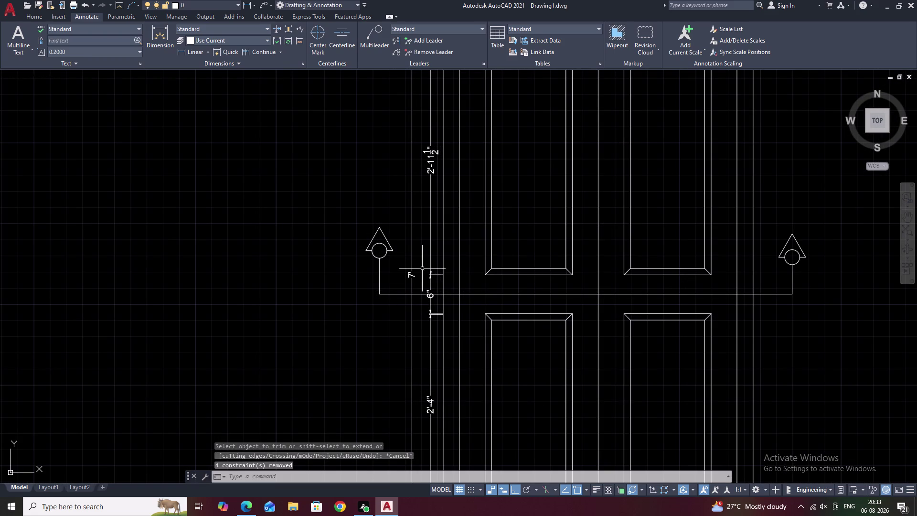
Start a hatch with the solid fill pattern.
text(H)
key(space)
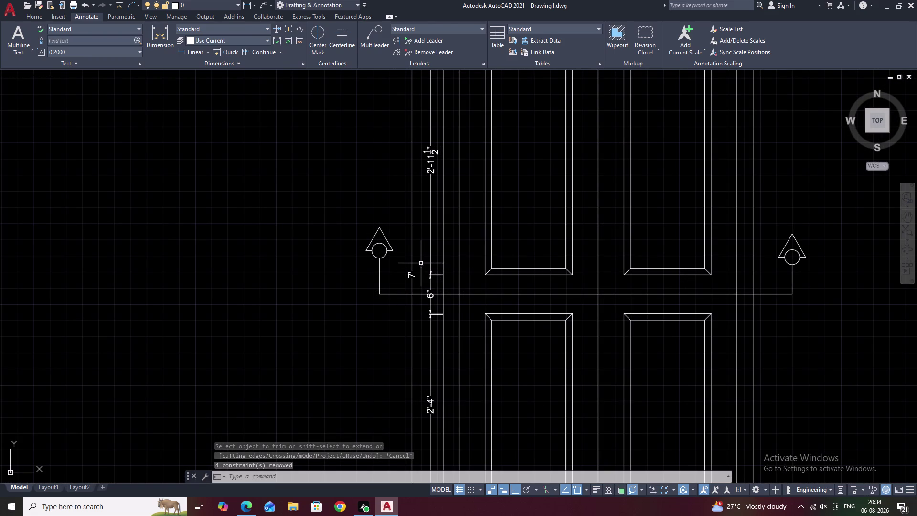
click(86, 35)
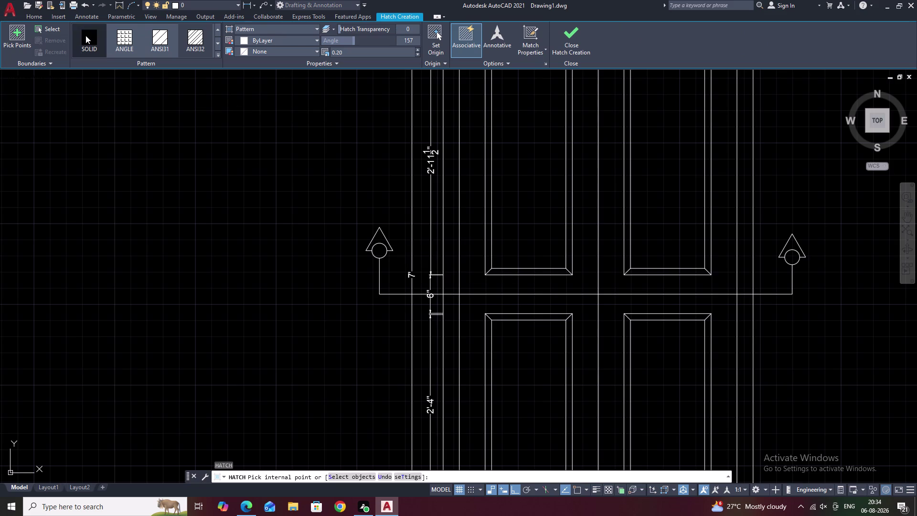
Pick inside both marker triangles for solid fill, then escape and view the whole drawing.
click(380, 239)
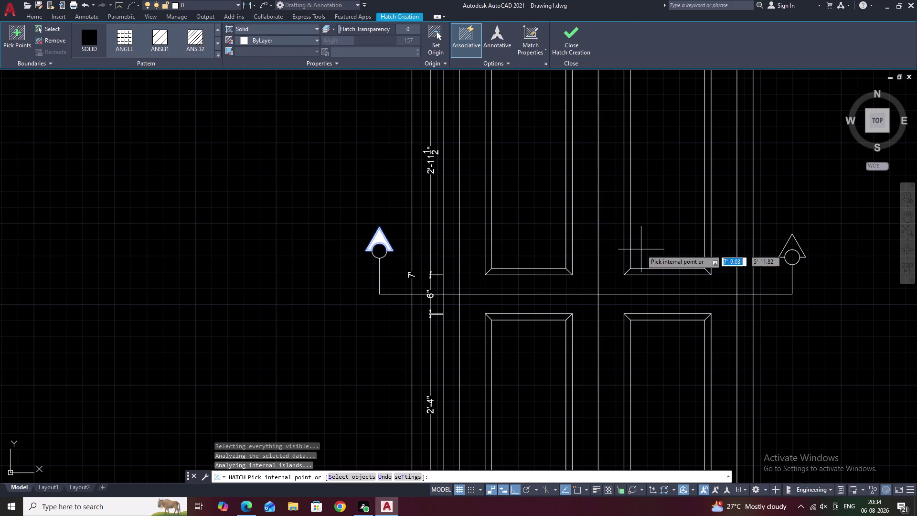
click(796, 243)
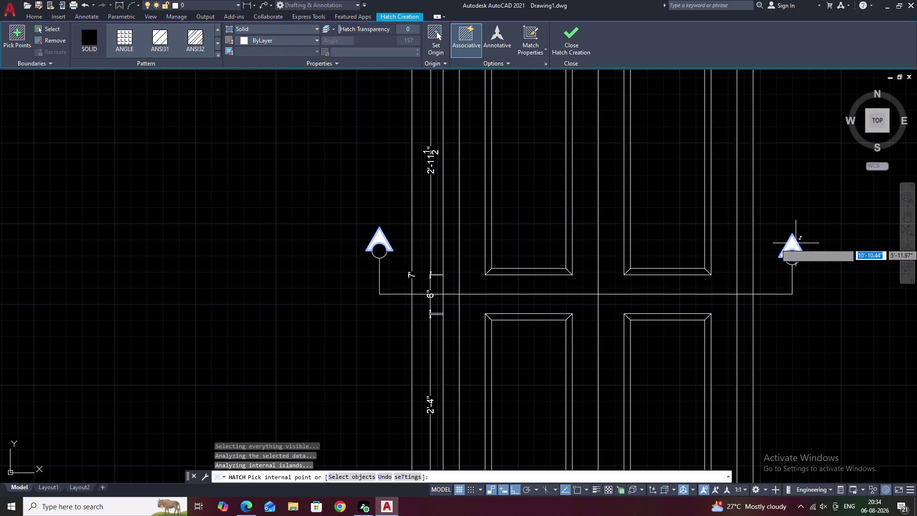
key(Escape)
scroll(down, 3)
scroll(down, 3)
middle_drag(796, 242, 599, 244)
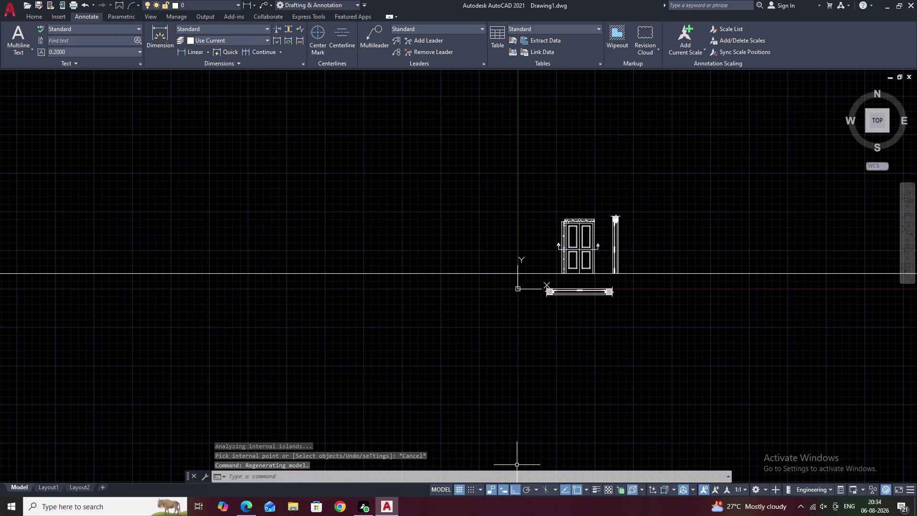
Bring the plan section into view and select the door elevation and plan section.
middle_drag(591, 274, 477, 308)
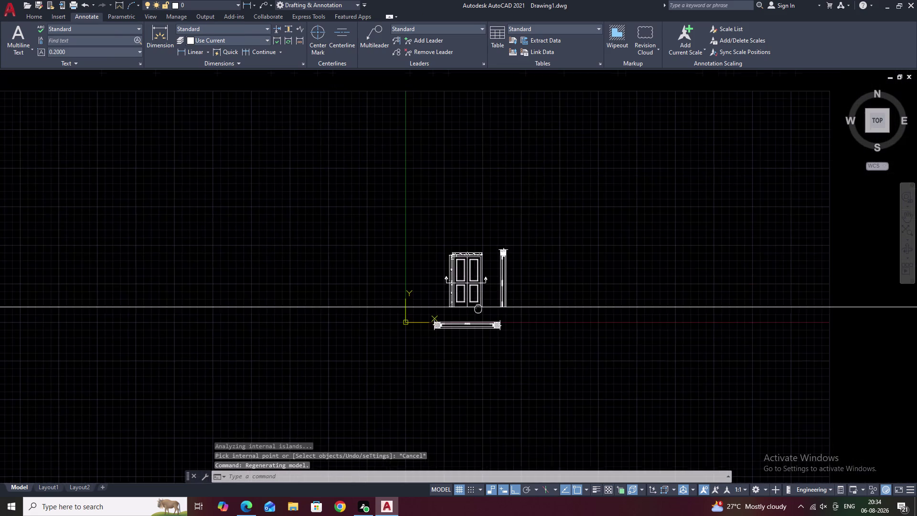
middle_drag(477, 308, 472, 311)
scroll(up, 3)
middle_drag(464, 317, 473, 302)
scroll(up, 3)
middle_drag(455, 321, 464, 308)
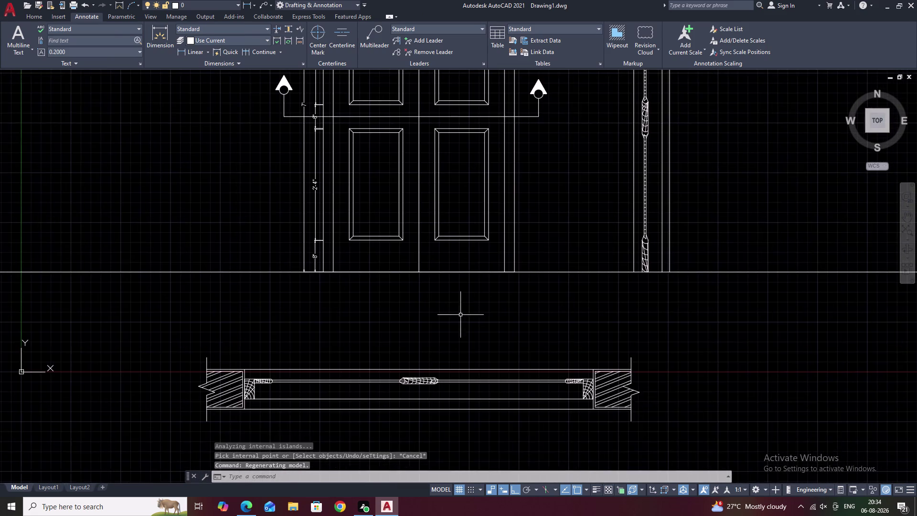
scroll(down, 3)
middle_click(467, 335)
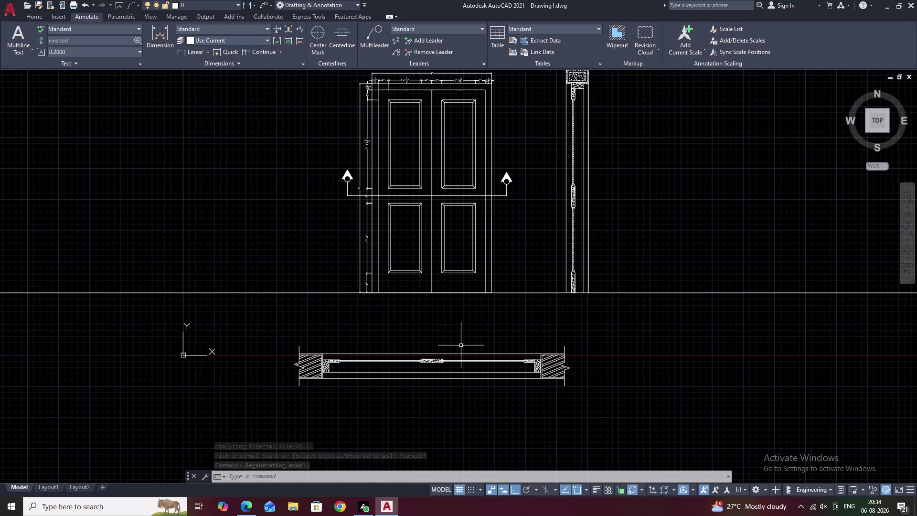
scroll(down, 3)
middle_drag(461, 345, 442, 347)
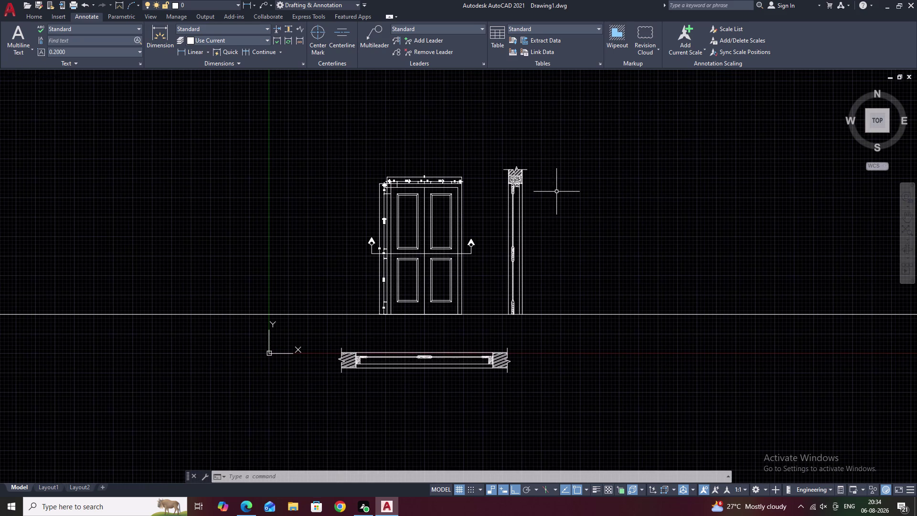
drag(557, 168, 550, 405)
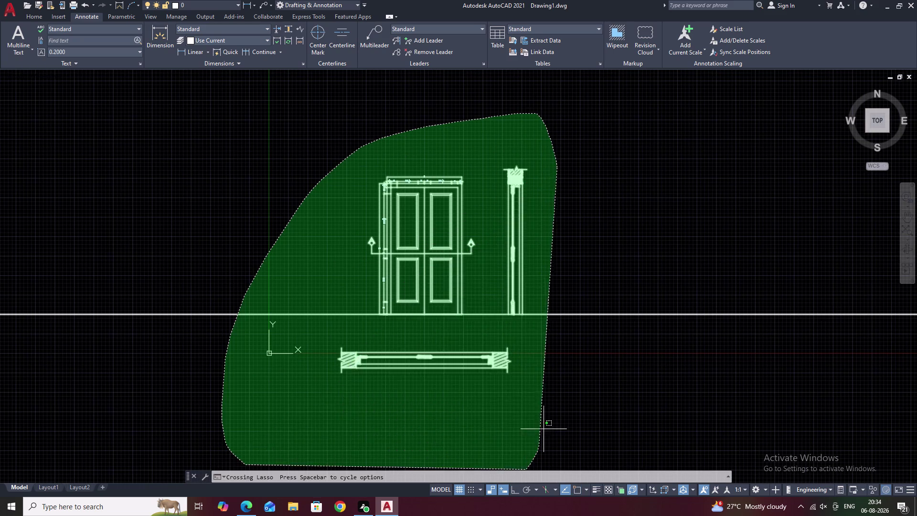
drag(550, 405, 556, 381)
click(558, 379)
right_click(558, 379)
click(558, 366)
Start moving the selected drawings, then cancel the move.
text(M)
key(space)
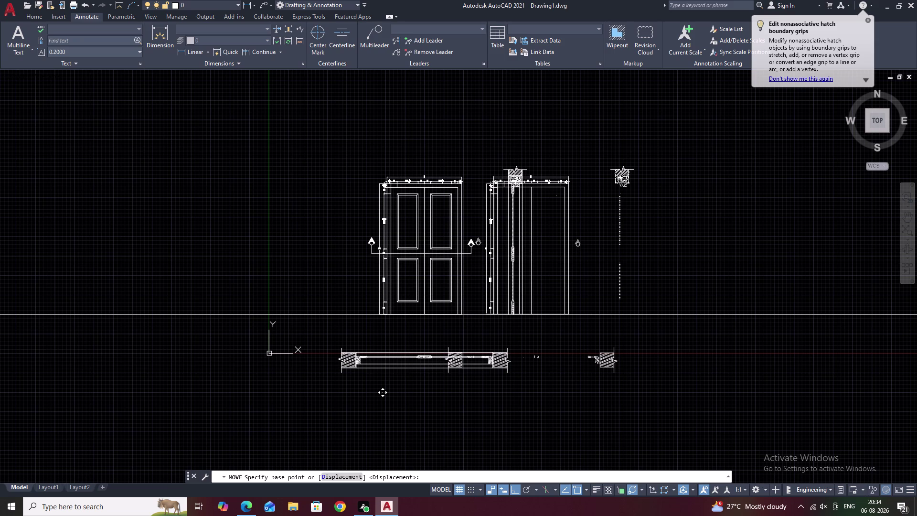
key(ctrl+z)
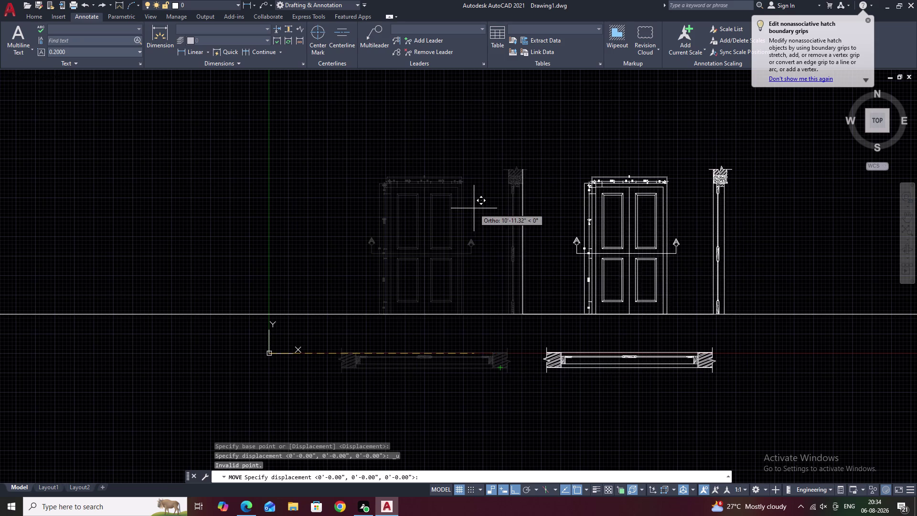
key(Escape)
Pan back to the door elevation and the line between the section markers.
middle_drag(465, 225, 461, 204)
scroll(down, 3)
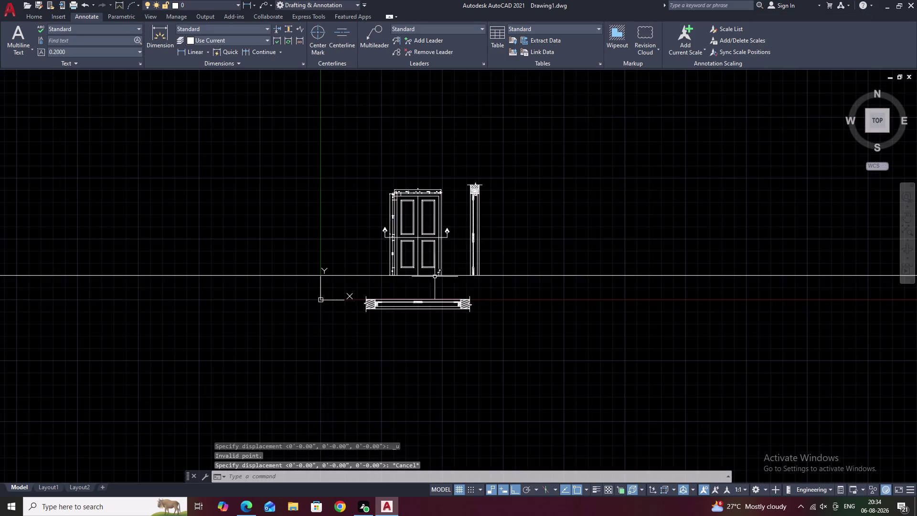
middle_drag(436, 280, 403, 308)
scroll(up, 3)
middle_drag(364, 330, 325, 351)
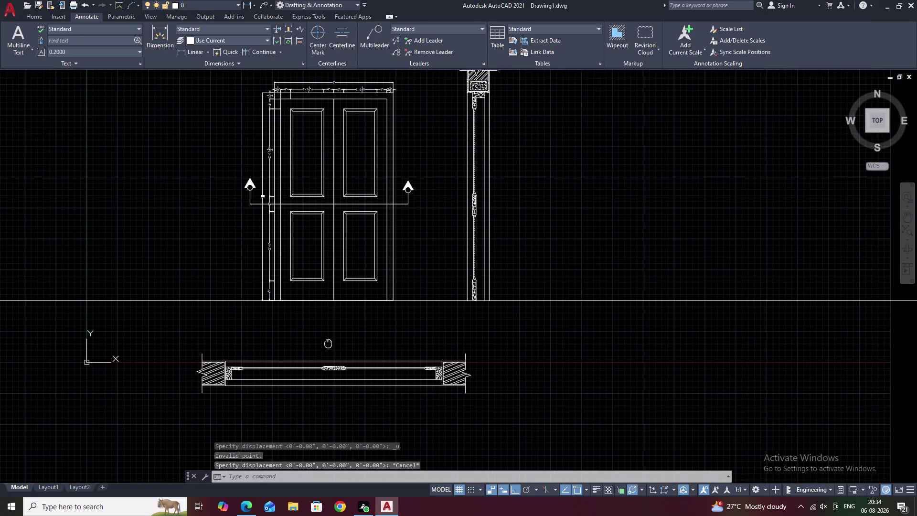
middle_drag(324, 351, 318, 370)
middle_drag(333, 373, 283, 373)
scroll(up, 3)
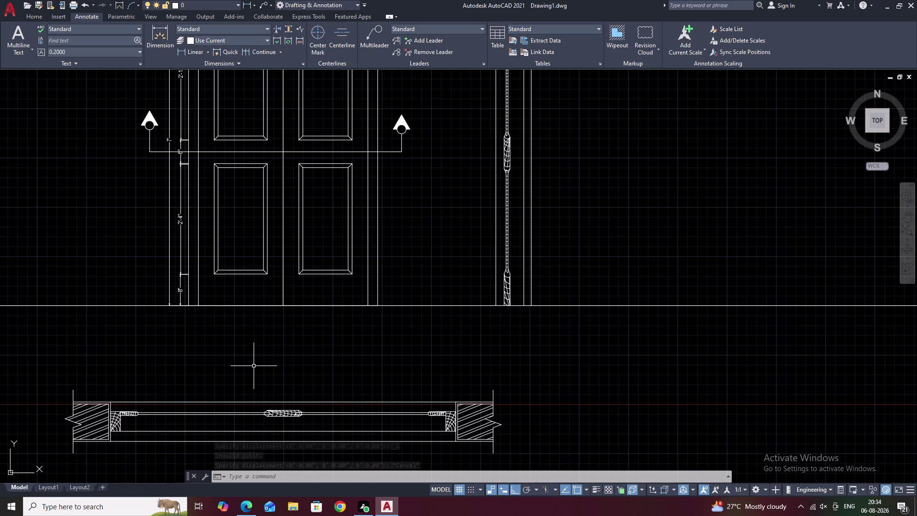
middle_click(270, 368)
scroll(down, 3)
middle_drag(277, 364, 287, 377)
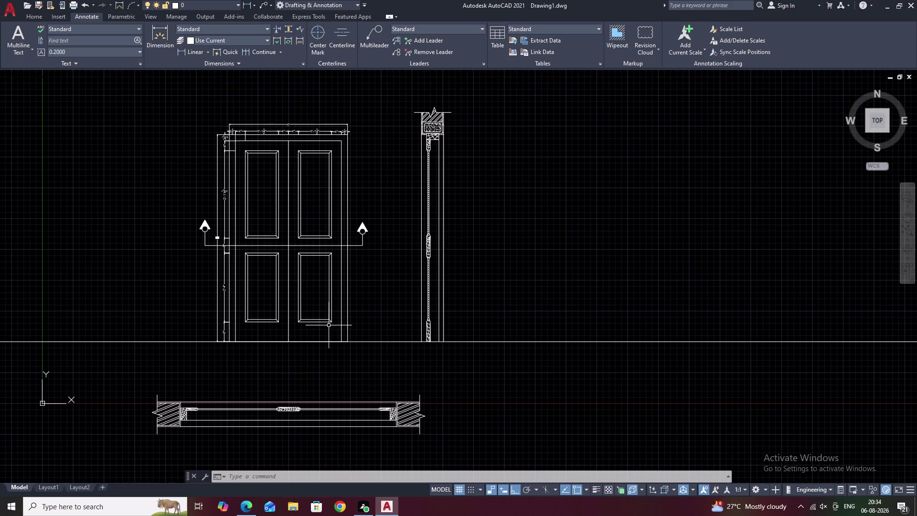
scroll(up, 3)
middle_drag(285, 268, 294, 265)
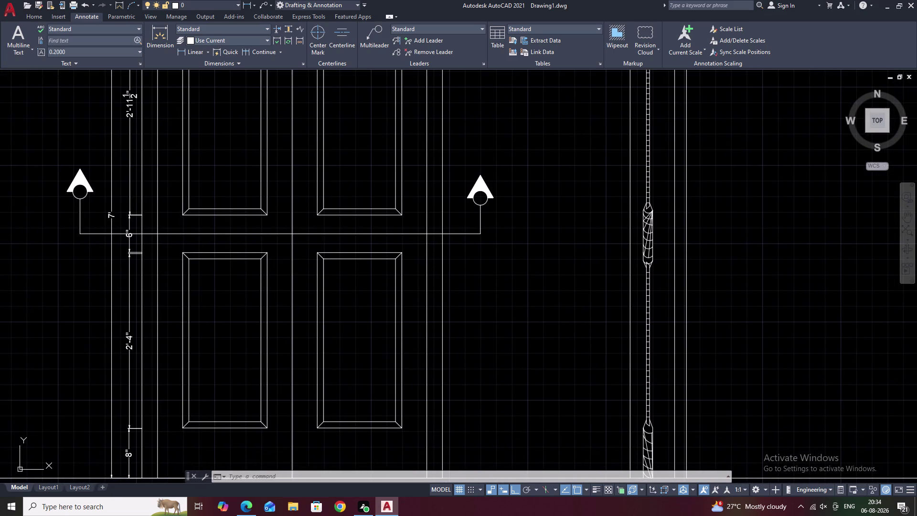
Load the ACAD_ISO05W100 linetype through the LT manager, then select the section line.
text(L)
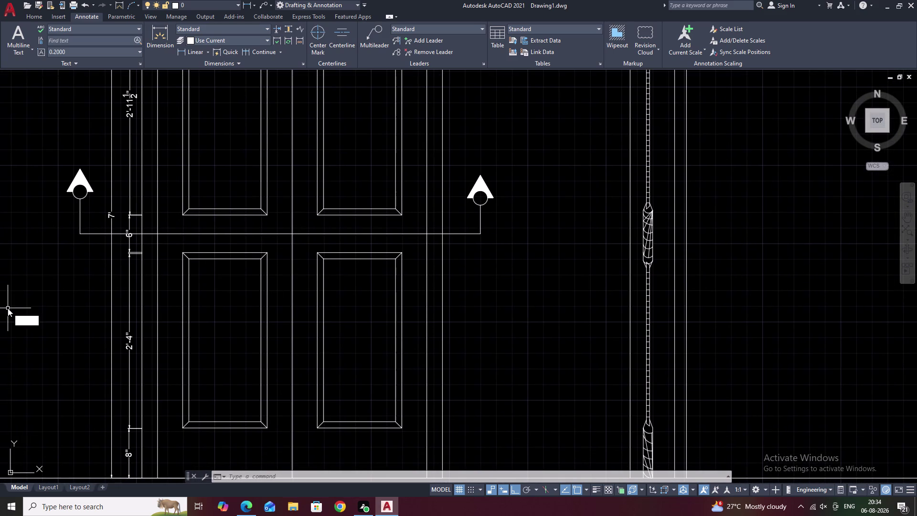
text(T)
key(space)
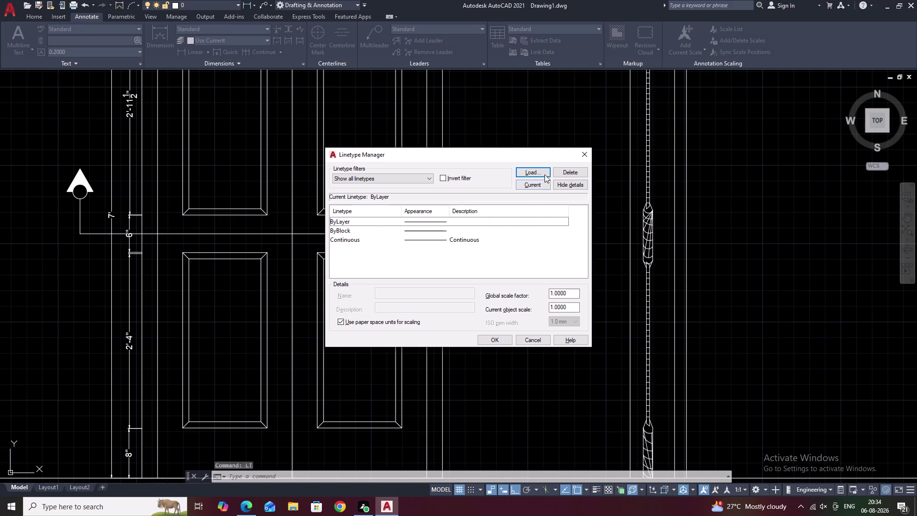
click(530, 171)
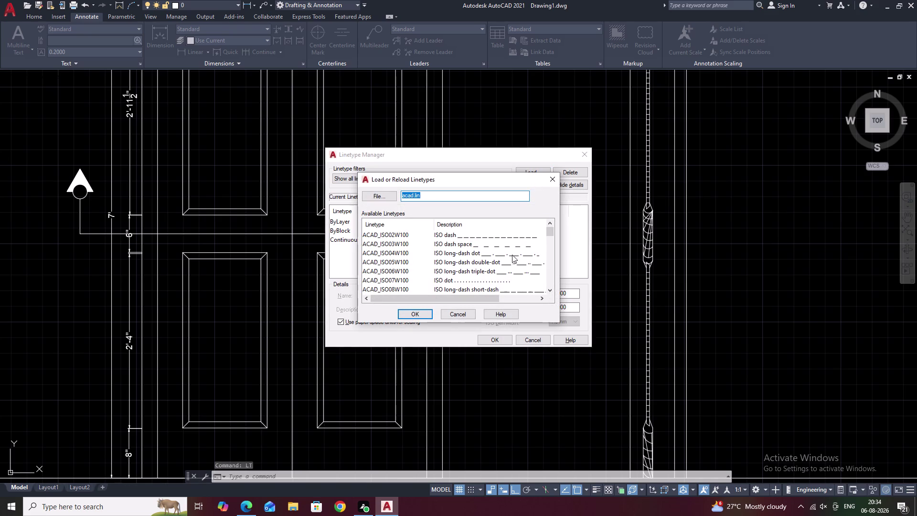
click(511, 265)
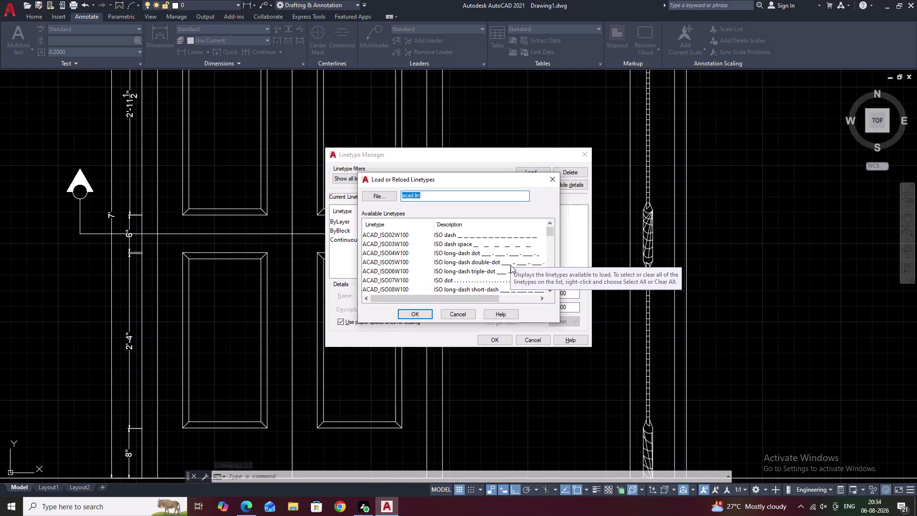
click(418, 311)
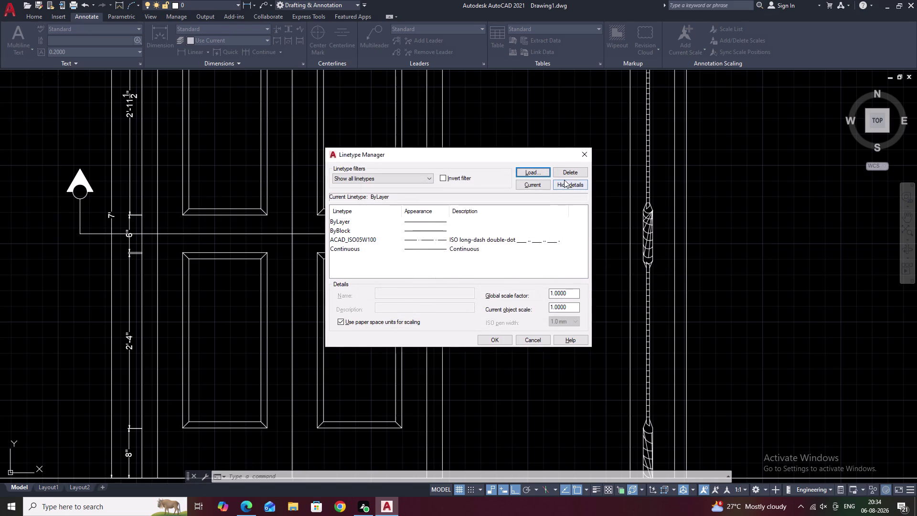
click(586, 154)
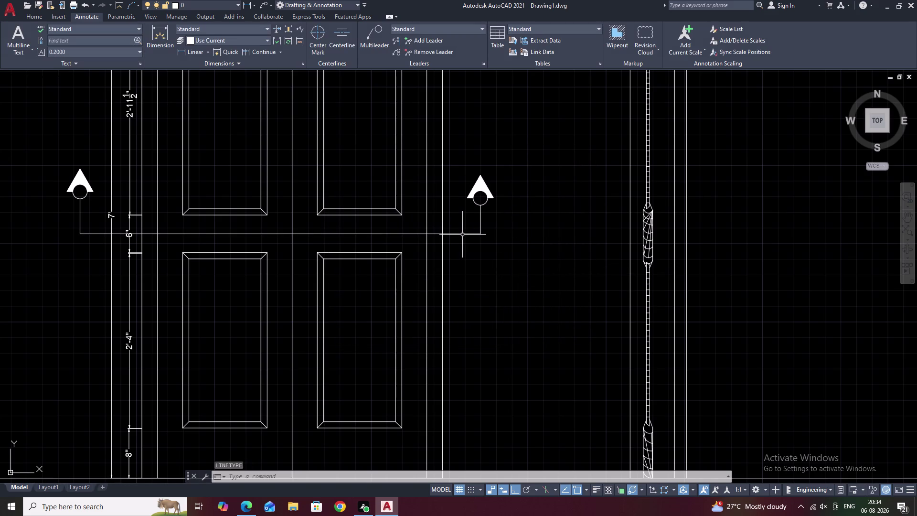
click(462, 233)
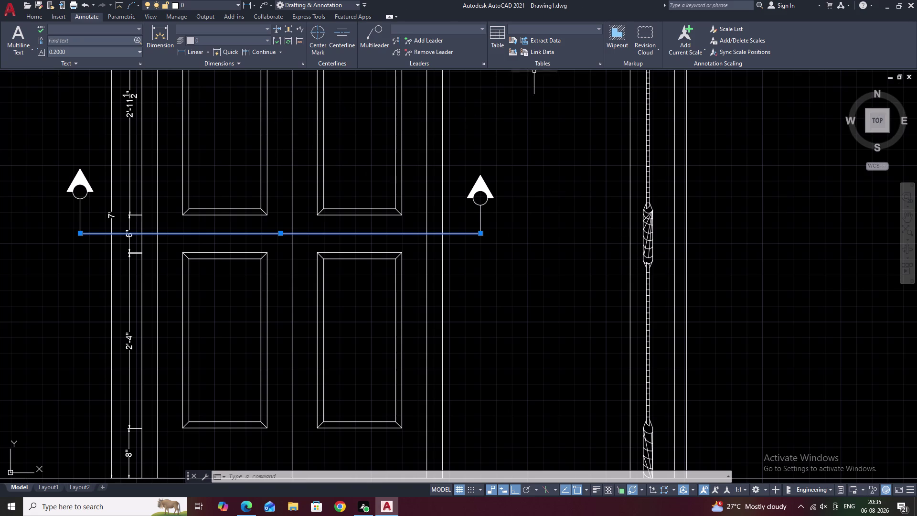
Give the selected section line the ACAD_ISO05W100 linetype from the Home tab.
click(51, 16)
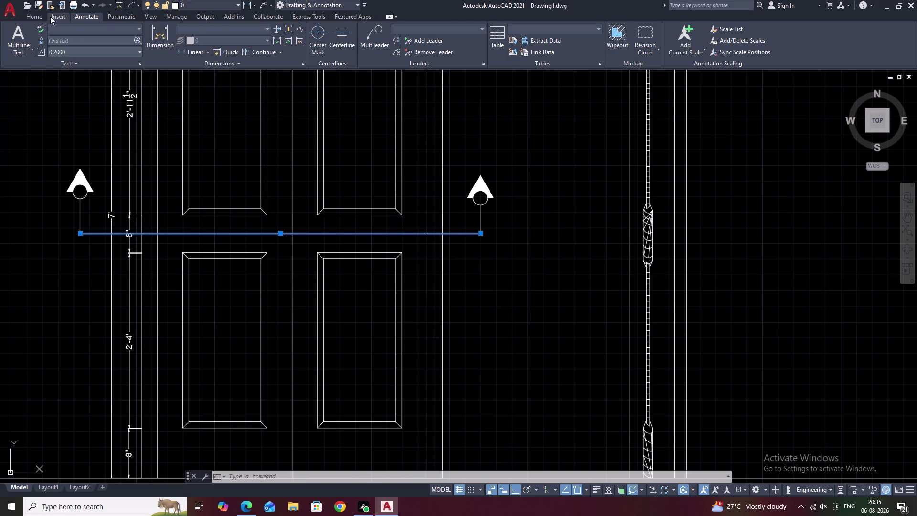
click(41, 17)
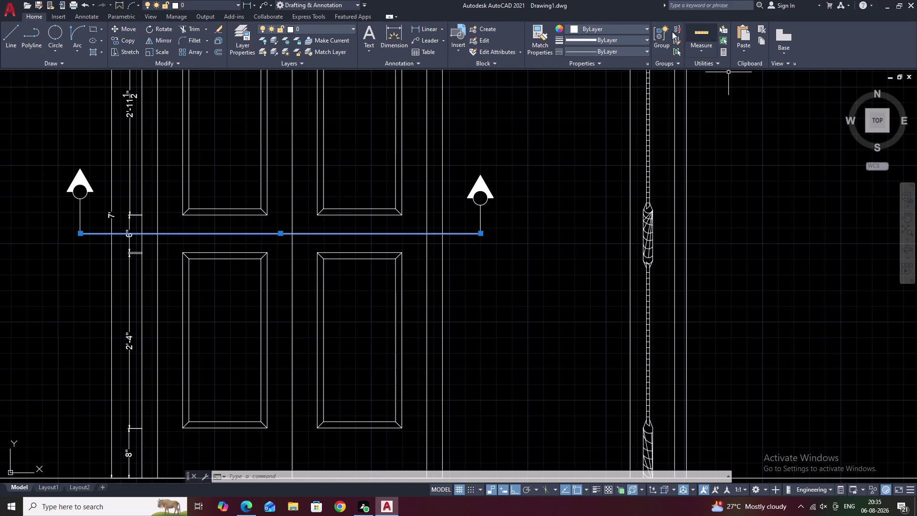
click(647, 52)
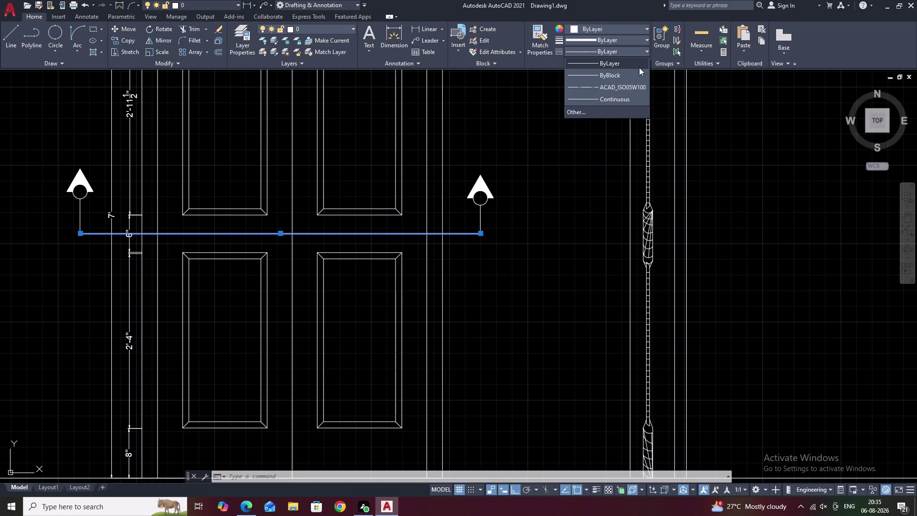
click(631, 89)
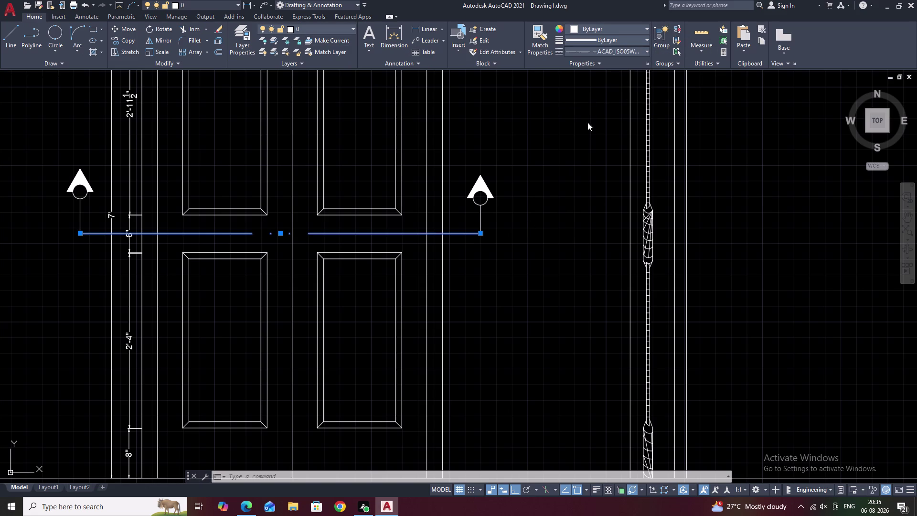
key(Escape)
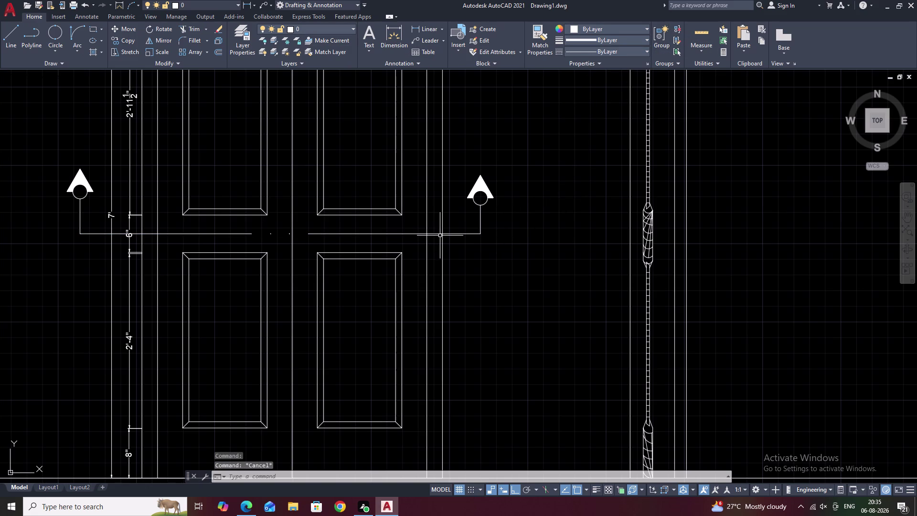
Set the global linetype scale to 0.2 with LTSCALE, after trying 0.5.
text(LT)
text(S)
key(space)
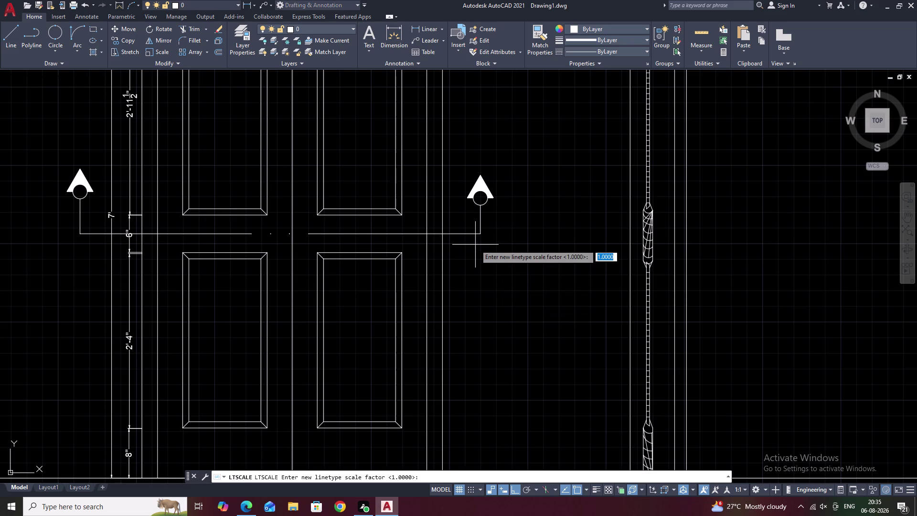
key(period)
key(5)
key(space)
key(space)
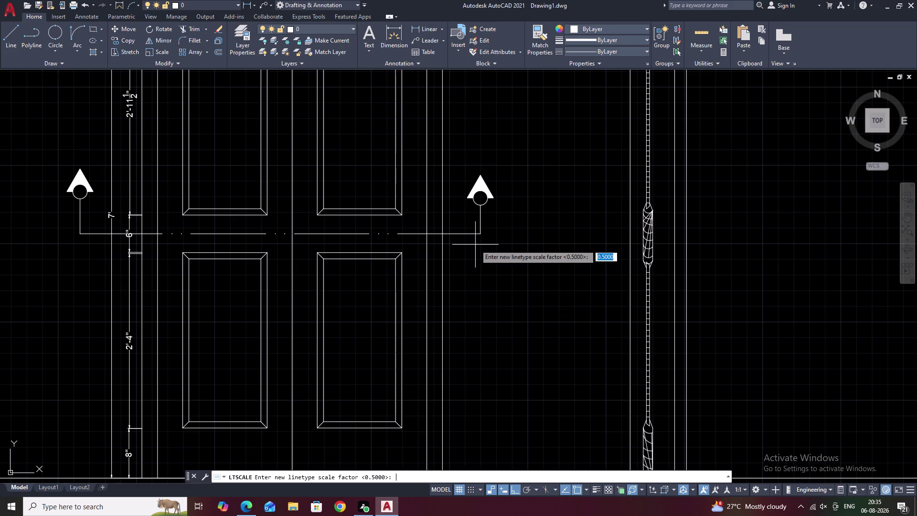
key(space)
text(.)
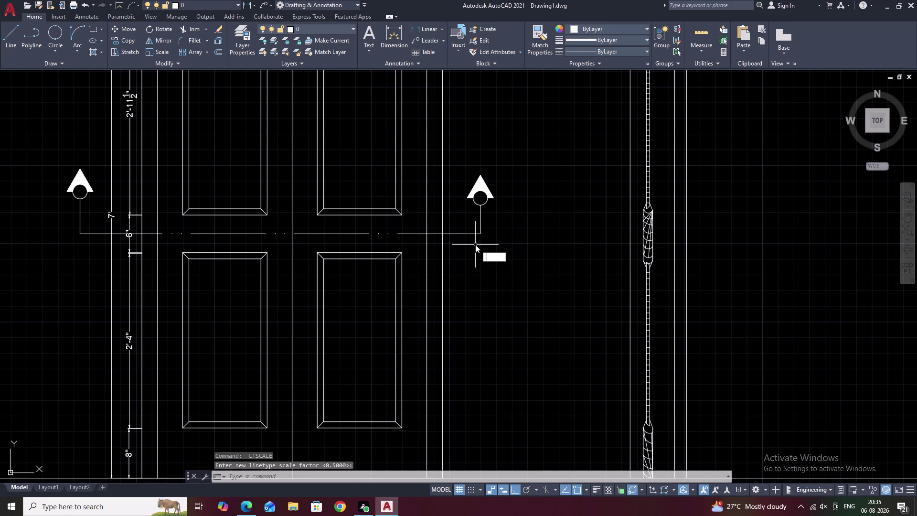
text(2)
key(space)
key(space)
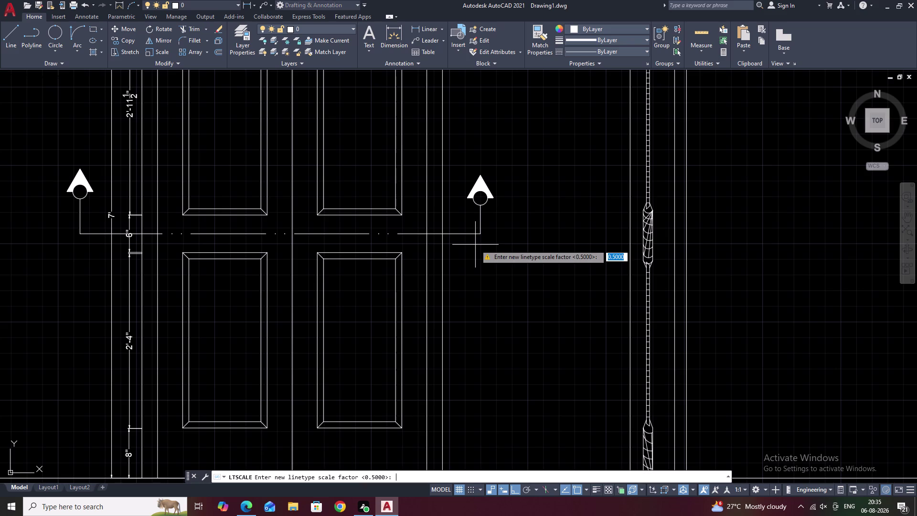
text(.2)
key(space)
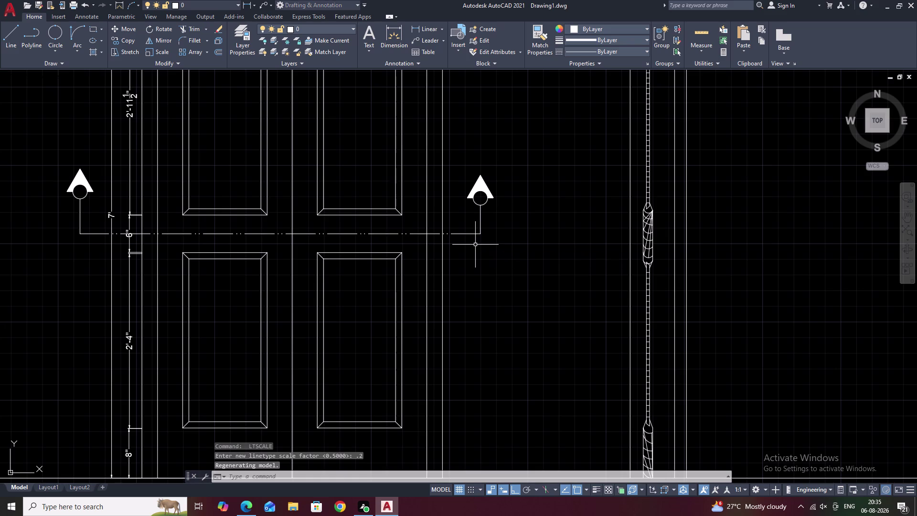
key(Escape)
scroll(down, 3)
Zoom in to inspect the dash-dot section line, then pan across the door elevation.
middle_click(518, 276)
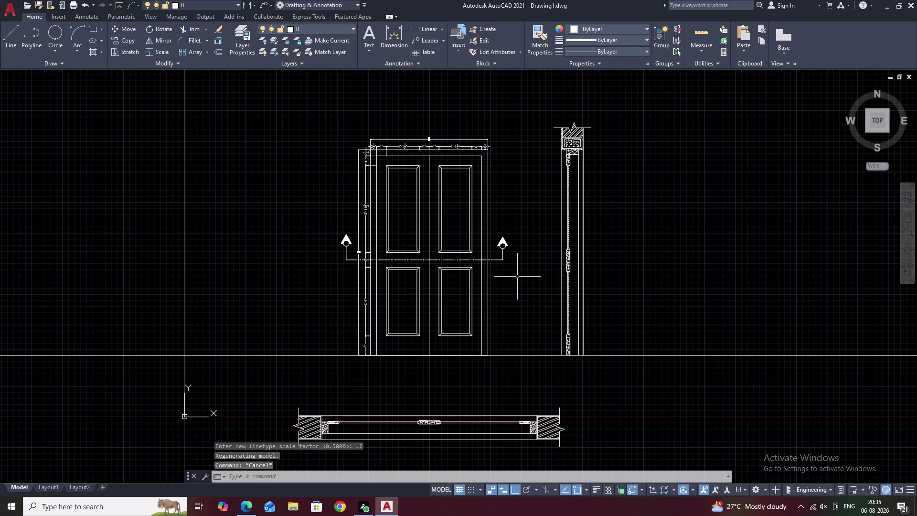
key(Escape)
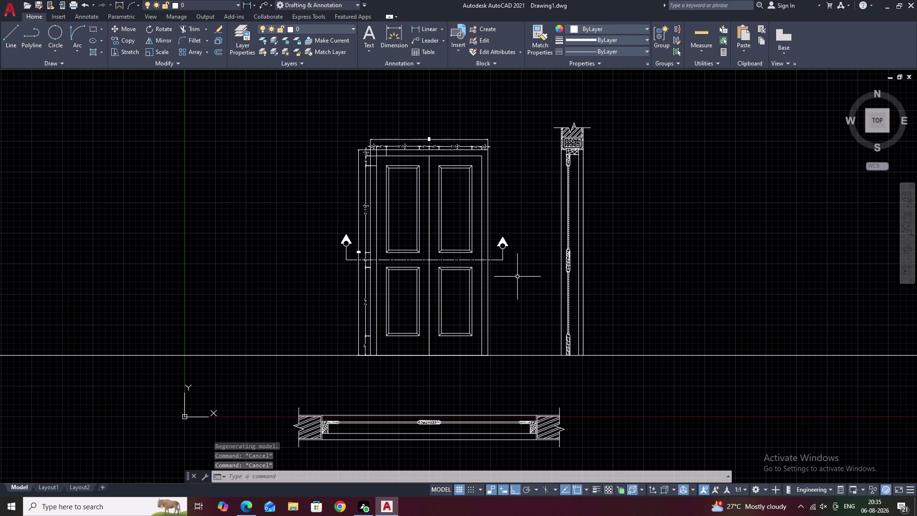
scroll(up, 3)
middle_drag(434, 262, 478, 245)
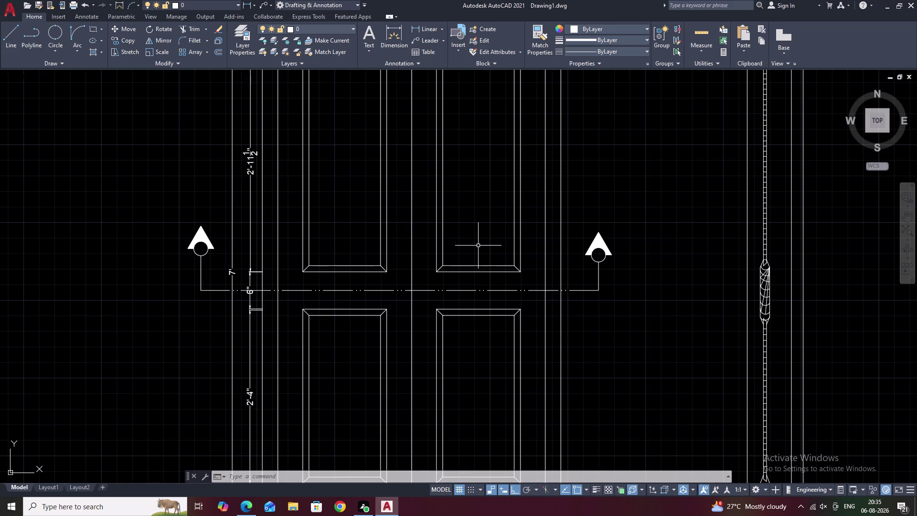
scroll(down, 3)
middle_drag(479, 241, 479, 277)
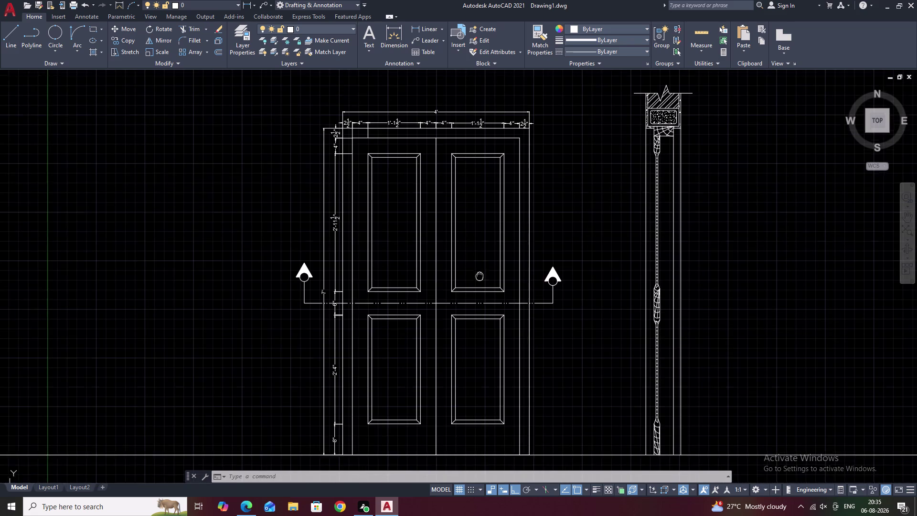
middle_drag(479, 277, 480, 277)
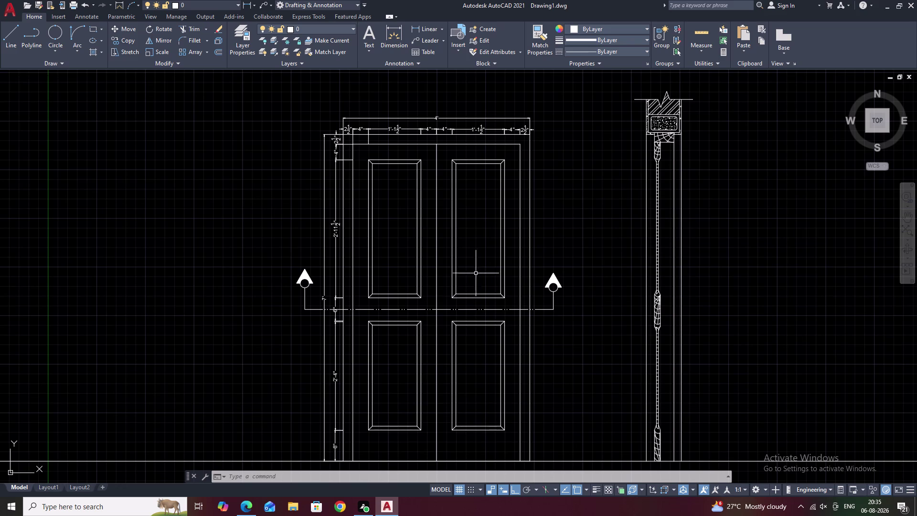
Draw a vertical line from above the door head to below its base.
text(L)
key(space)
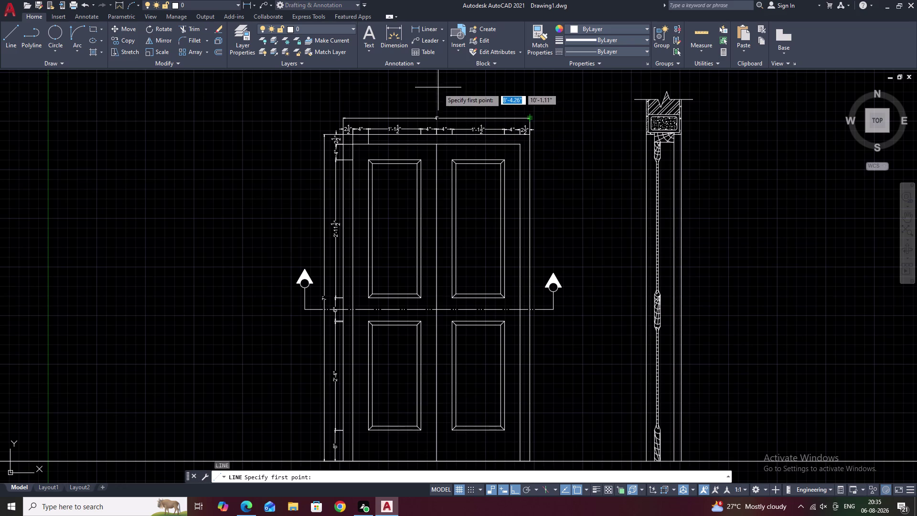
click(464, 100)
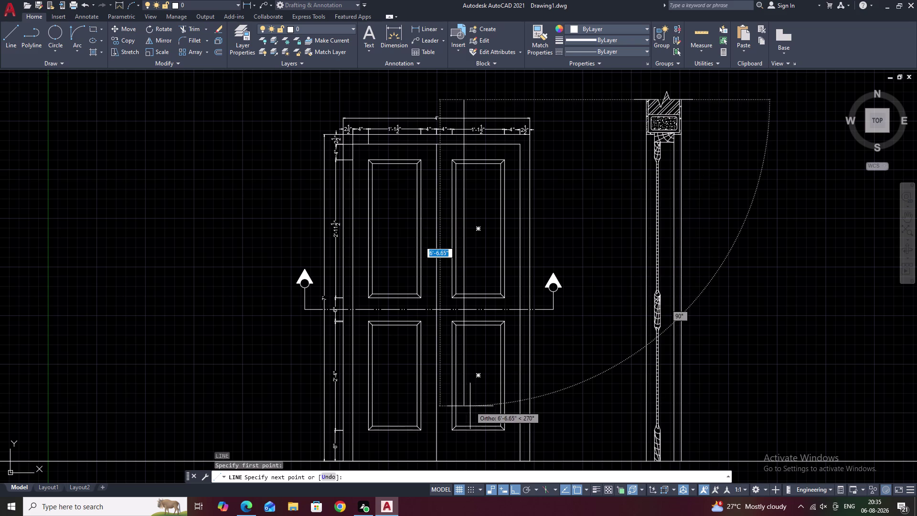
middle_drag(470, 406, 473, 356)
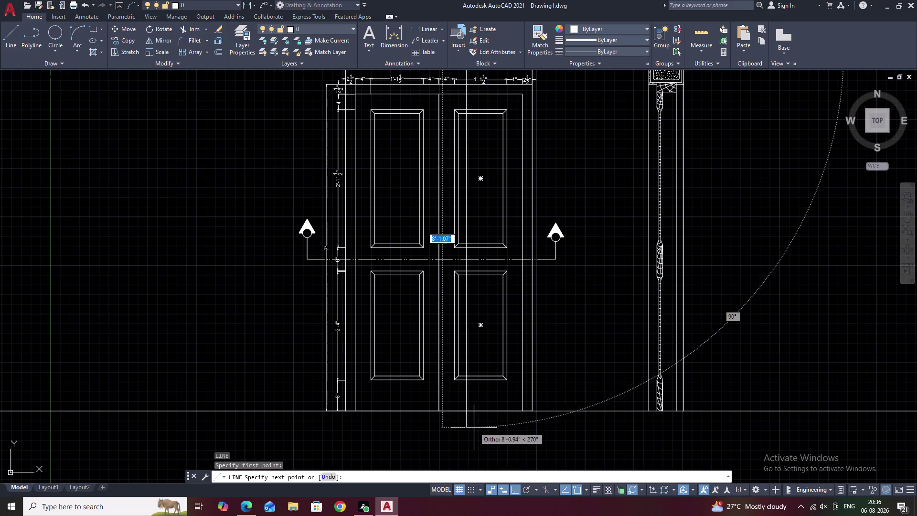
click(473, 433)
click(499, 433)
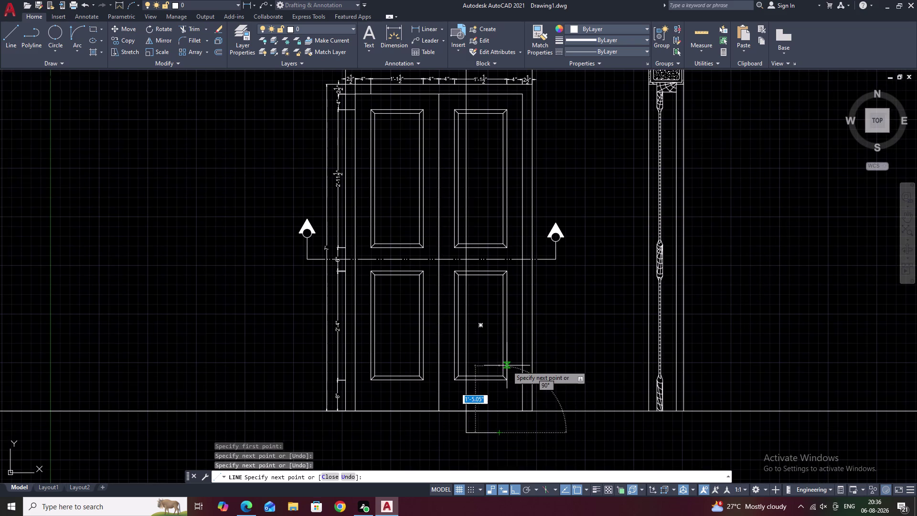
key(Escape)
middle_drag(506, 365, 509, 434)
middle_drag(494, 221, 480, 368)
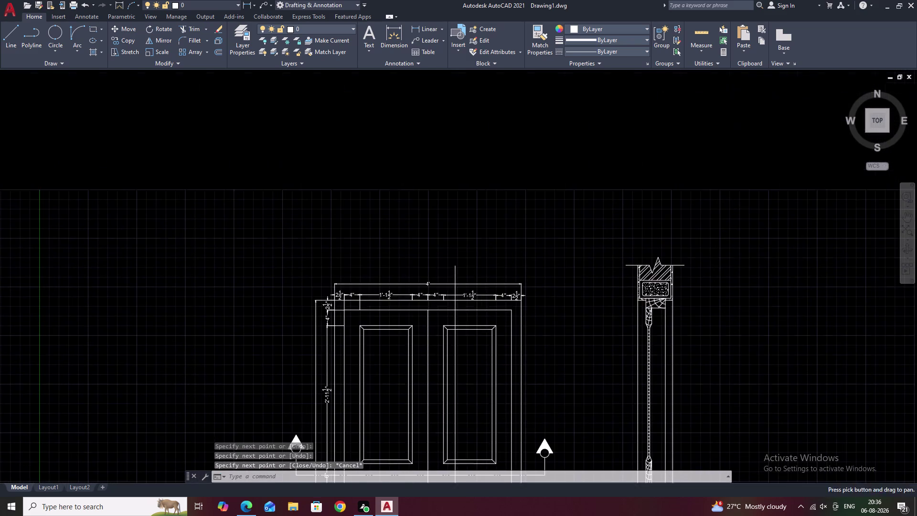
scroll(up, 3)
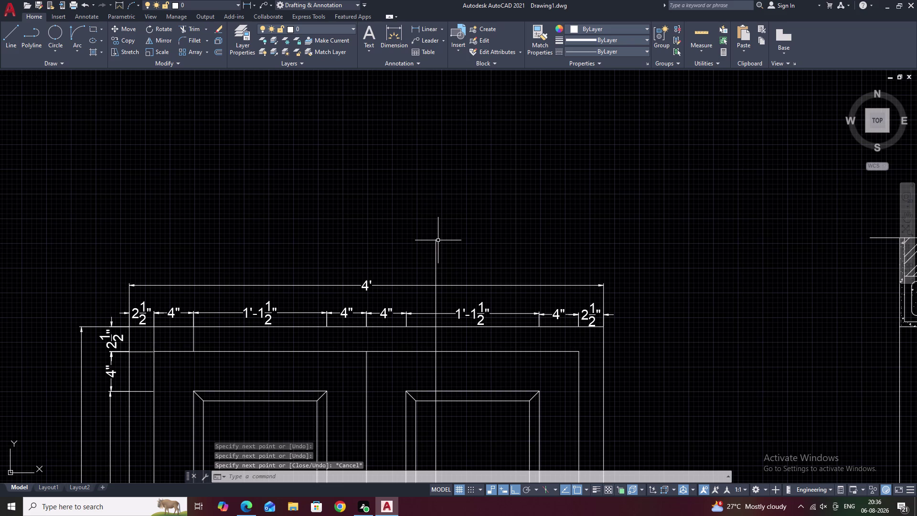
Select the vertical line and try a grip edit on its top end, then cancel.
click(437, 242)
click(436, 240)
click(436, 229)
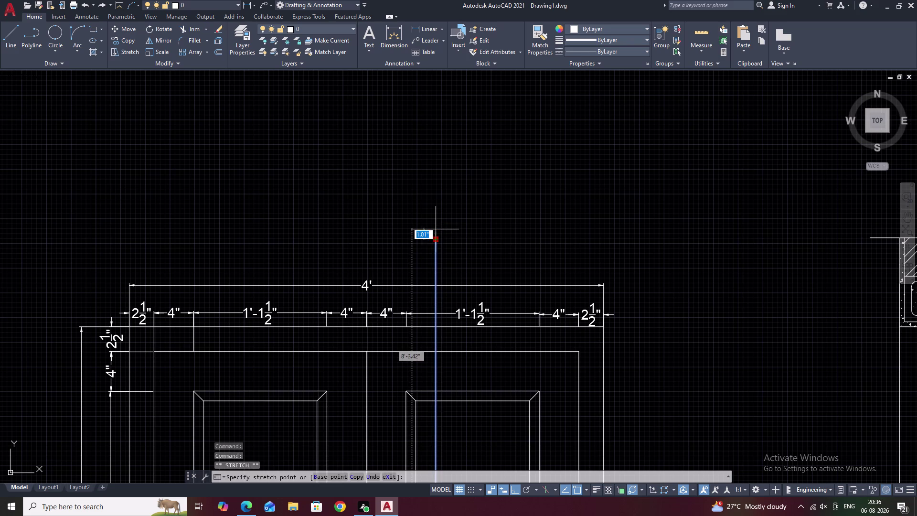
key(Escape)
text(L)
key(space)
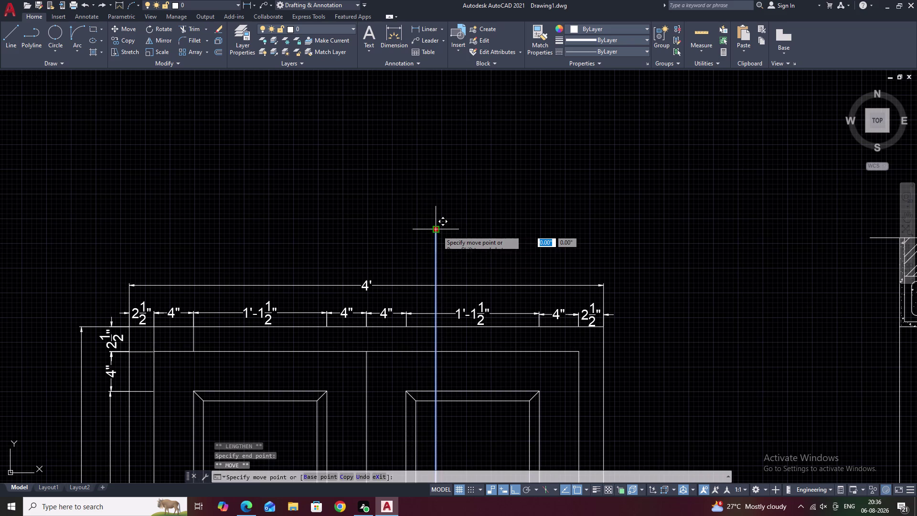
key(Escape)
key(Escape)
Draw a short horizontal tick to the right from the vertical line's top.
text(L)
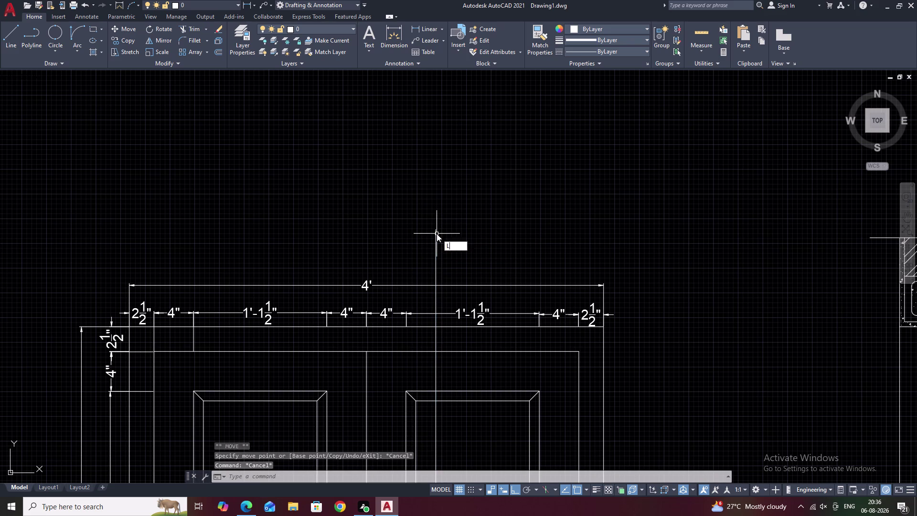
key(space)
click(436, 233)
click(524, 233)
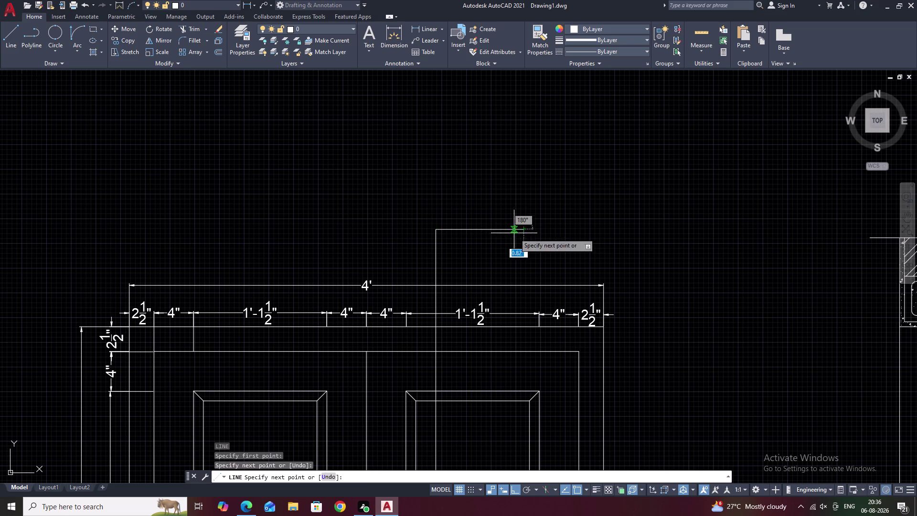
key(Escape)
key(t)
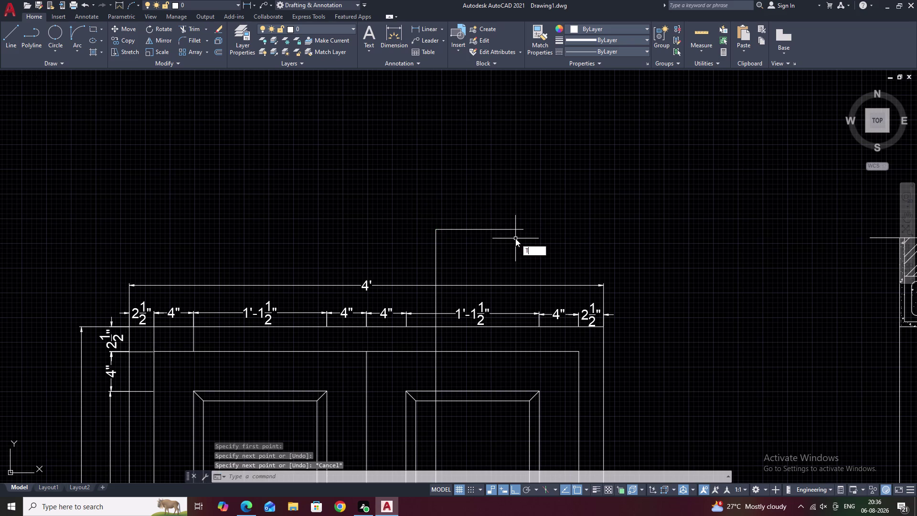
key(Escape)
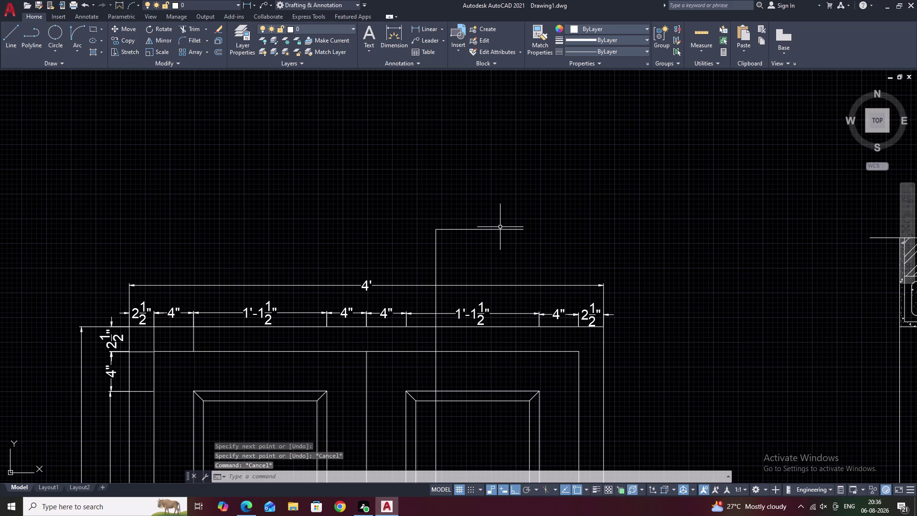
Erase the short horizontal tick with E.
click(496, 228)
key(Escape)
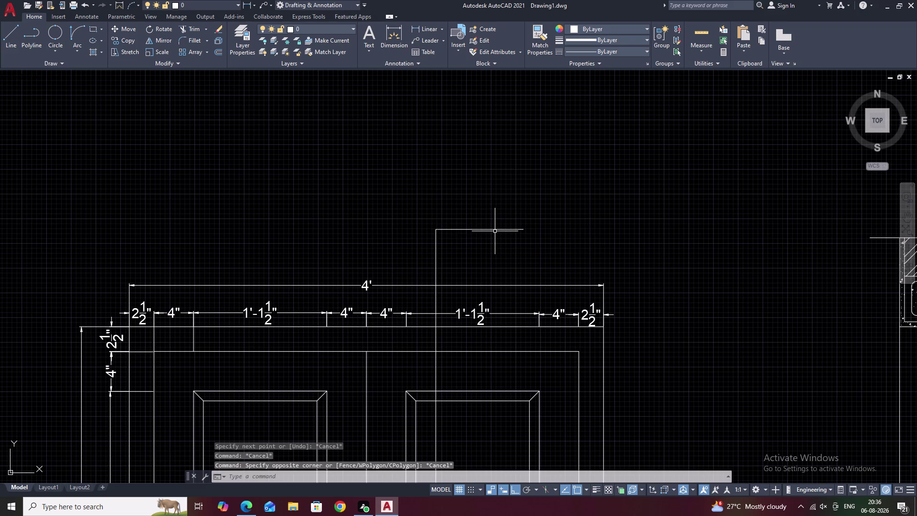
click(494, 229)
text(E)
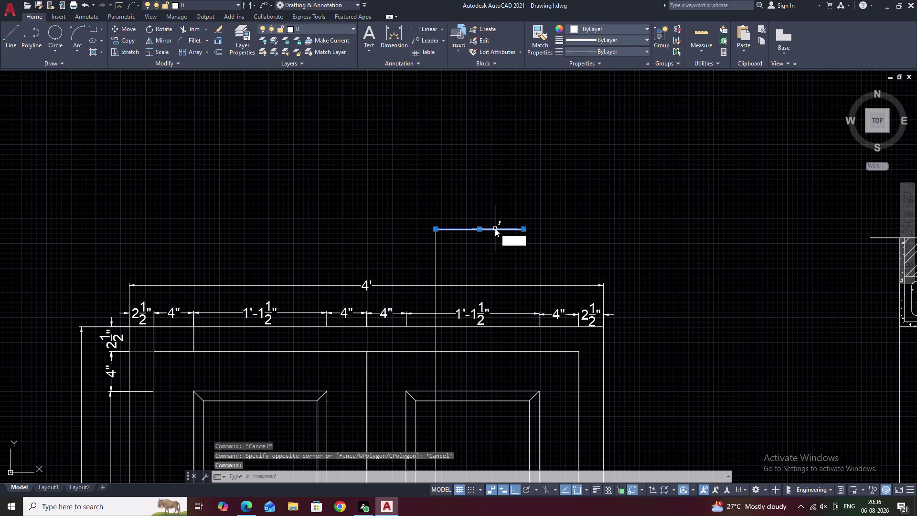
key(space)
key(Escape)
Redraw a shorter horizontal tick at the vertical line's top end.
text(L)
key(space)
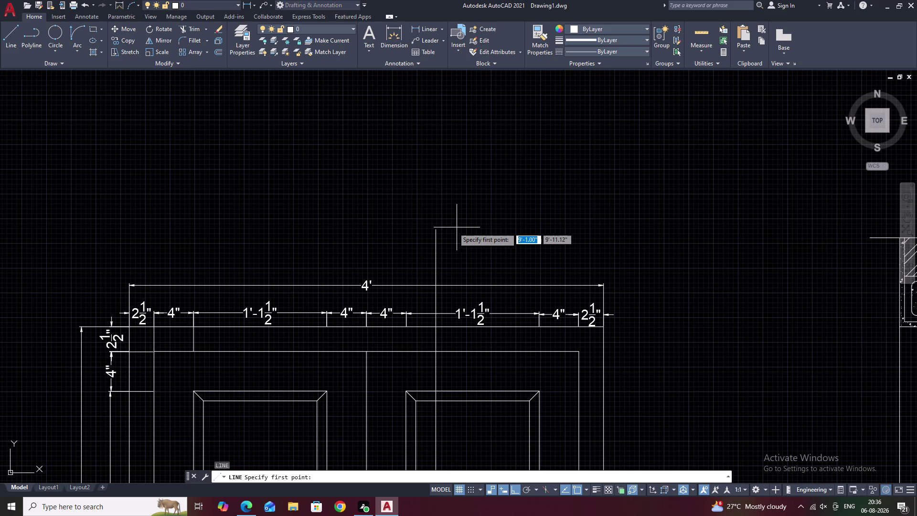
click(436, 231)
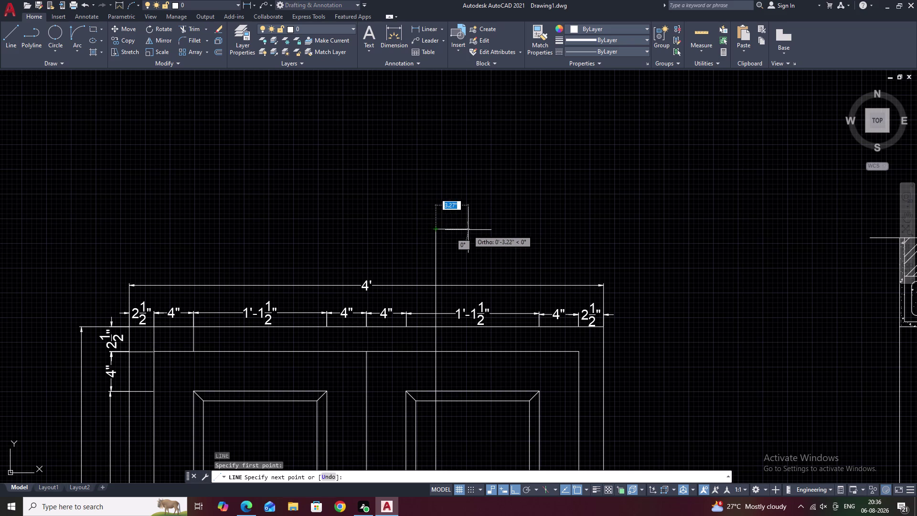
click(476, 230)
key(Escape)
scroll(down, 3)
middle_drag(483, 249, 488, 210)
middle_drag(488, 278, 501, 194)
middle_drag(512, 270, 517, 215)
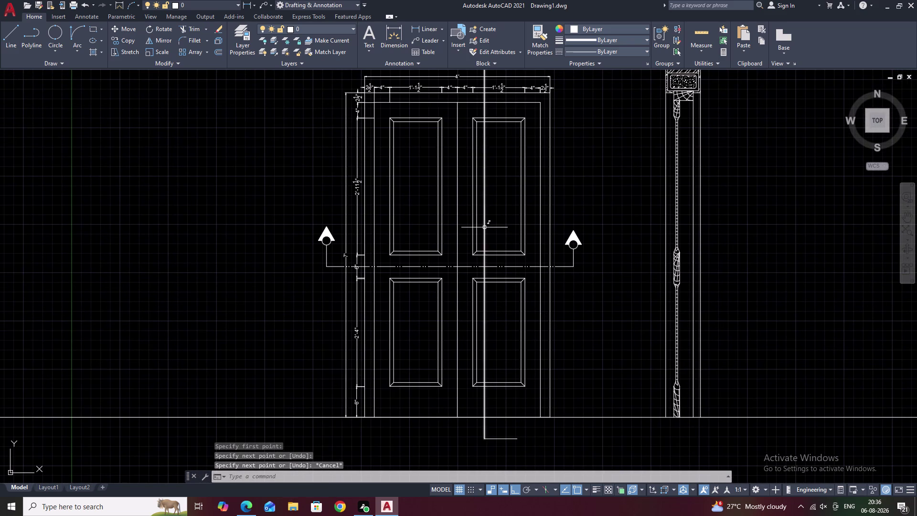
Select the vertical centre line and show the Linetype choices in Properties.
click(485, 227)
key(Escape)
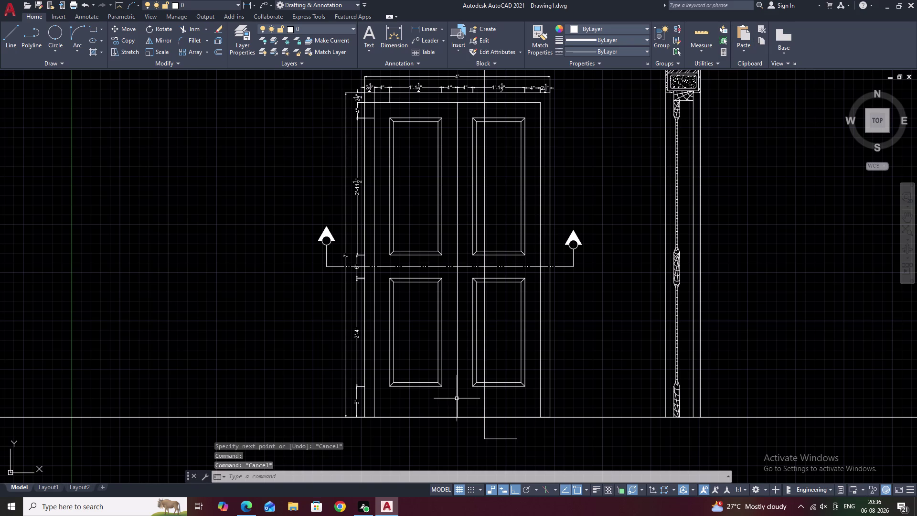
click(484, 407)
middle_drag(514, 318, 508, 397)
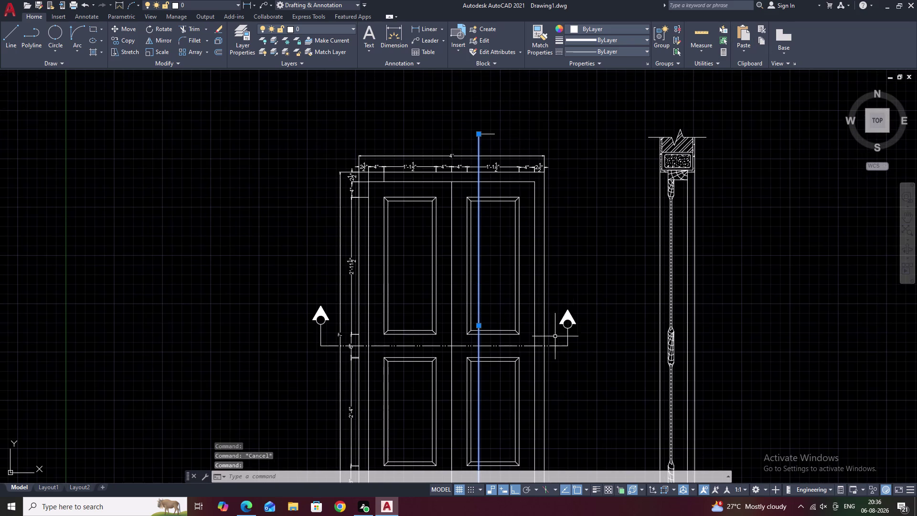
click(642, 52)
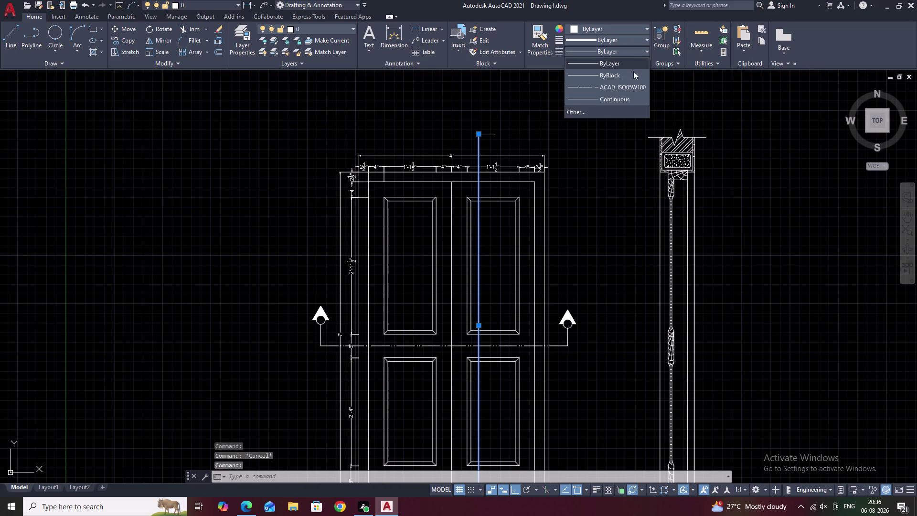